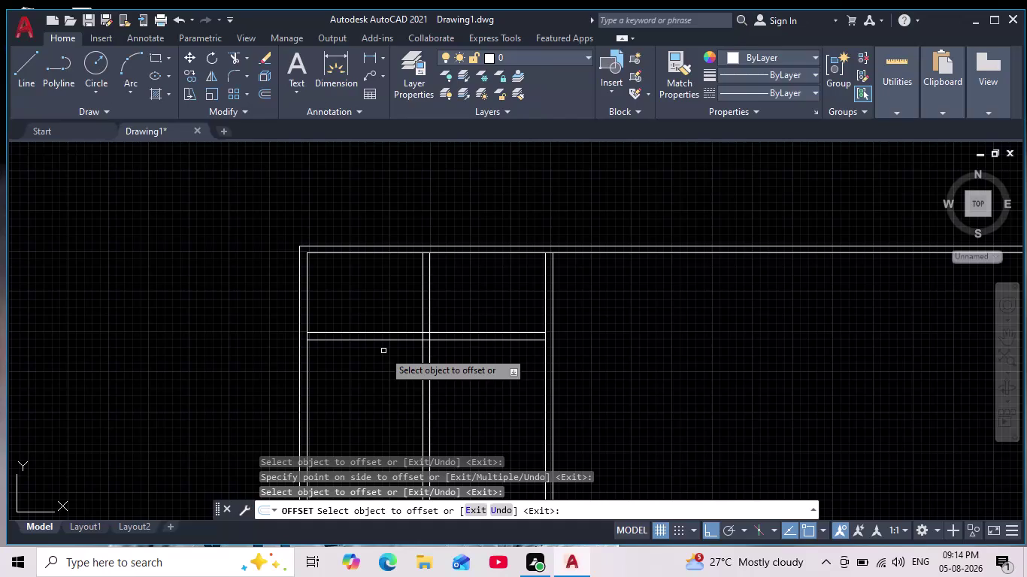
Offset the right vertical wall line 12' to the right to start a new bay.
scroll(down, 3)
scroll(up, 3)
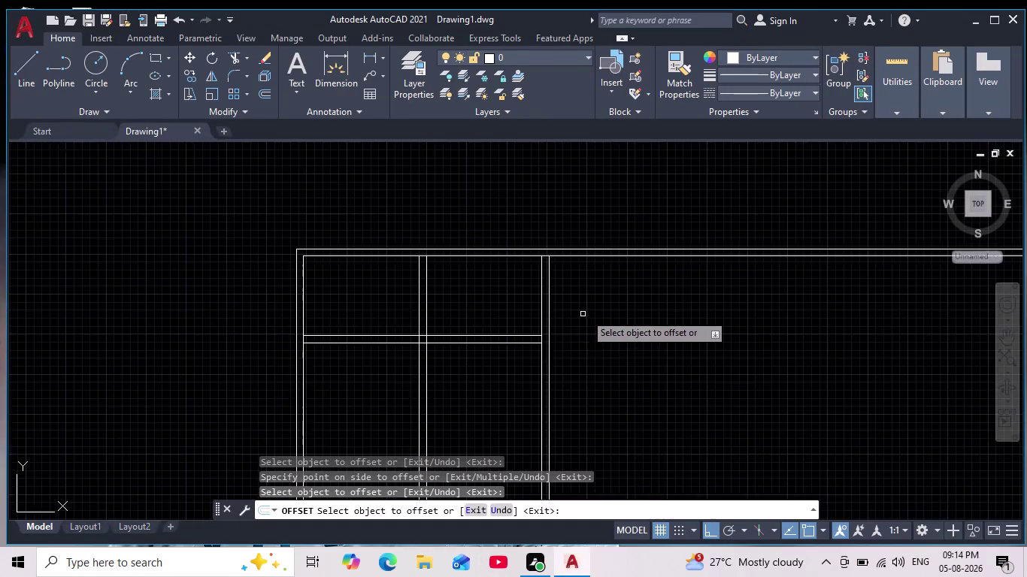
scroll(up, 3)
middle_drag(605, 304, 607, 335)
scroll(down, 3)
scroll(down, 3)
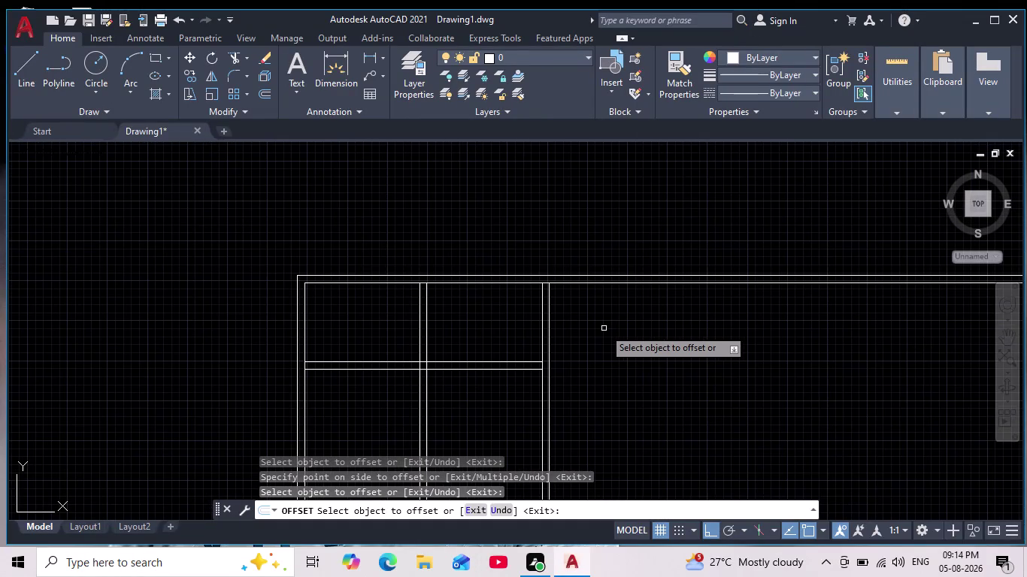
middle_drag(582, 322, 518, 270)
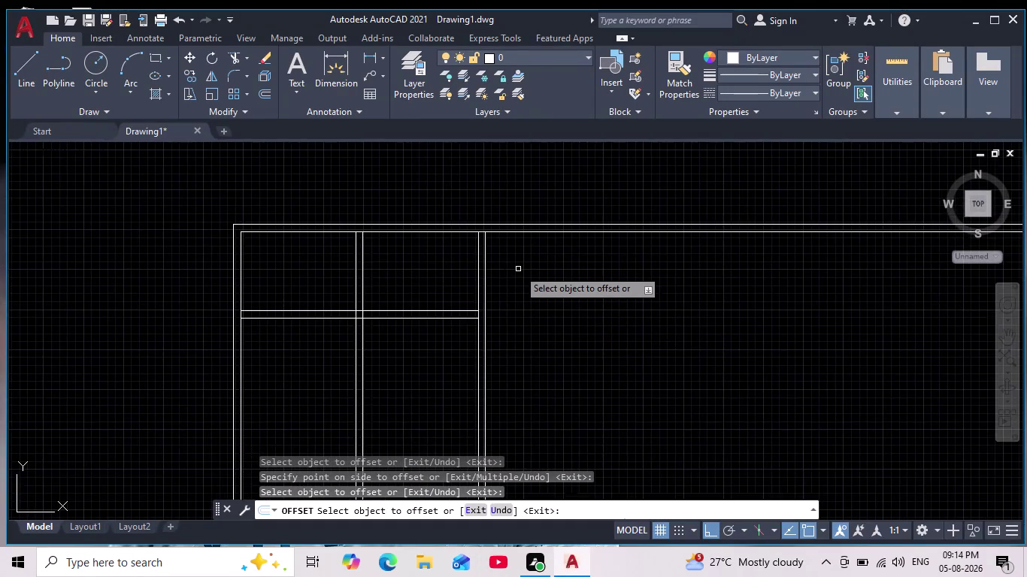
scroll(up, 3)
key(Return)
key(Return)
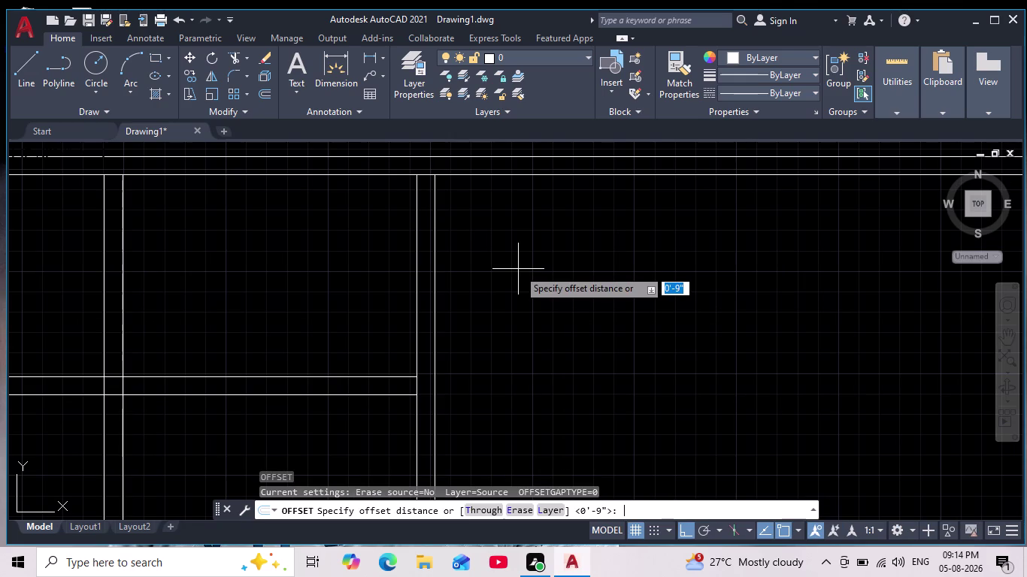
text(12)
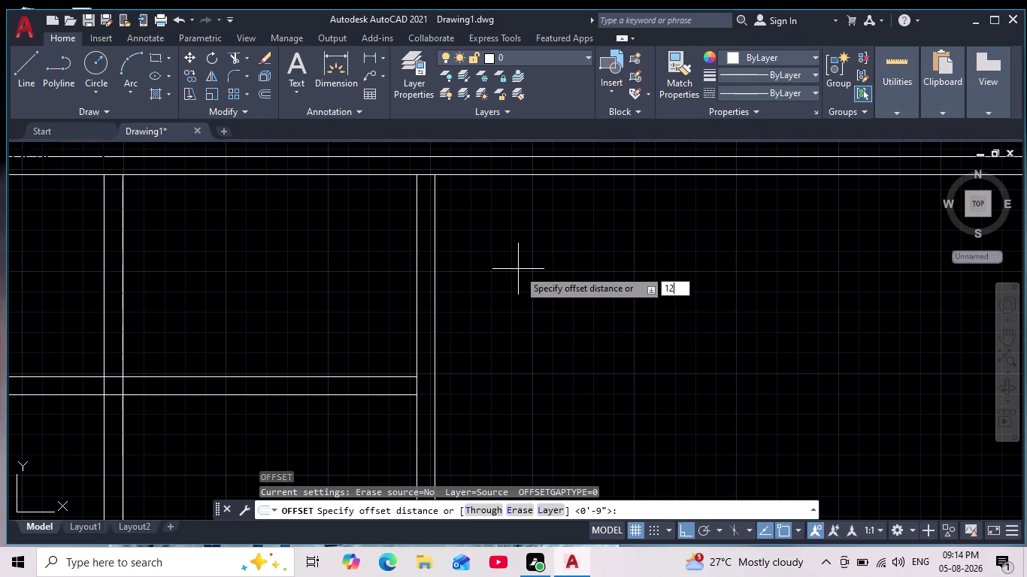
key(apostrophe)
key(Return)
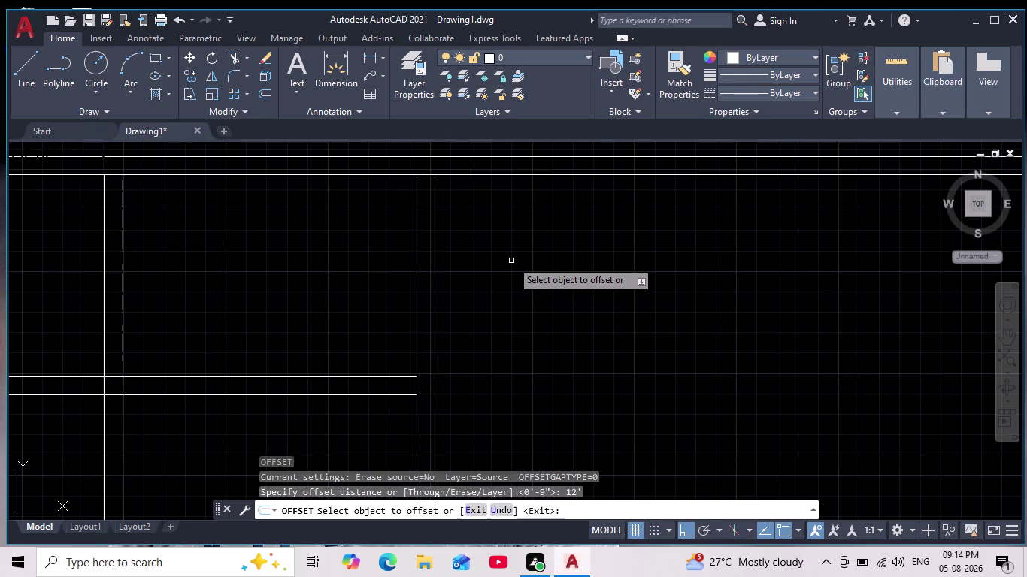
scroll(down, 3)
middle_drag(514, 264, 487, 341)
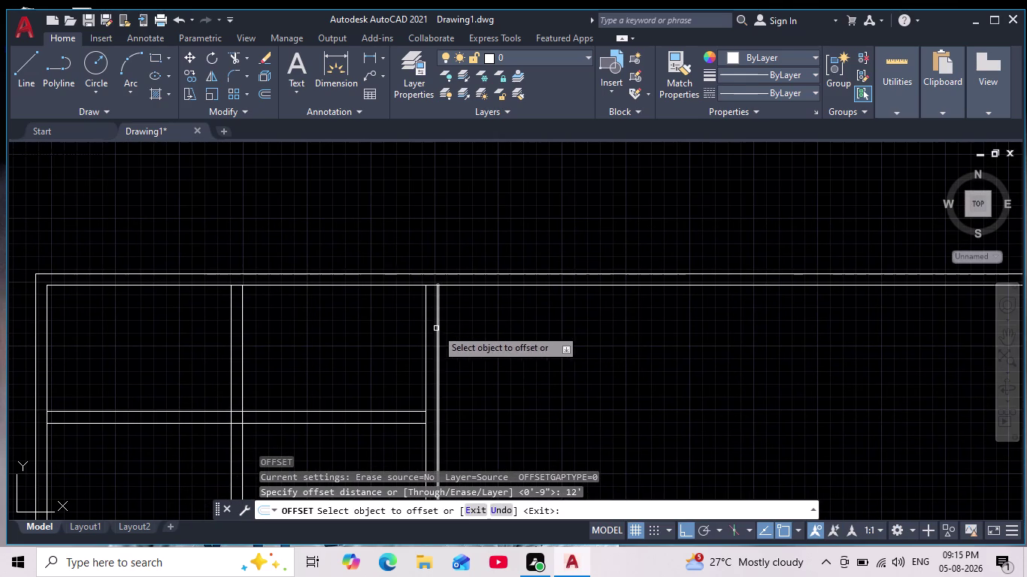
click(436, 329)
click(642, 324)
key(Return)
Offset the new wall line 9" to the right to give it wall thickness.
key(Return)
key(9)
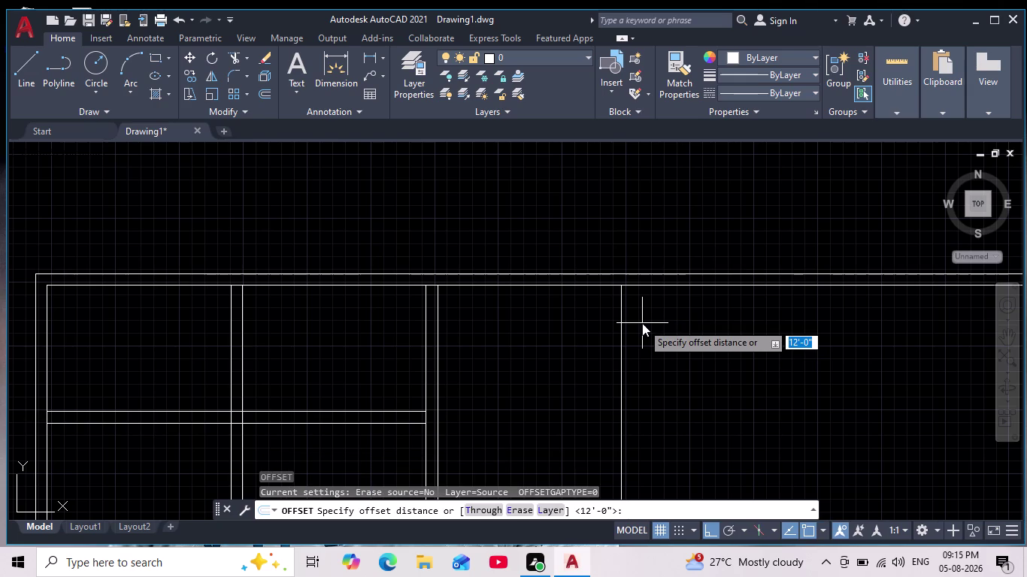
key(Return)
click(622, 346)
click(680, 337)
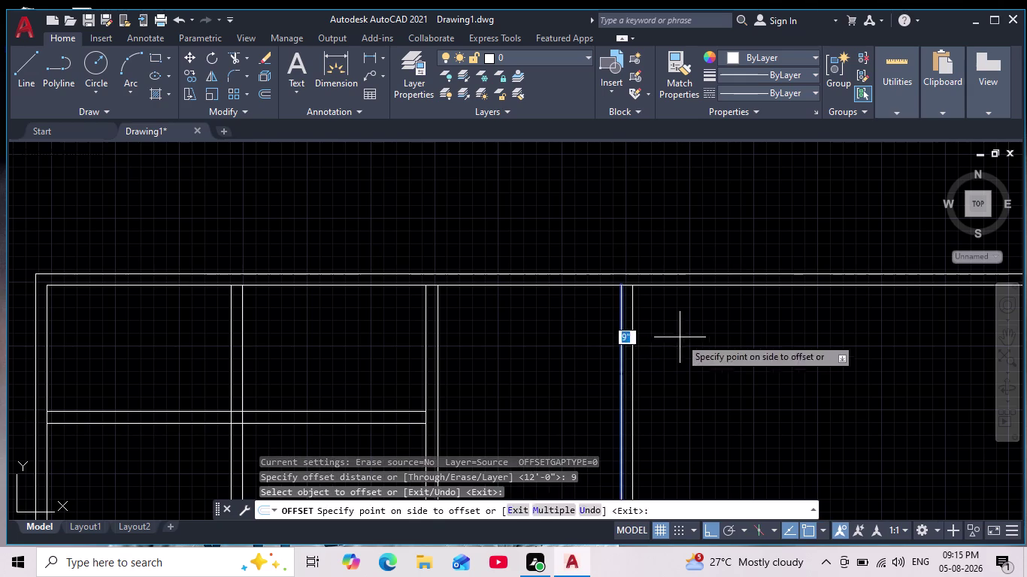
scroll(down, 3)
key(Escape)
scroll(up, 3)
key(Escape)
key(Escape)
Clear the mistyped characters from the command line.
text(e)
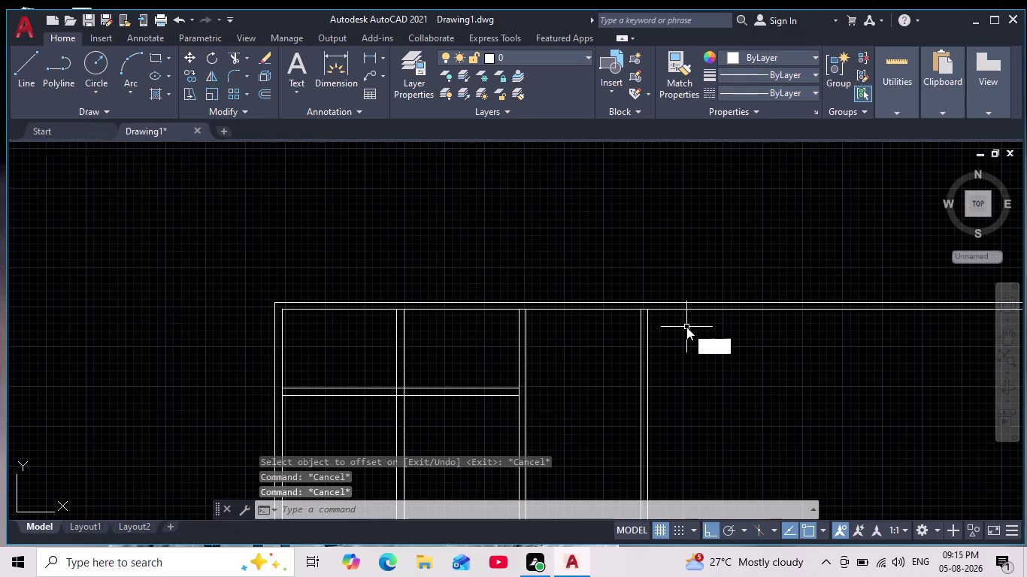
text(z)
key(BackSpace)
text(xz)
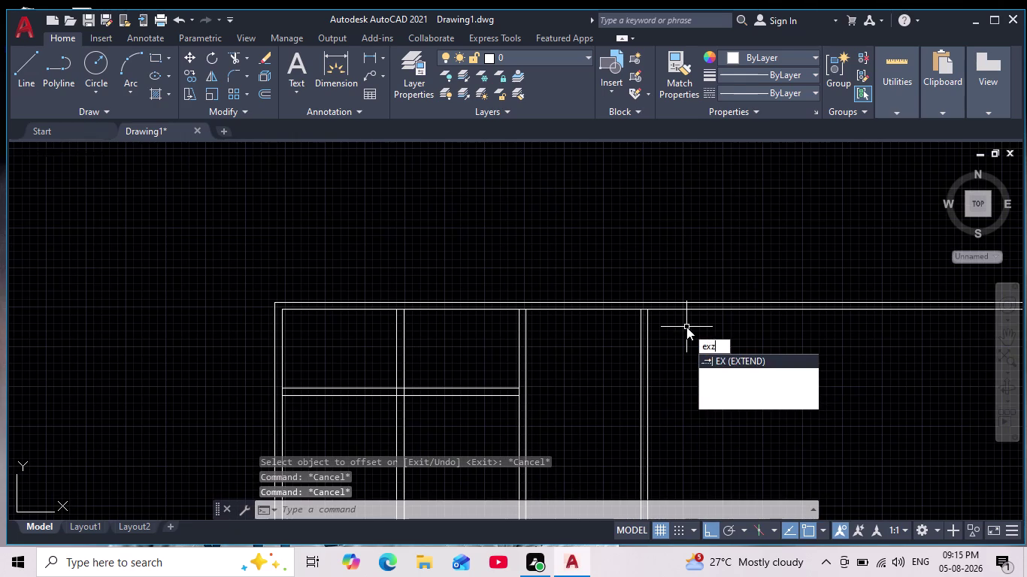
key(Return)
key(Escape)
key(Escape)
key(Escape)
key(Escape)
key(Escape)
Extend the horizontal double partition lines to the new 12' bay wall with EX.
text(ex)
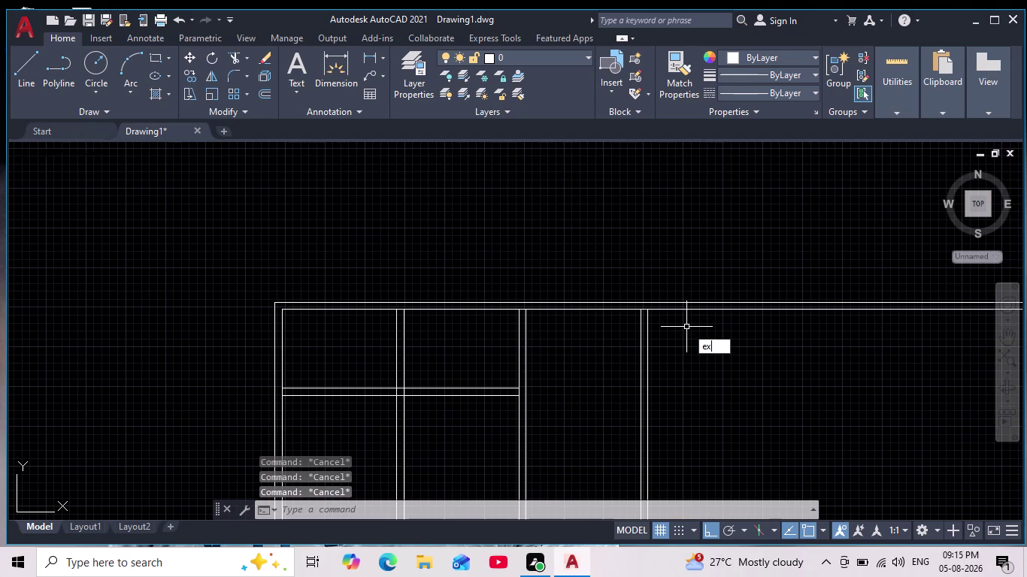
key(Return)
drag(483, 365, 483, 412)
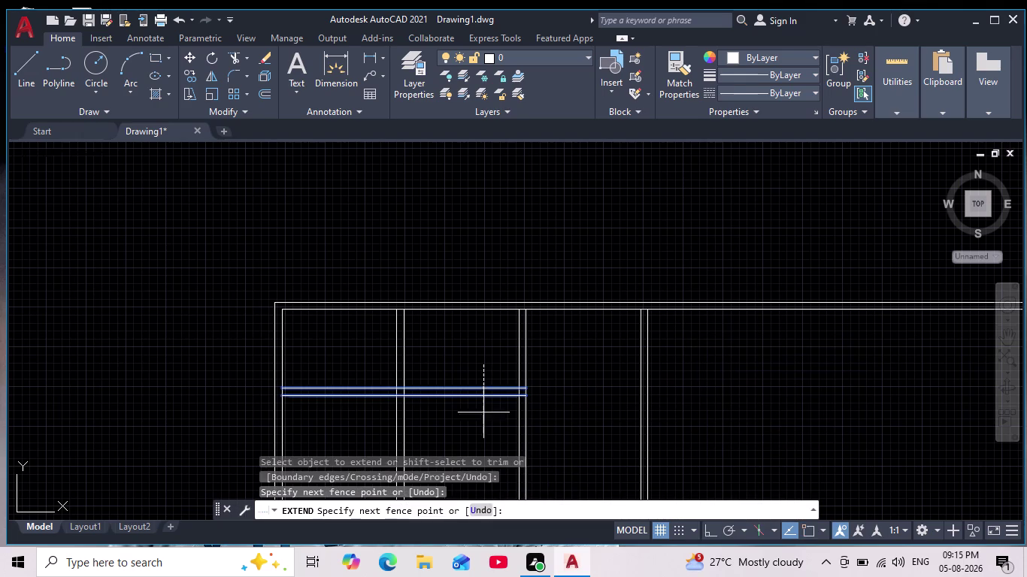
drag(484, 412, 484, 435)
middle_drag(500, 402, 484, 297)
drag(472, 260, 474, 320)
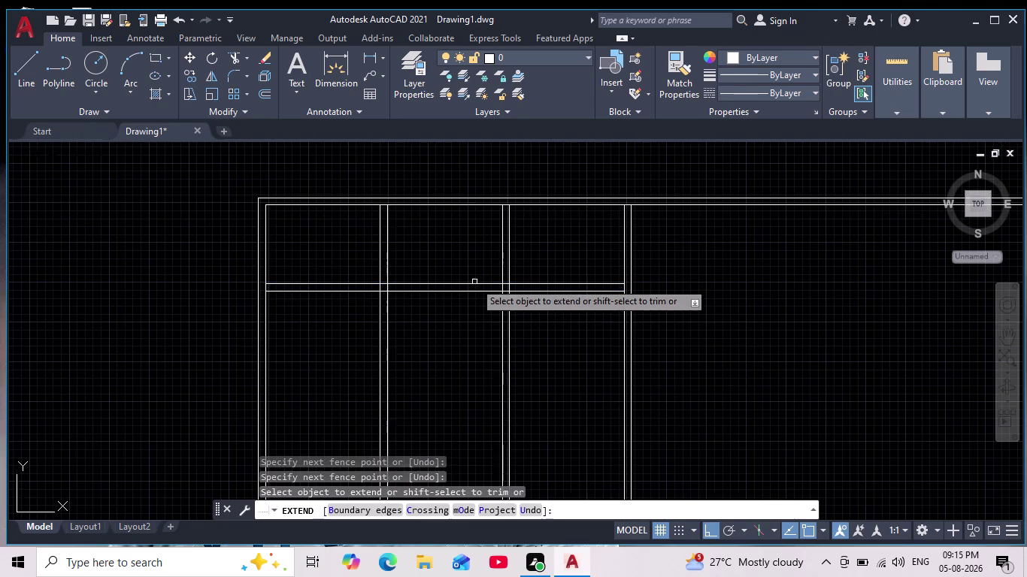
scroll(down, 3)
scroll(up, 3)
middle_drag(471, 300, 469, 325)
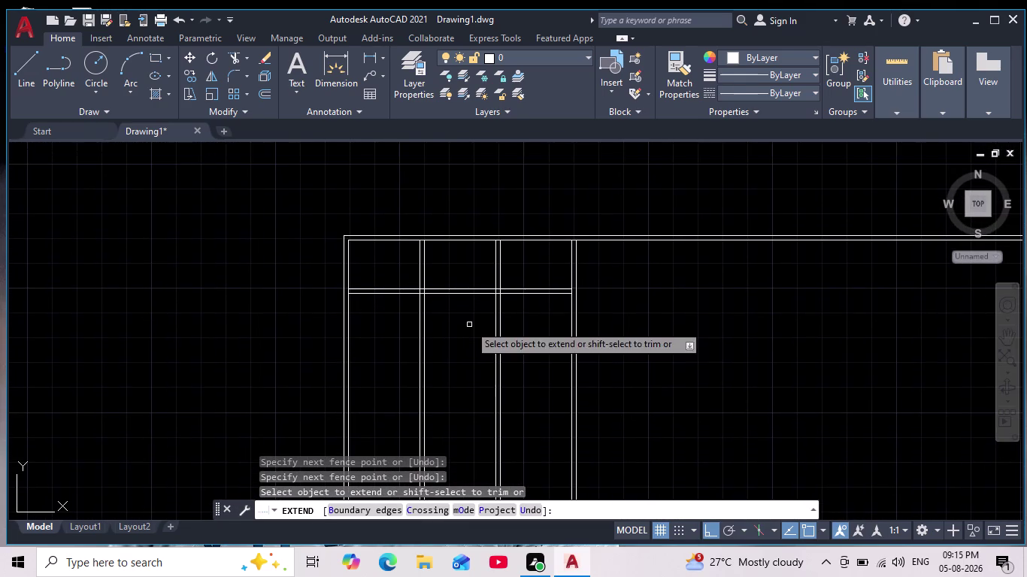
scroll(up, 3)
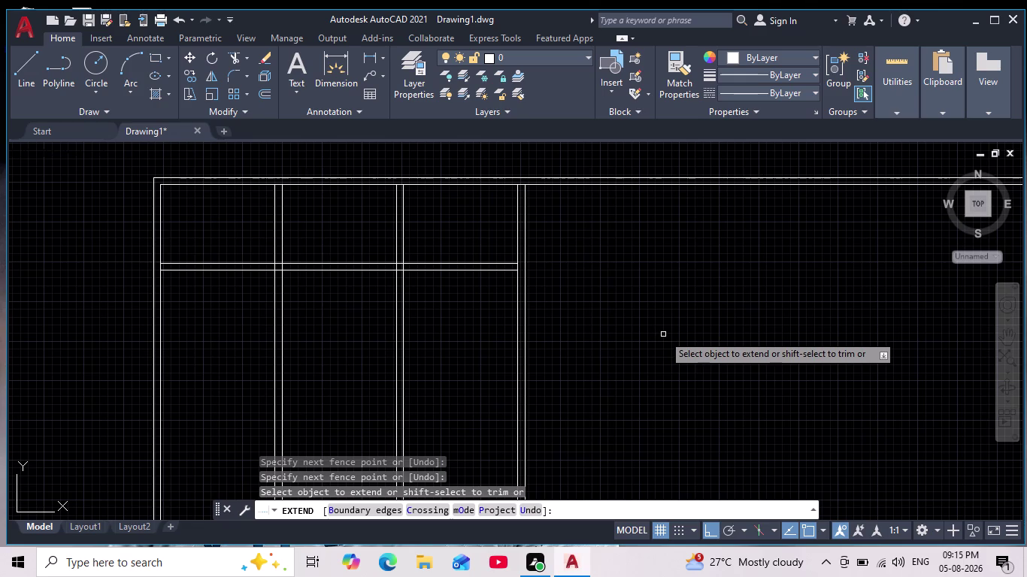
scroll(down, 3)
middle_drag(663, 334, 643, 315)
scroll(up, 3)
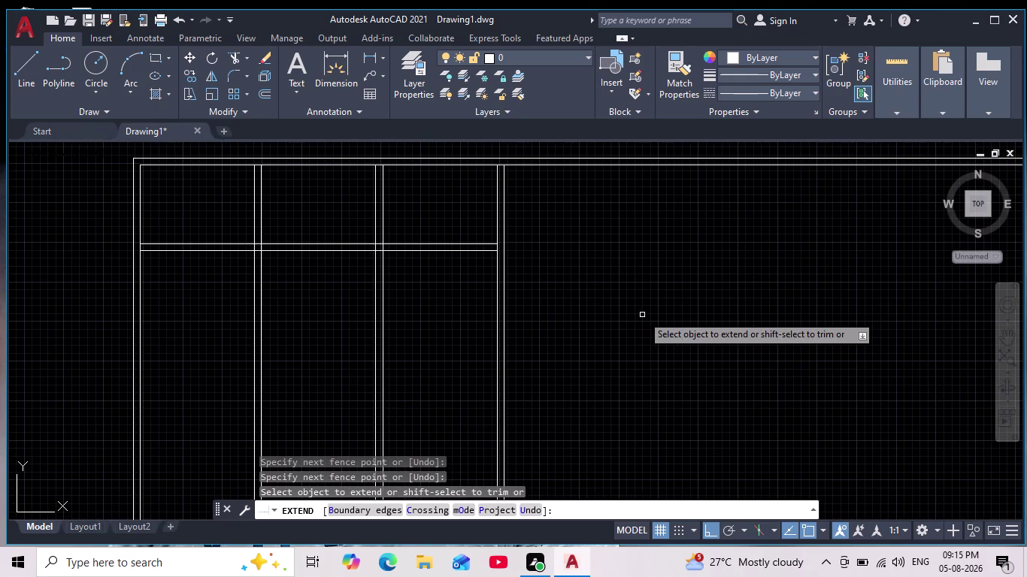
key(Escape)
key(Escape)
key(Escape)
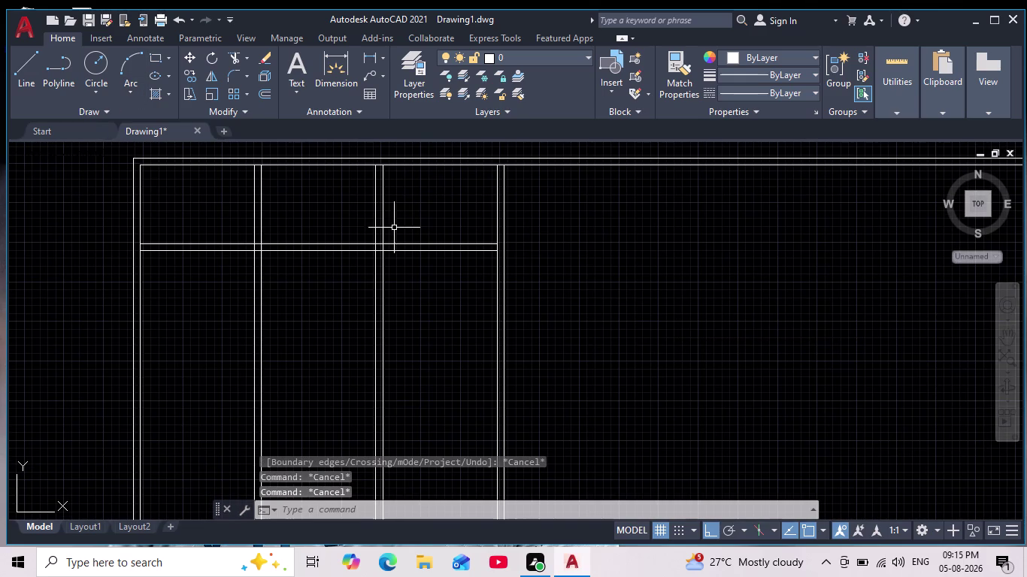
Trim away the vertical wall lines below the horizontal partition.
click(237, 56)
drag(206, 318, 523, 287)
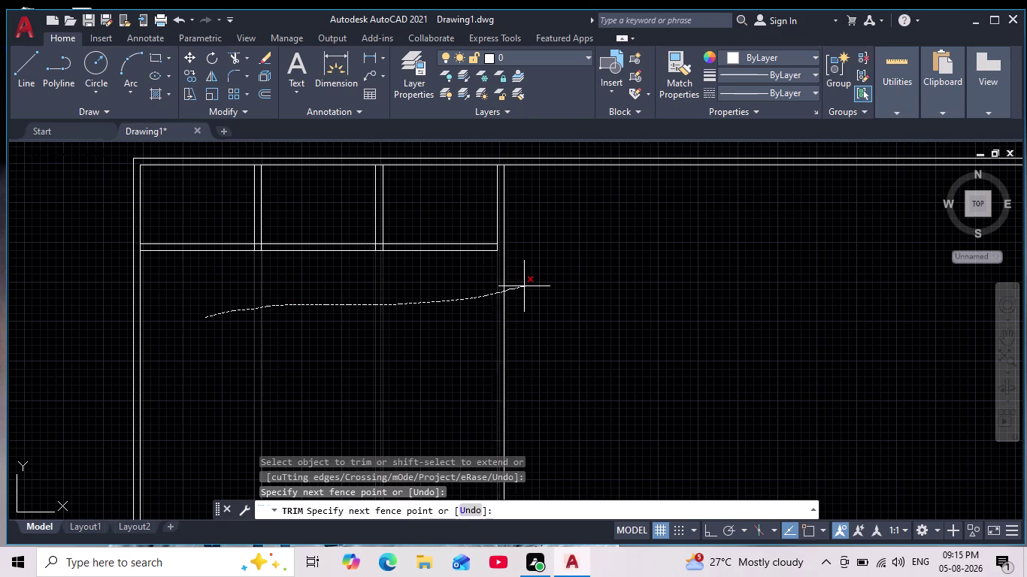
drag(523, 287, 538, 286)
scroll(down, 3)
scroll(up, 3)
middle_drag(601, 276, 528, 296)
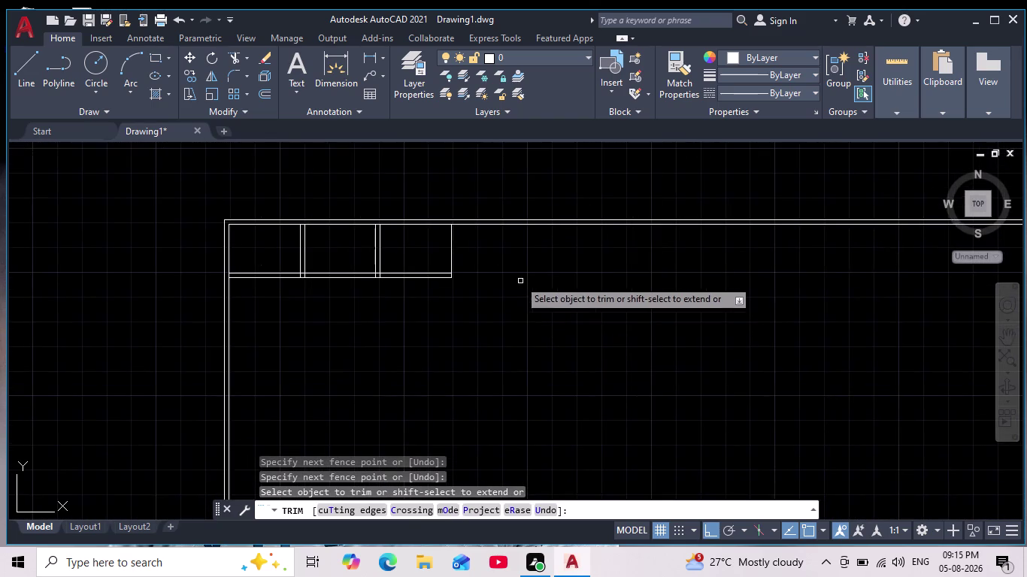
scroll(up, 3)
key(Escape)
key(Escape)
key(Escape)
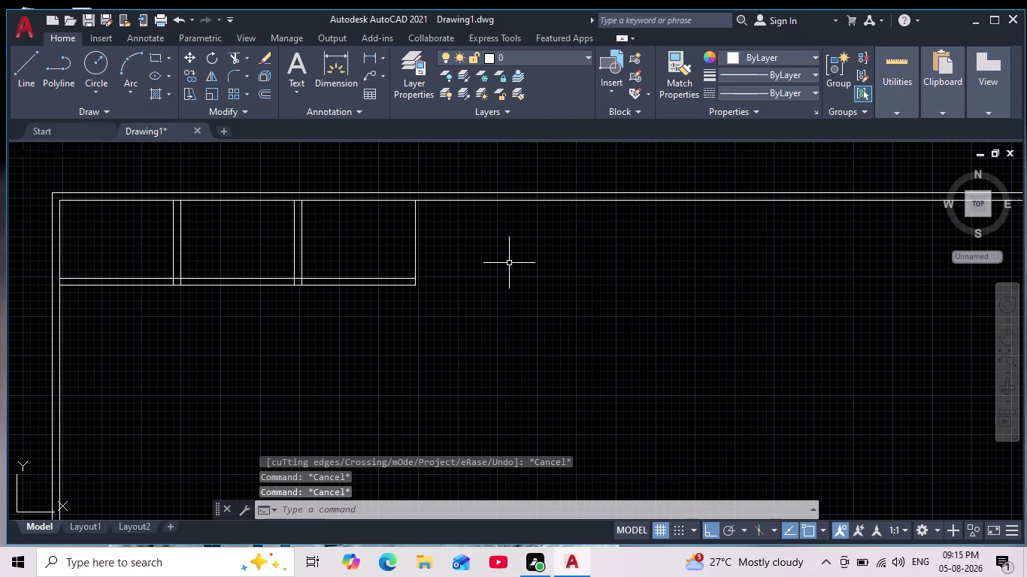
key(Escape)
Offset the right-hand wall line 9" to make it a double wall.
key(o)
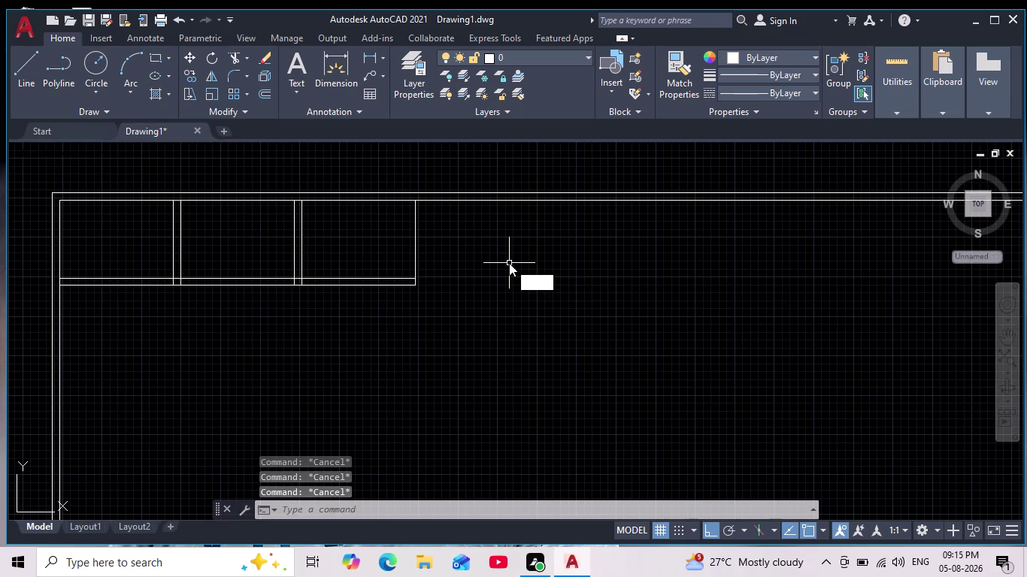
key(Return)
key(Return)
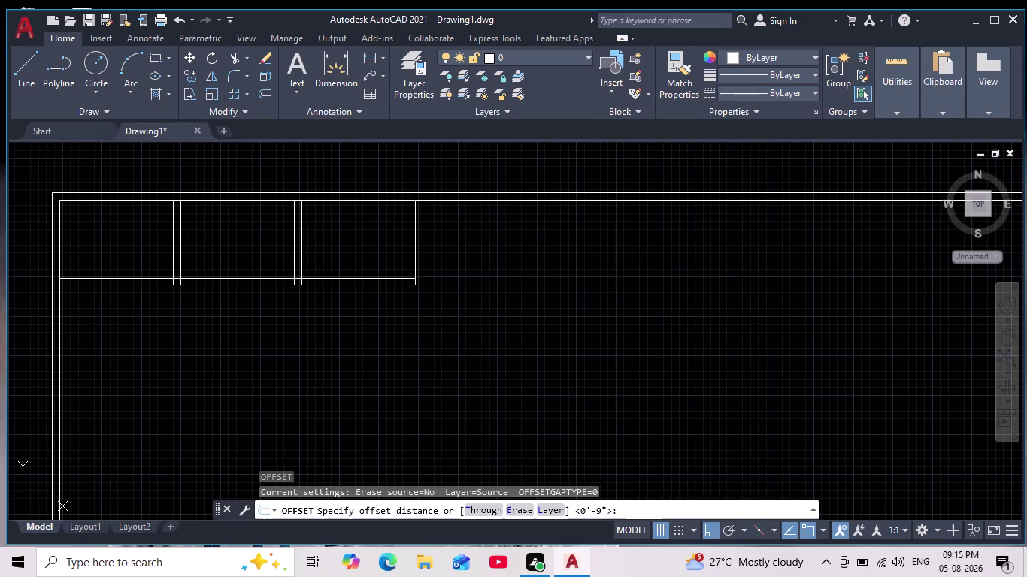
scroll(up, 3)
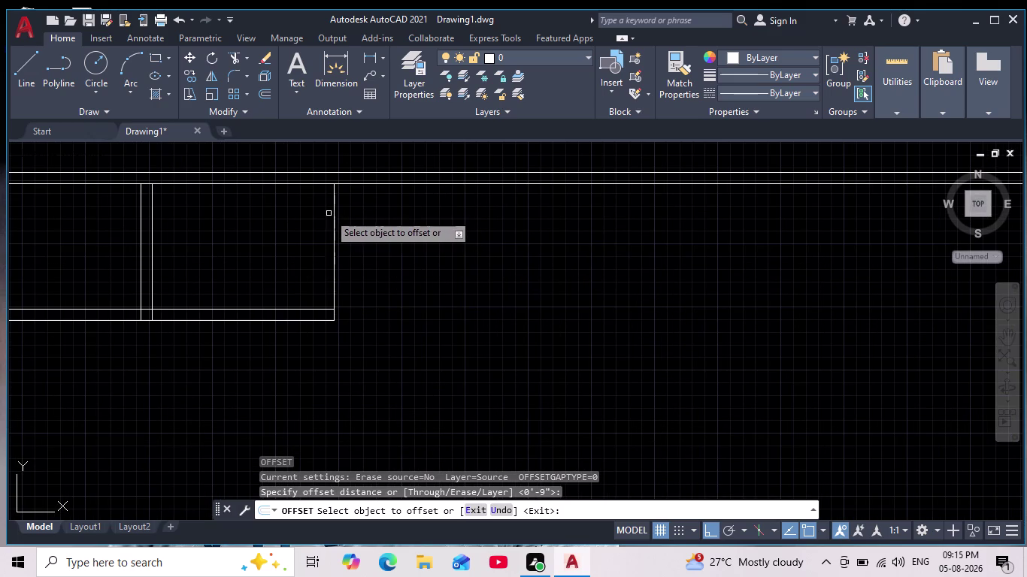
click(333, 221)
click(360, 222)
scroll(down, 3)
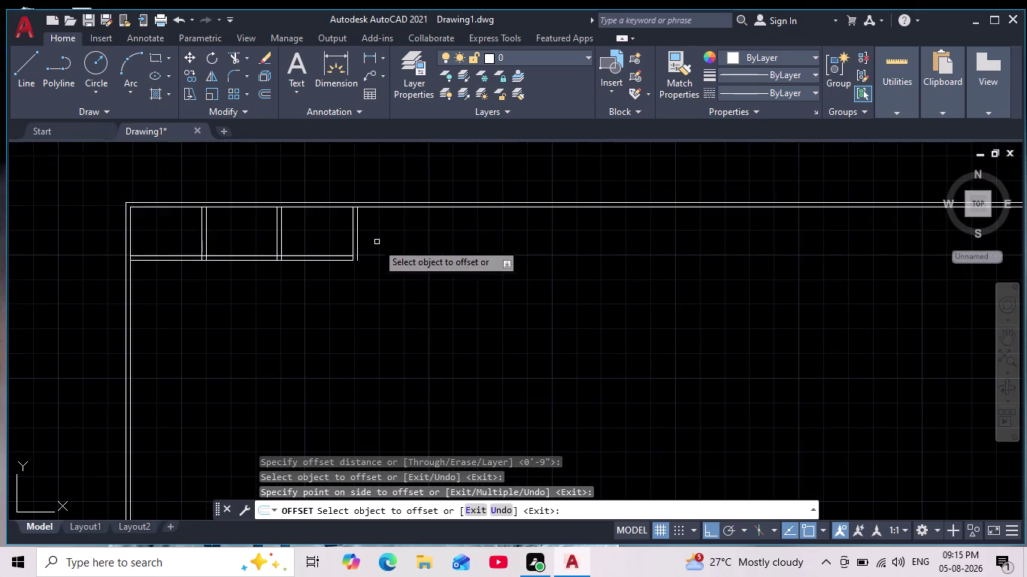
scroll(up, 3)
key(Escape)
key(Escape)
Pan and zoom to frame the three top rooms, cancelling any active command.
middle_drag(379, 254, 416, 252)
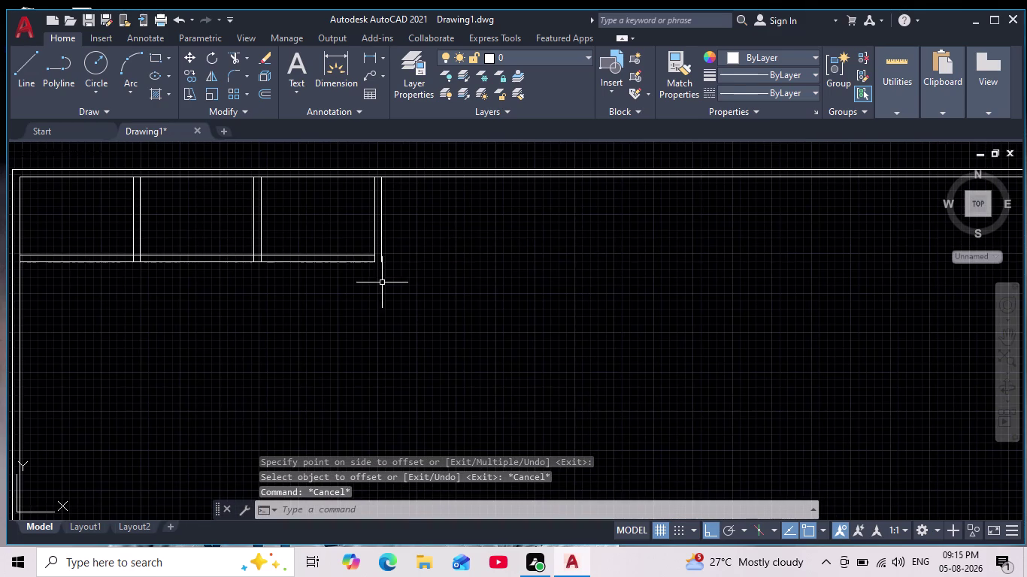
scroll(up, 3)
middle_drag(390, 297, 445, 311)
scroll(down, 3)
scroll(up, 3)
key(Escape)
scroll(up, 3)
key(Escape)
middle_drag(387, 325, 407, 341)
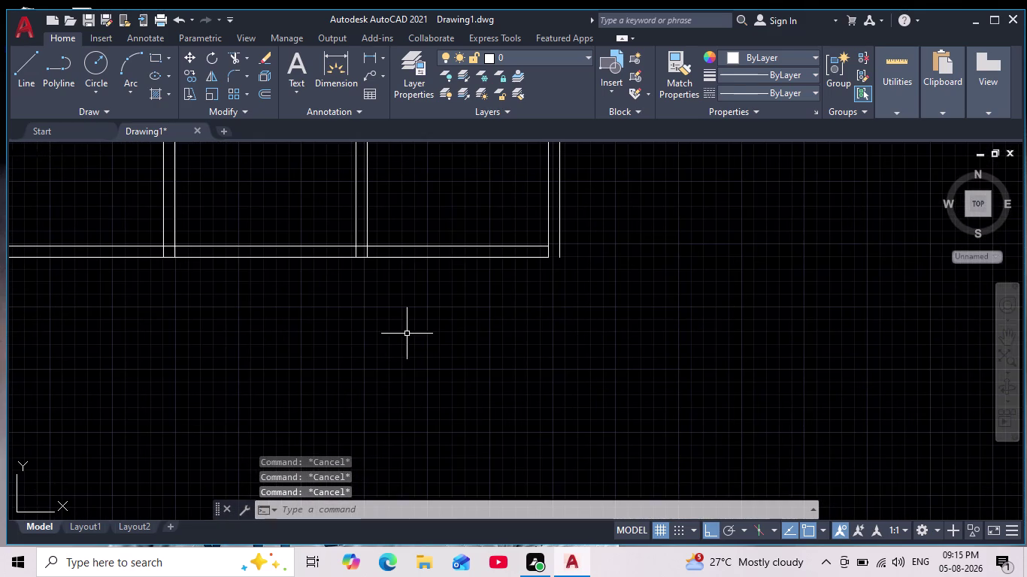
middle_drag(361, 292, 452, 337)
scroll(down, 3)
scroll(up, 3)
middle_drag(486, 356, 531, 388)
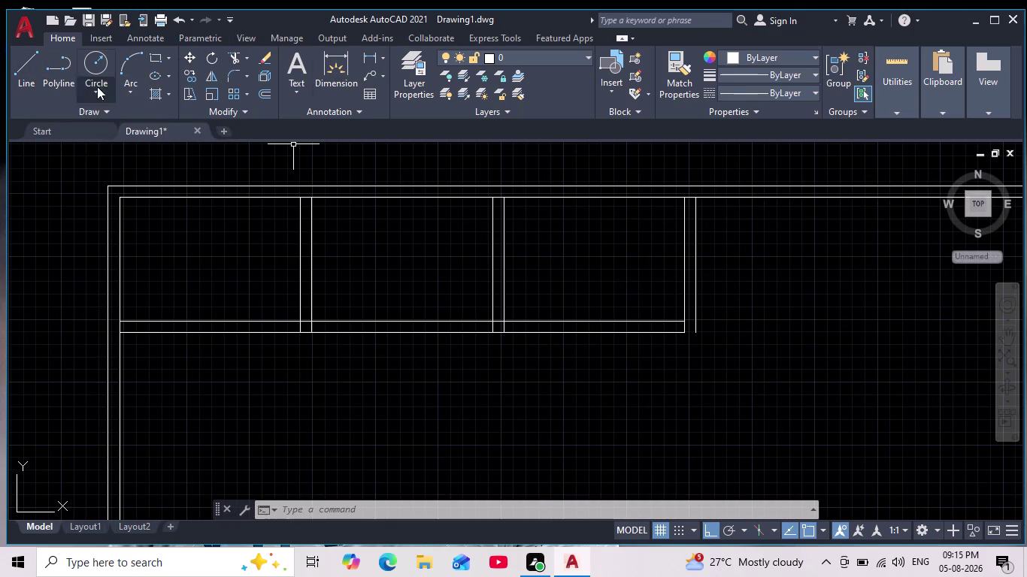
scroll(down, 3)
scroll(up, 3)
middle_drag(366, 160, 366, 178)
key(Escape)
key(Escape)
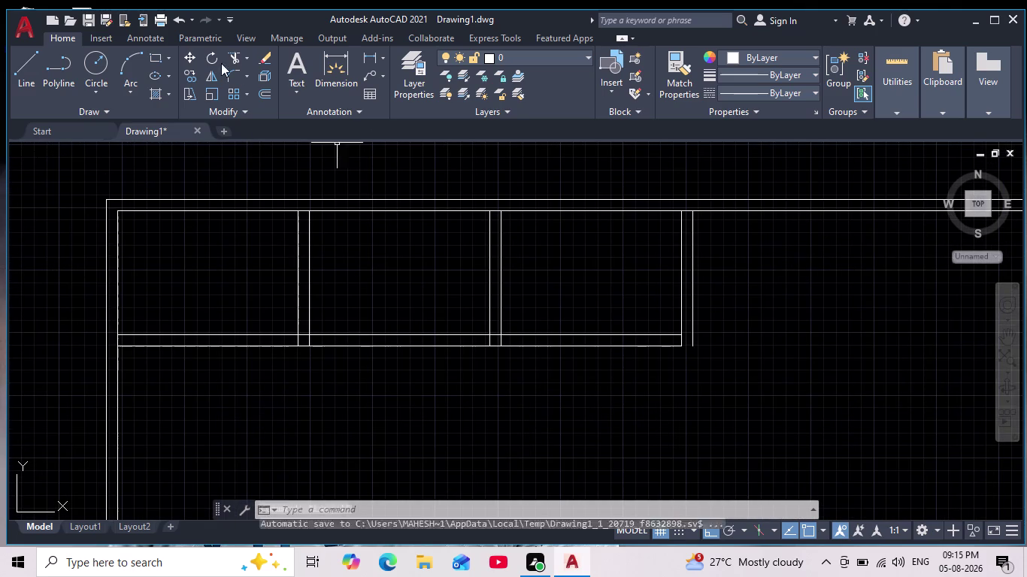
key(Escape)
key(Escape)
key(Escape)
key(Escape)
key(Escape)
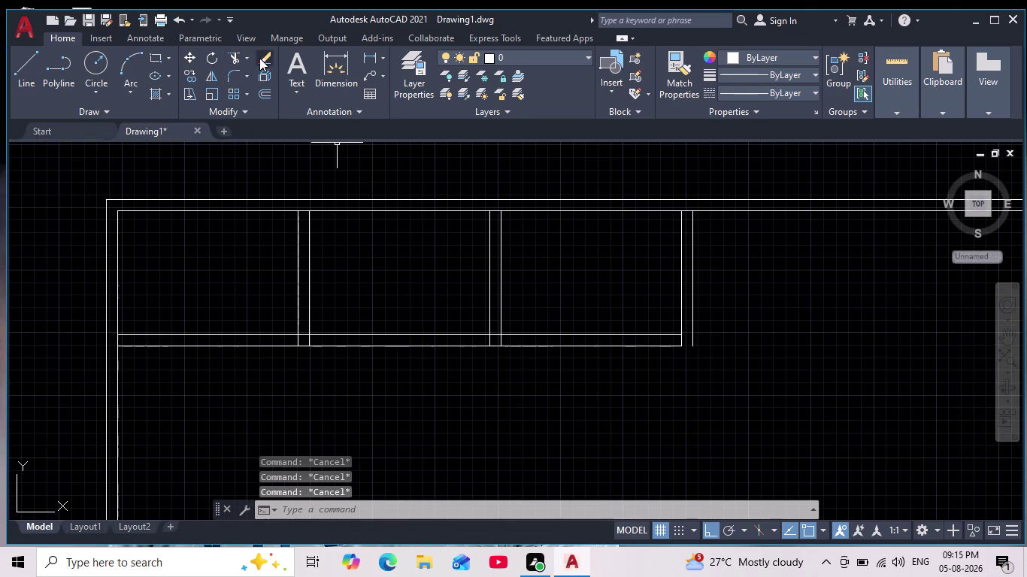
click(233, 59)
scroll(up, 3)
drag(70, 245, 349, 248)
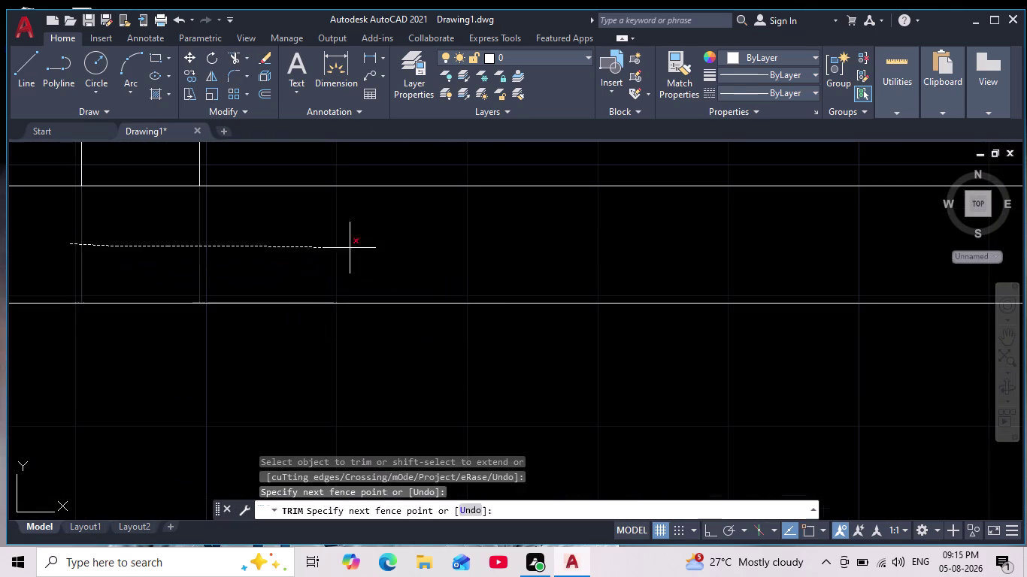
drag(125, 170, 142, 239)
scroll(down, 3)
middle_drag(604, 384, 528, 356)
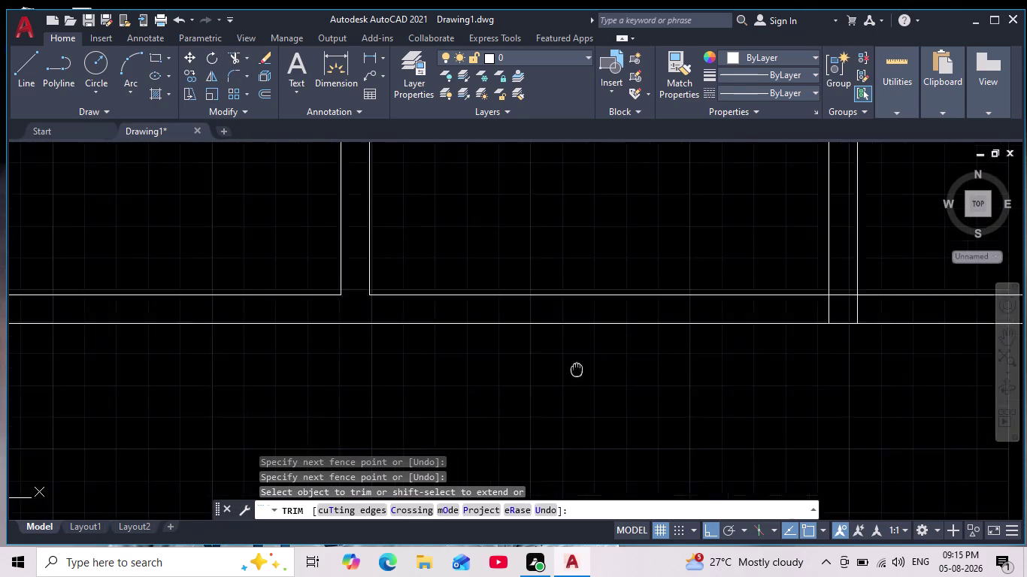
middle_drag(528, 356, 389, 337)
scroll(up, 3)
middle_drag(710, 315, 668, 447)
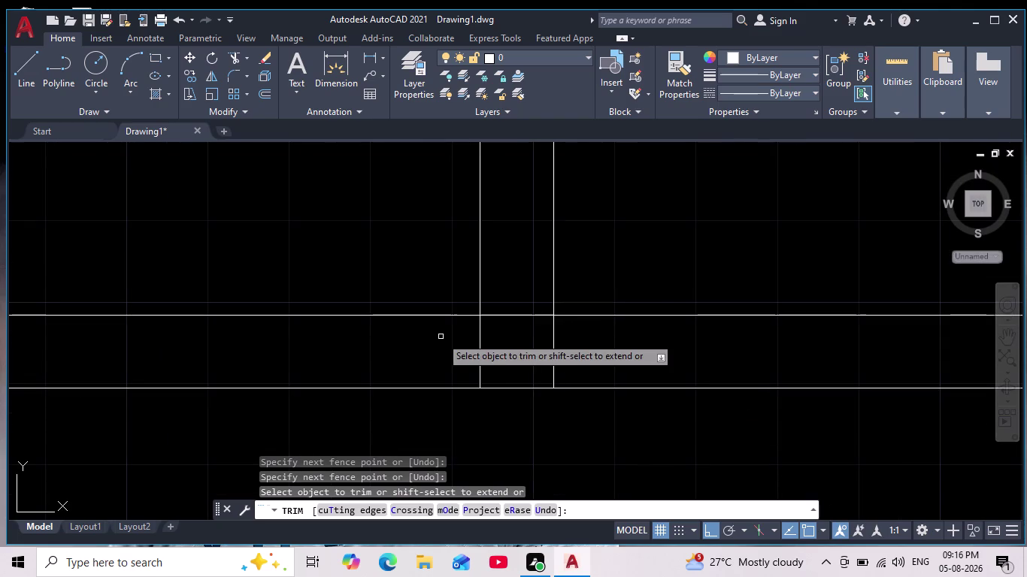
drag(425, 348, 625, 345)
drag(523, 297, 525, 341)
scroll(down, 3)
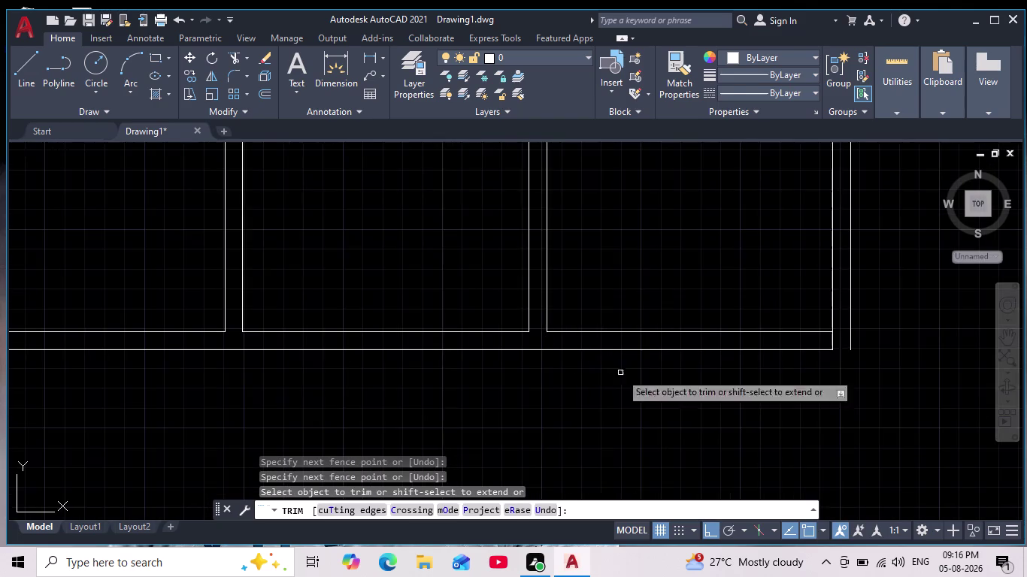
middle_drag(680, 413, 528, 407)
scroll(up, 3)
key(Escape)
key(Escape)
key(Escape)
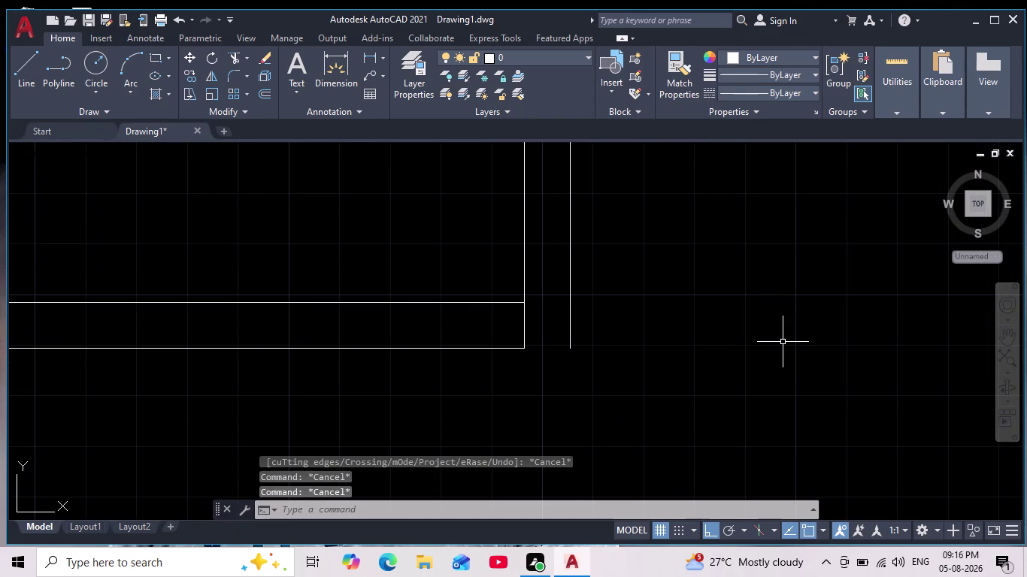
text(ex)
key(Return)
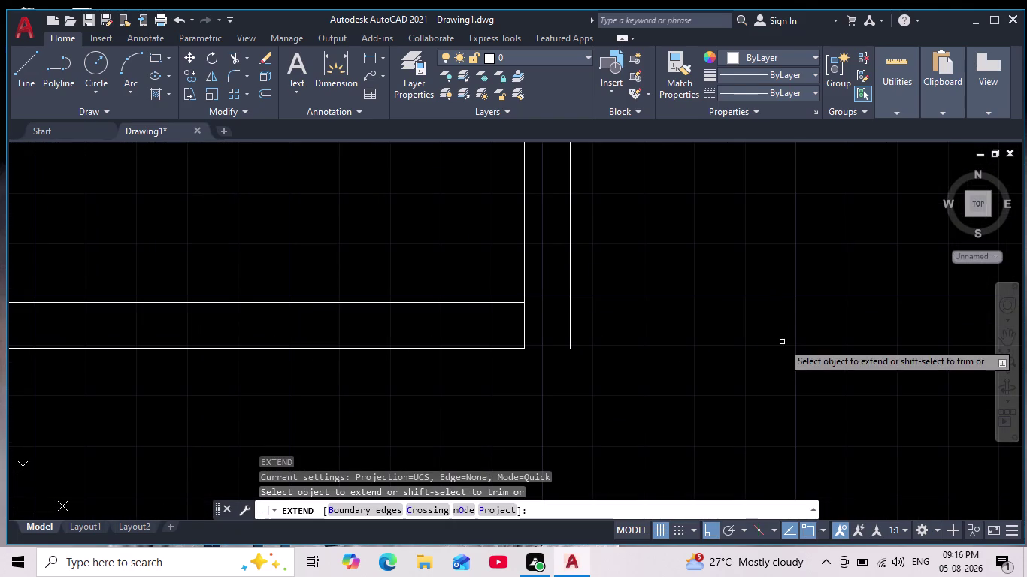
drag(466, 286, 480, 396)
scroll(down, 3)
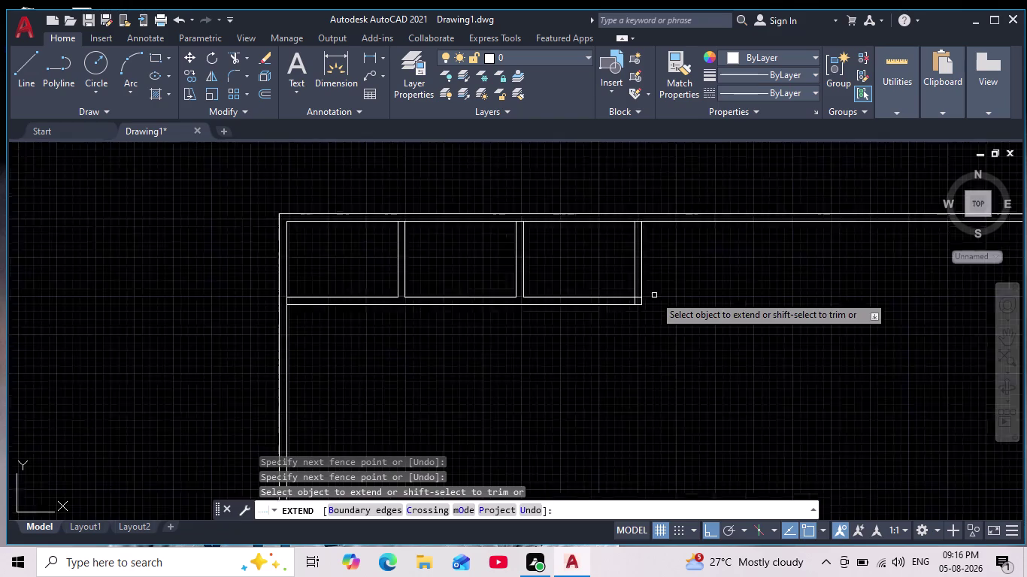
middle_drag(676, 289, 609, 295)
scroll(up, 3)
key(Escape)
key(Escape)
key(Escape)
key(Escape)
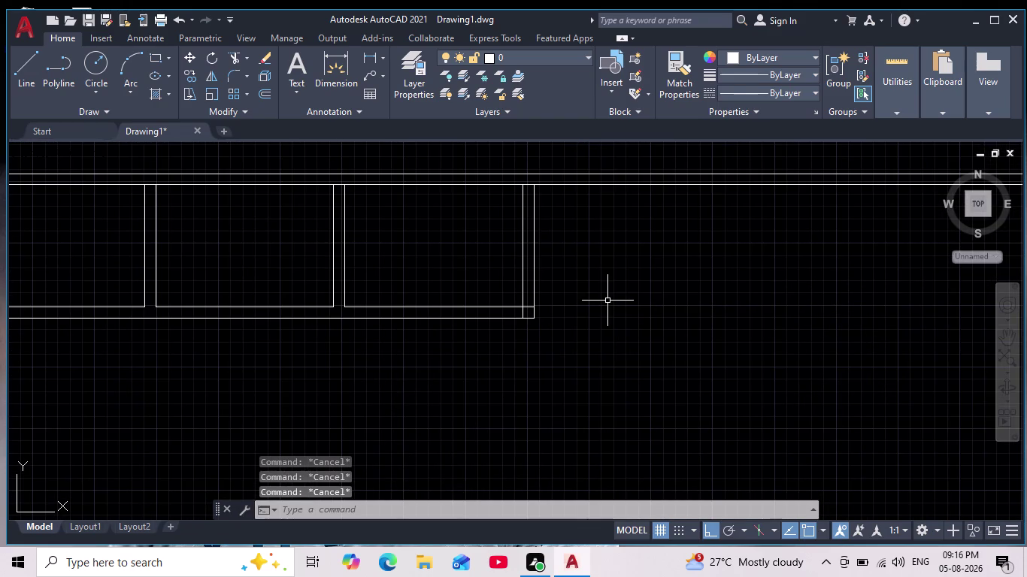
middle_drag(606, 300, 505, 270)
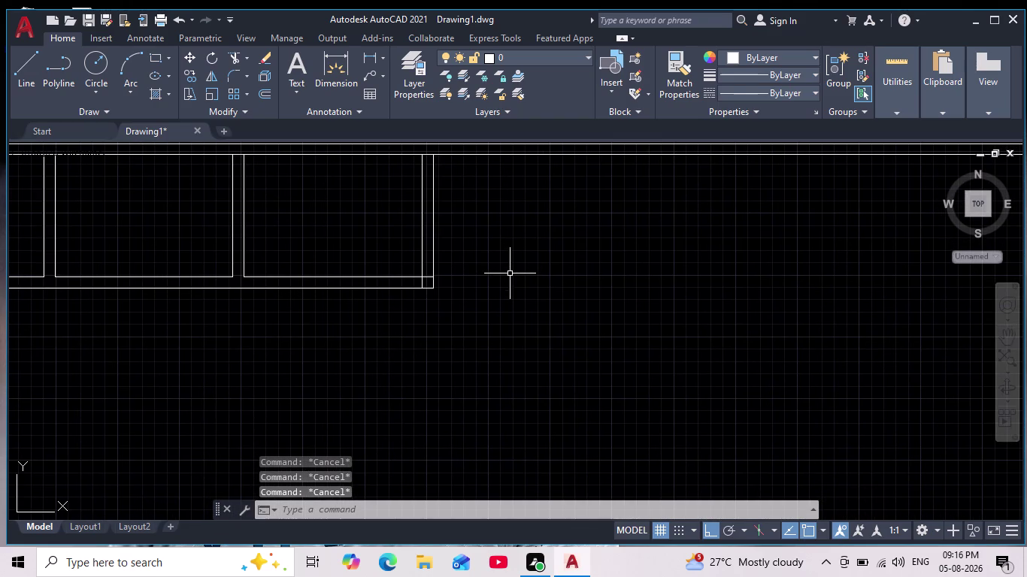
middle_drag(421, 300, 541, 254)
scroll(down, 3)
scroll(up, 3)
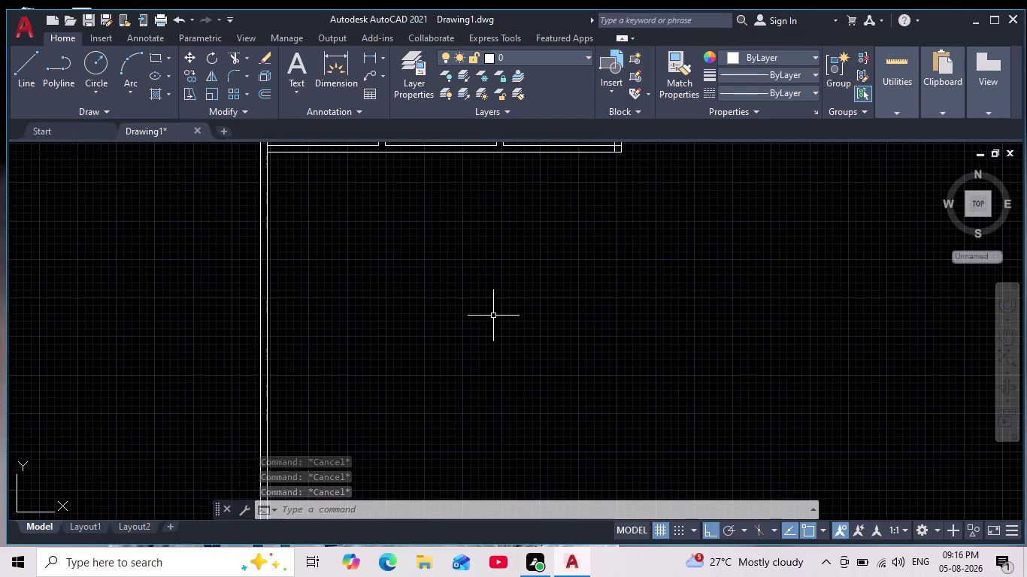
middle_drag(493, 318, 488, 371)
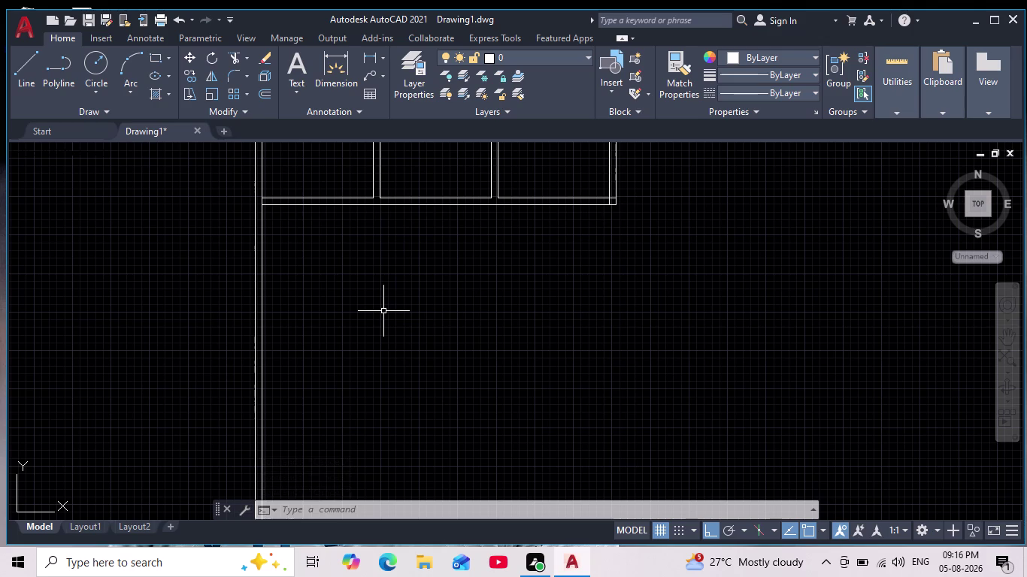
Offset the left outer wall 12'3" to the right to create the first partition line.
click(384, 311)
key(o)
key(Return)
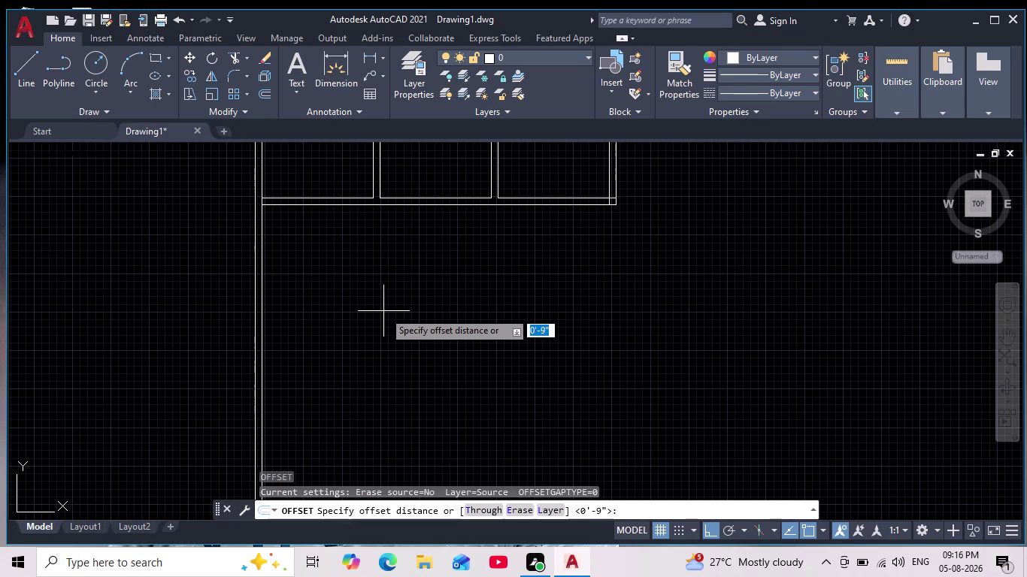
text(12)
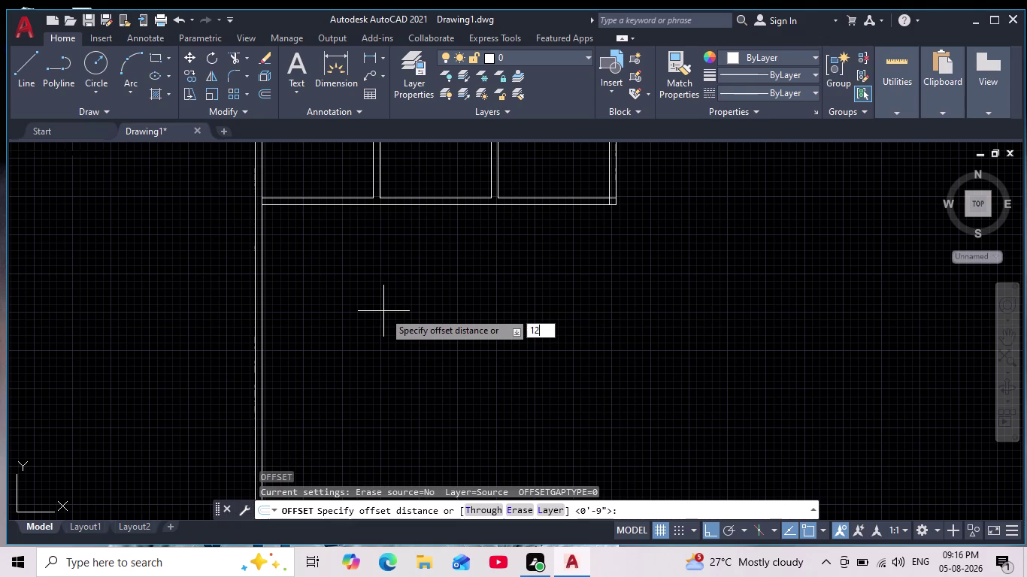
text('3")
key(Return)
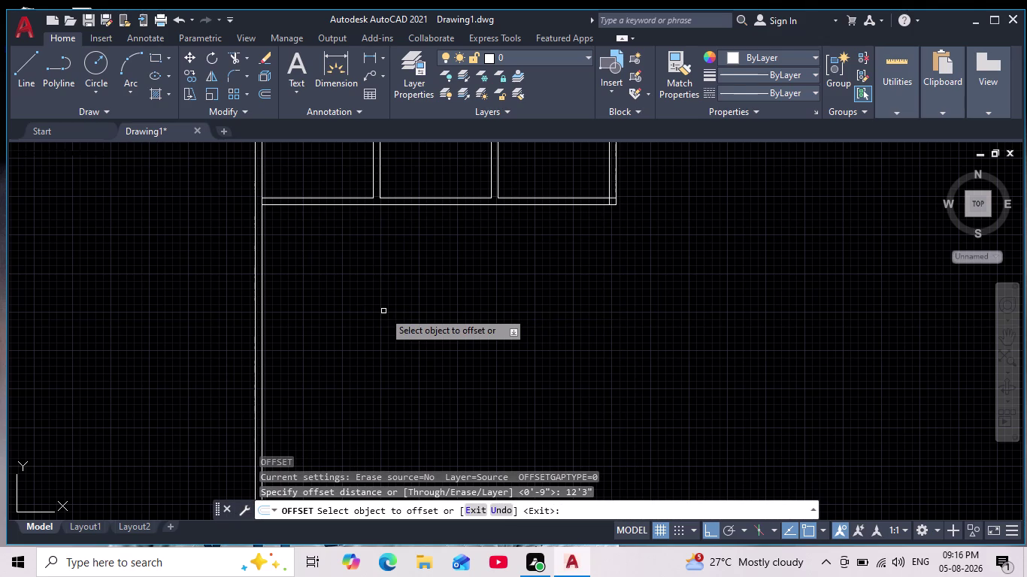
click(260, 262)
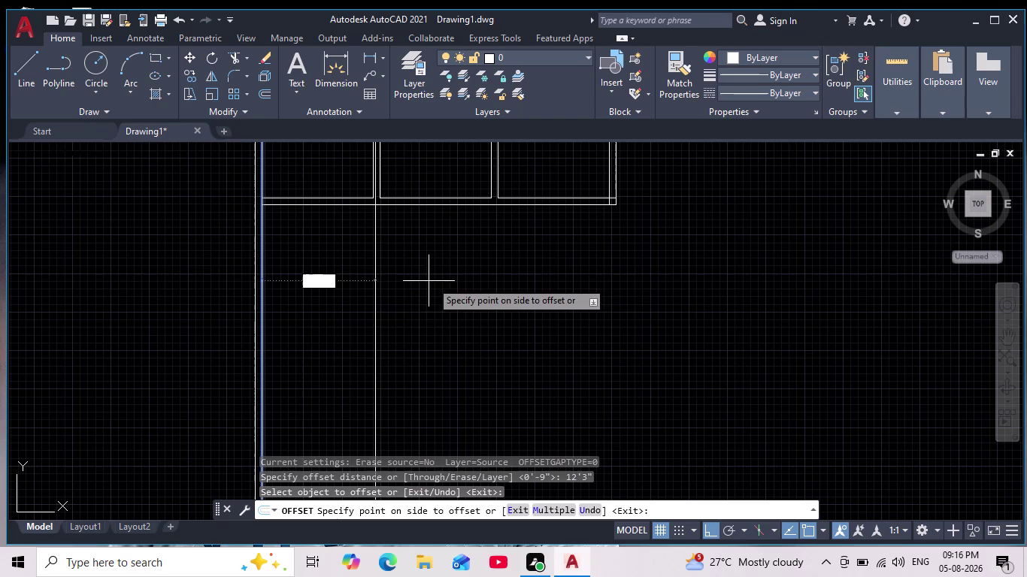
scroll(up, 3)
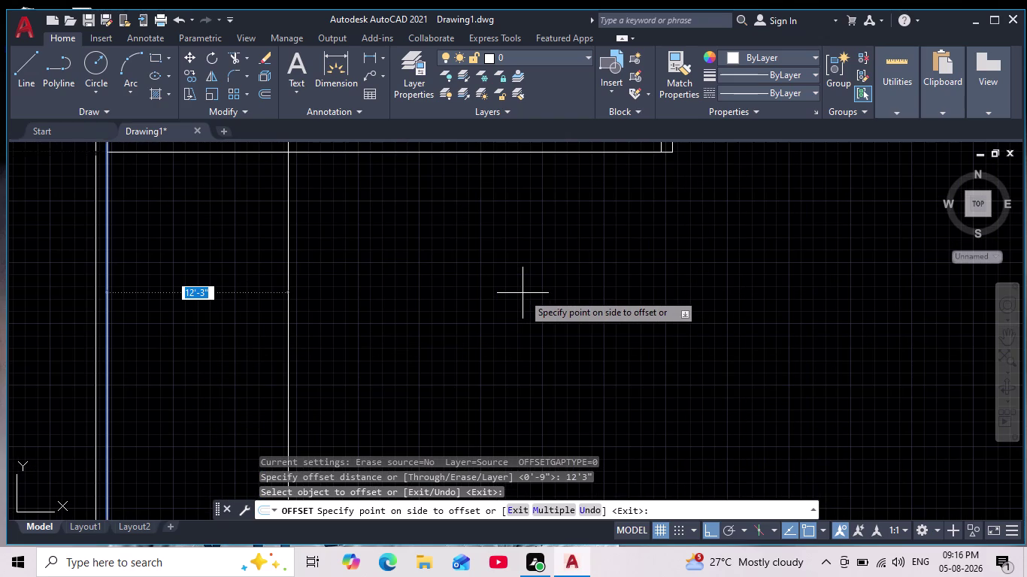
scroll(down, 3)
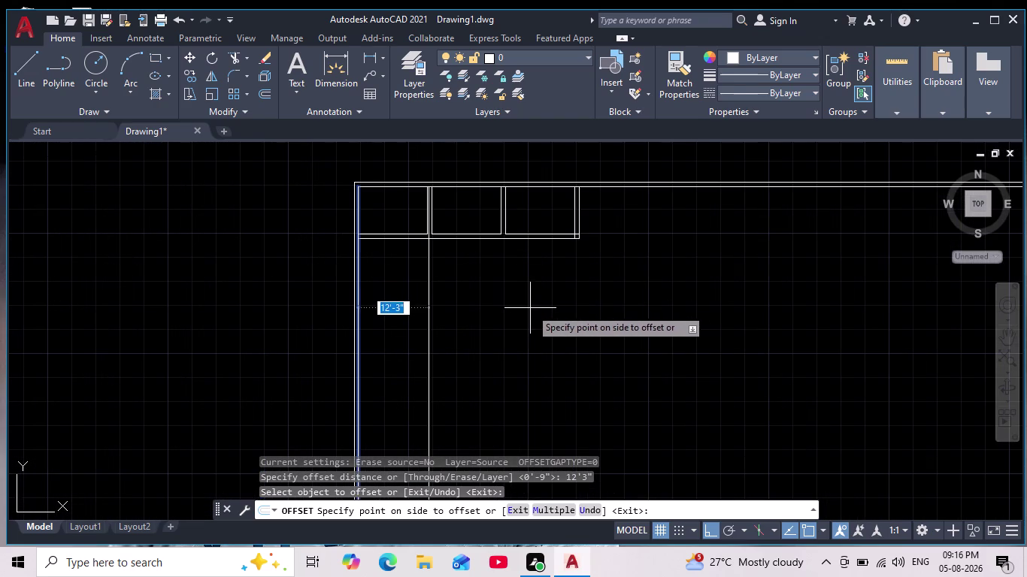
click(544, 308)
key(Return)
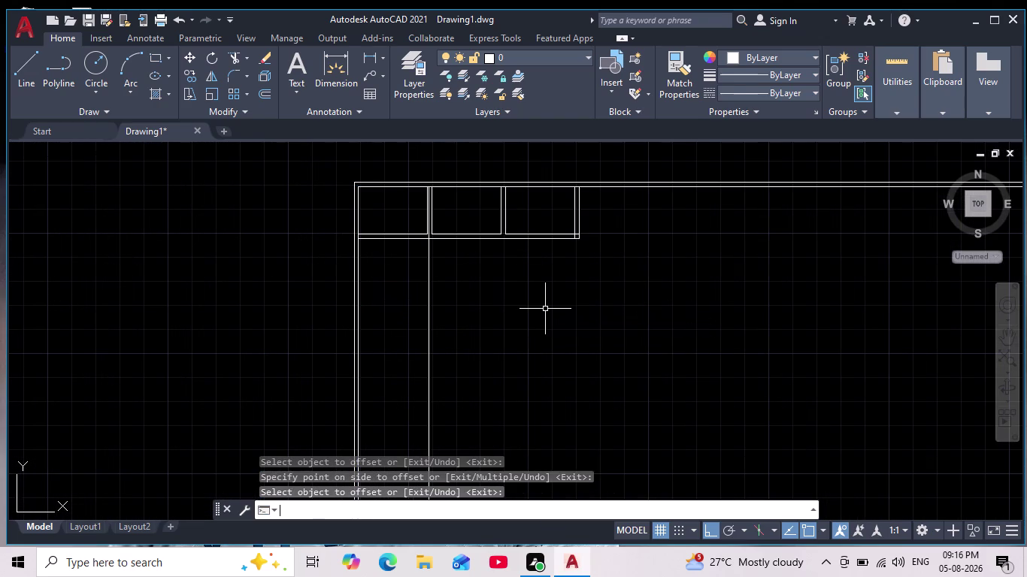
Add a parallel line 9 inches to the right of the first partition to make it a double line.
key(9)
key(Return)
key(Escape)
key(Escape)
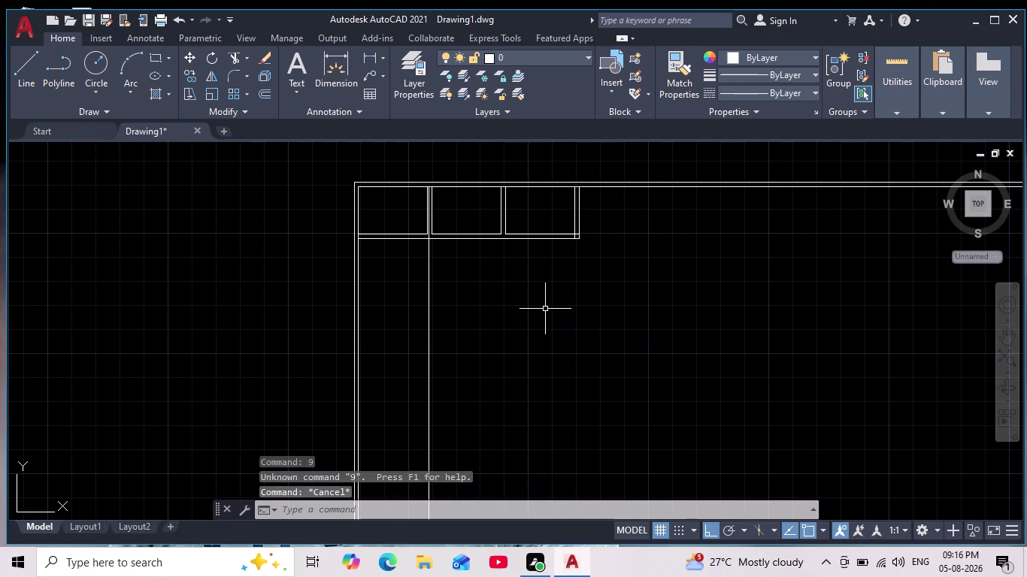
key(Return)
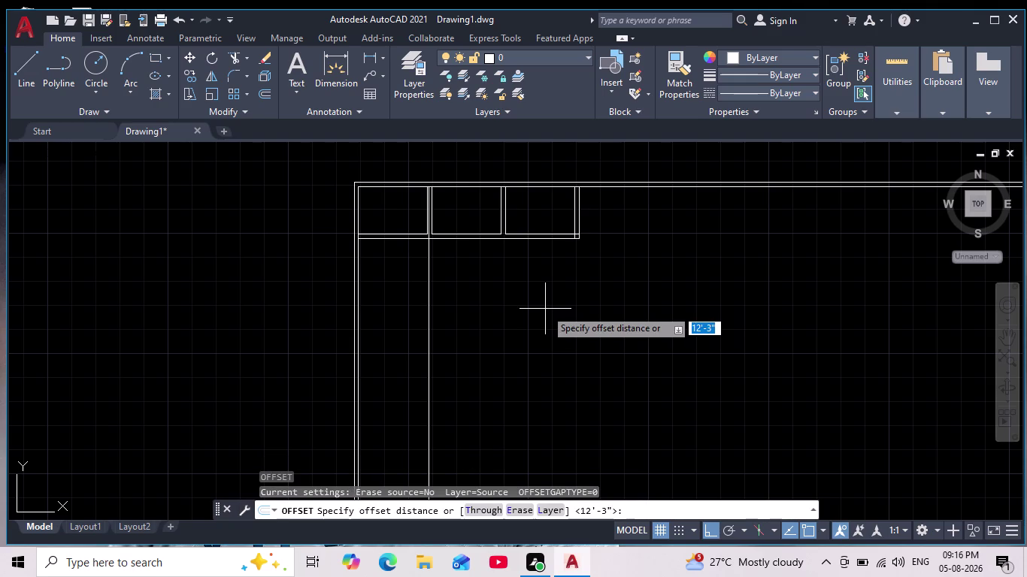
key(9)
key(Return)
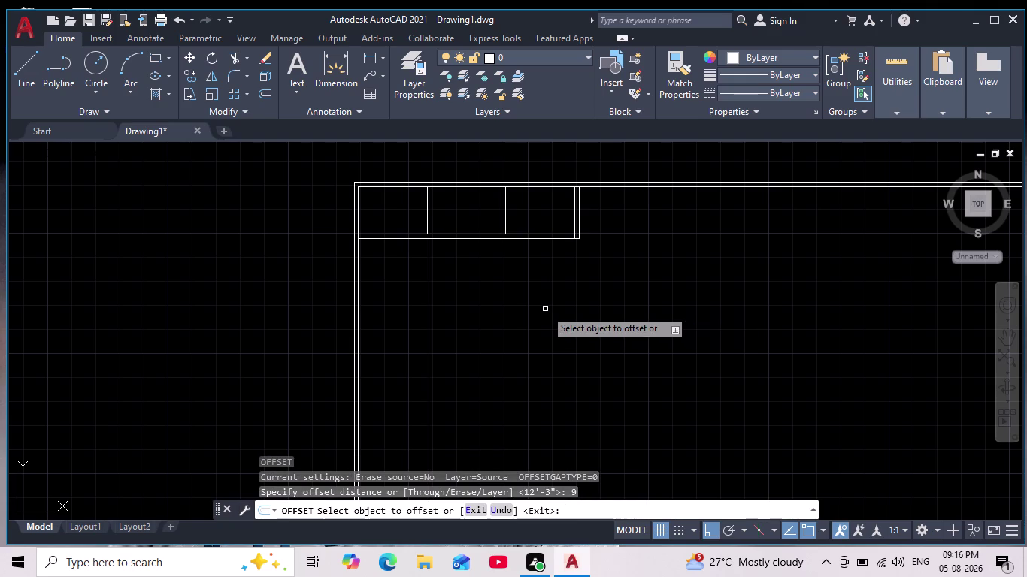
click(430, 330)
click(450, 332)
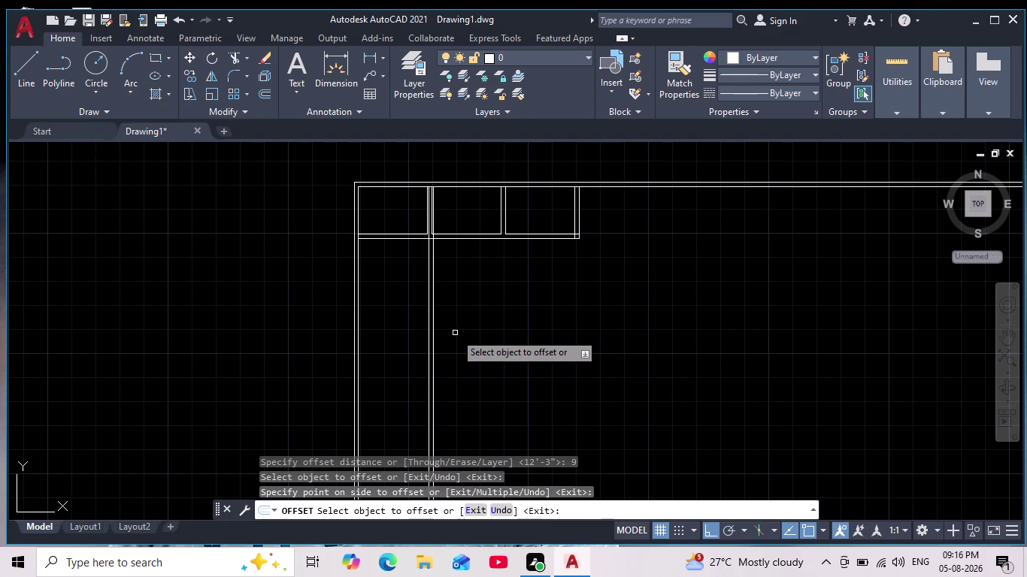
key(Return)
Offset the partition 14' further right to place the next wall line.
key(Return)
text(14)
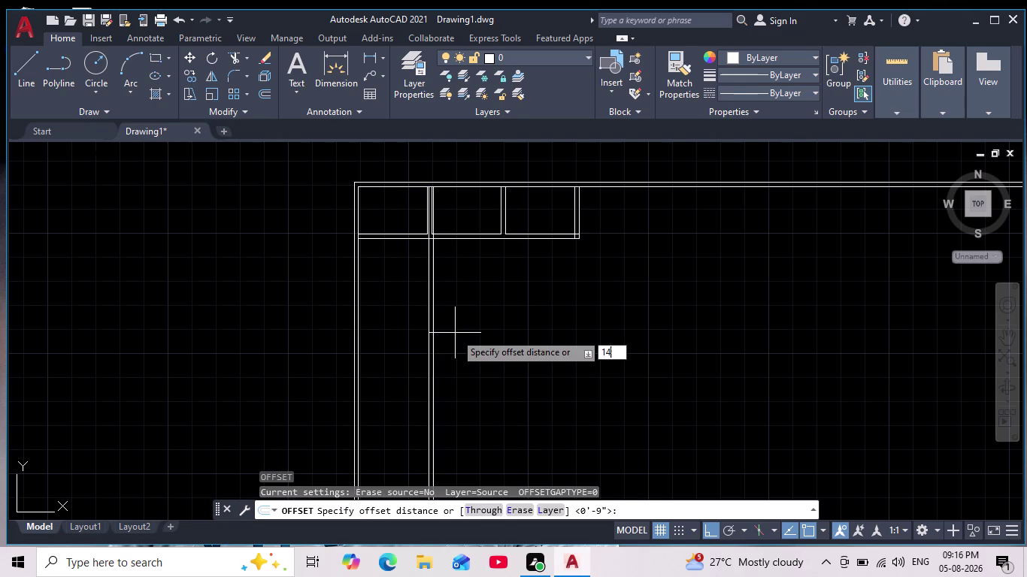
text(')
key(Return)
scroll(up, 3)
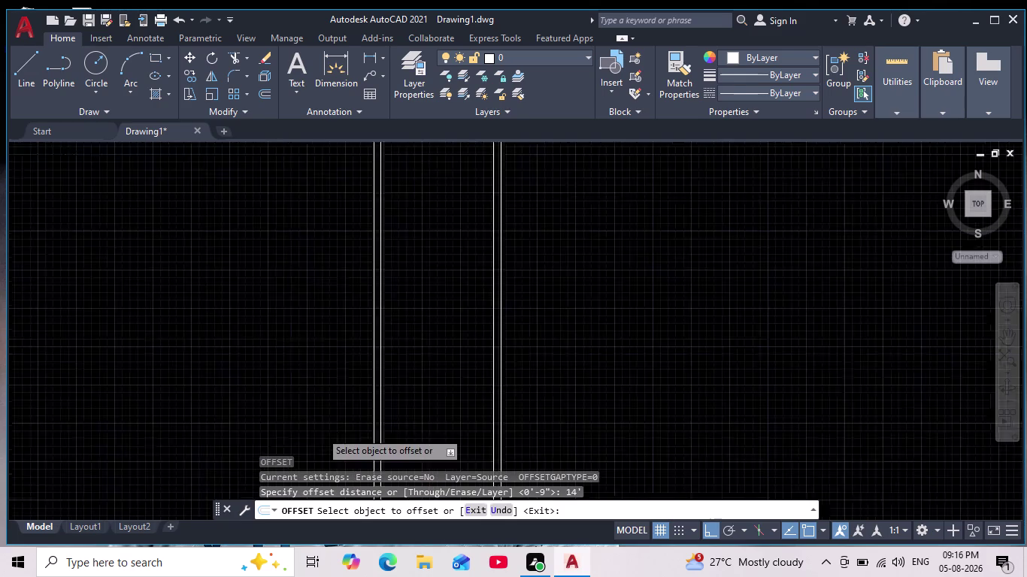
scroll(down, 3)
scroll(up, 3)
middle_drag(575, 241, 560, 368)
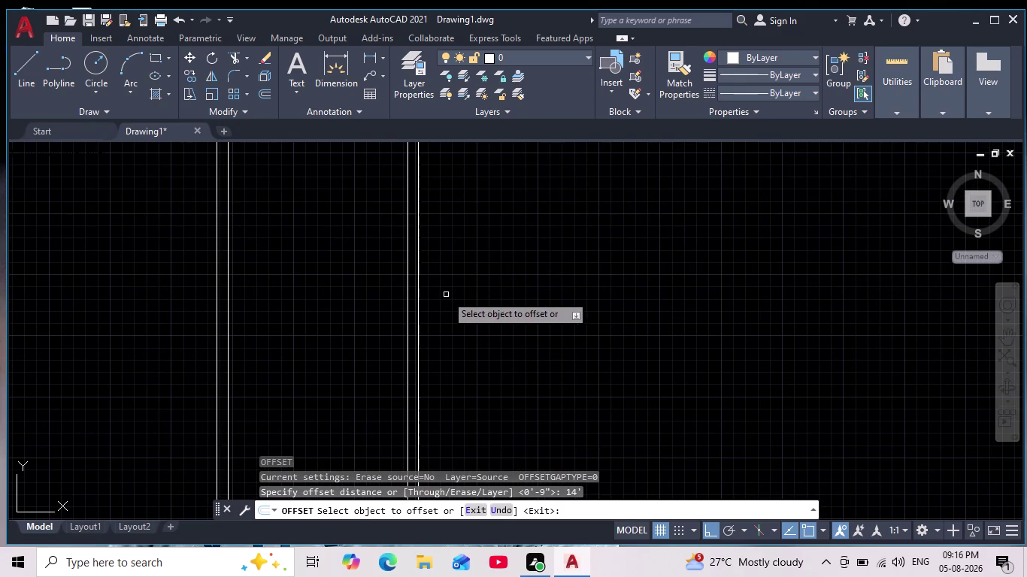
drag(418, 284, 433, 287)
click(543, 282)
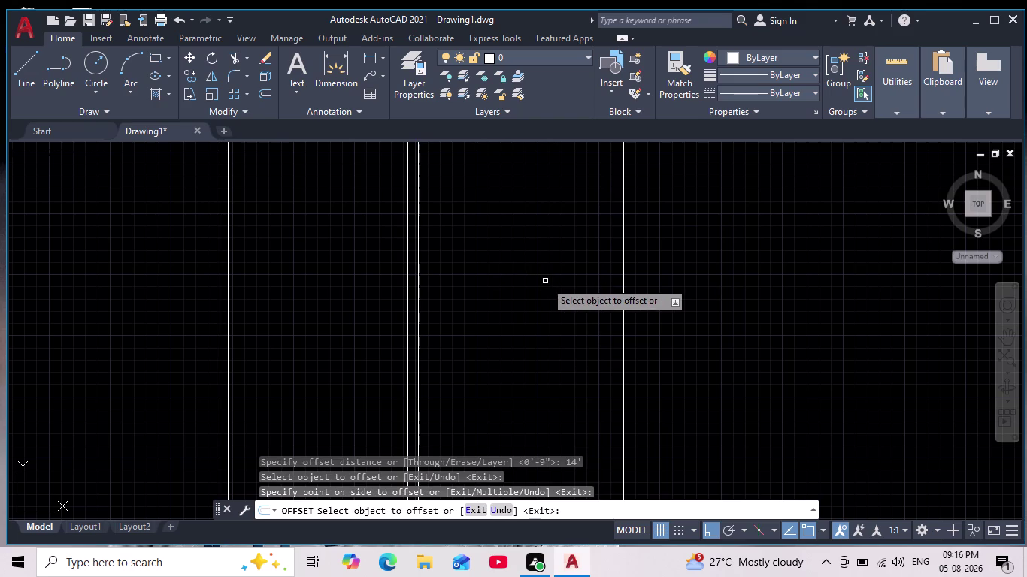
key(Return)
Thicken the 14' partition with a parallel line 9 inches to its right.
key(Return)
key(9)
key(Return)
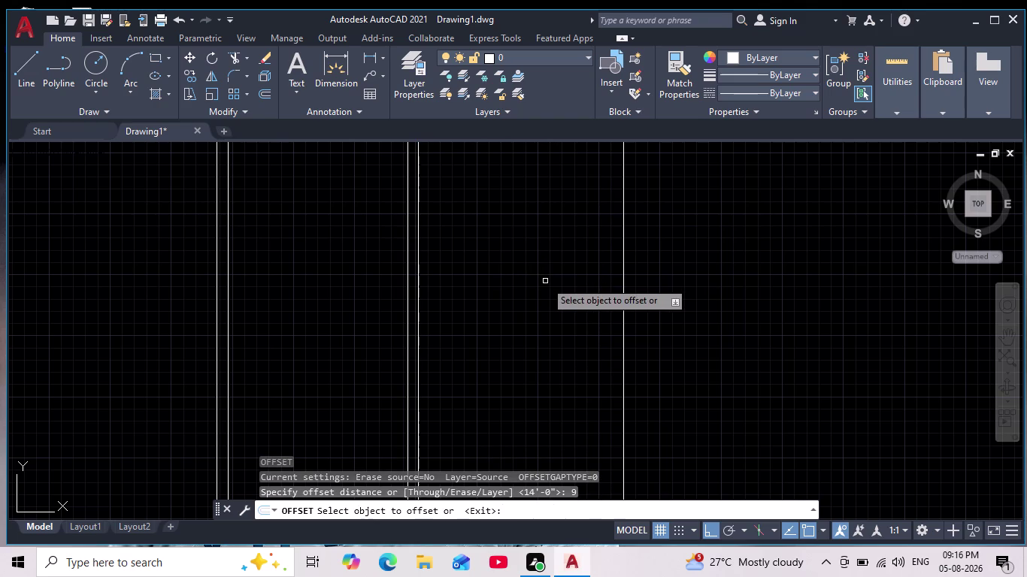
scroll(down, 3)
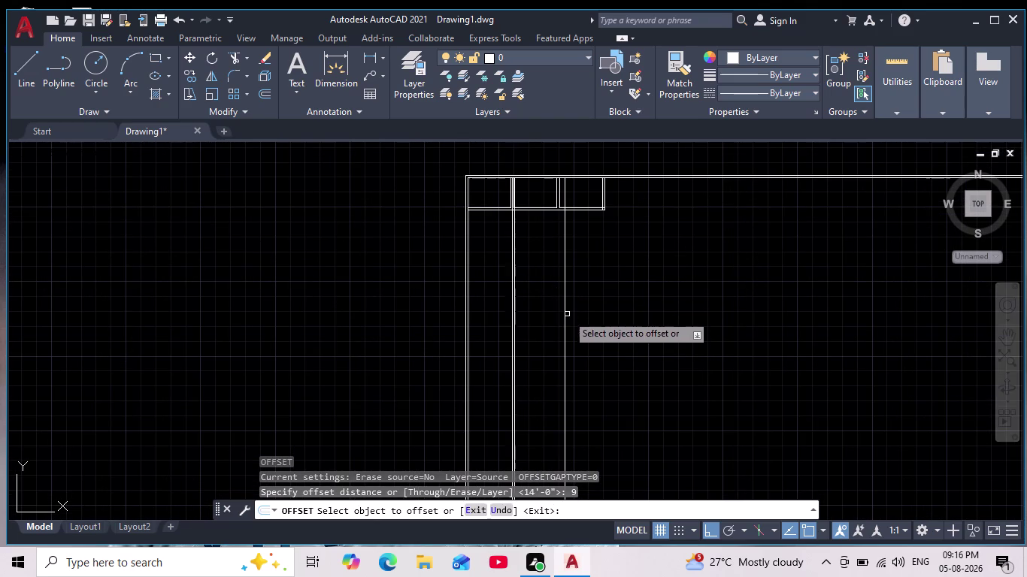
click(564, 310)
click(613, 298)
scroll(up, 3)
scroll(up, 3)
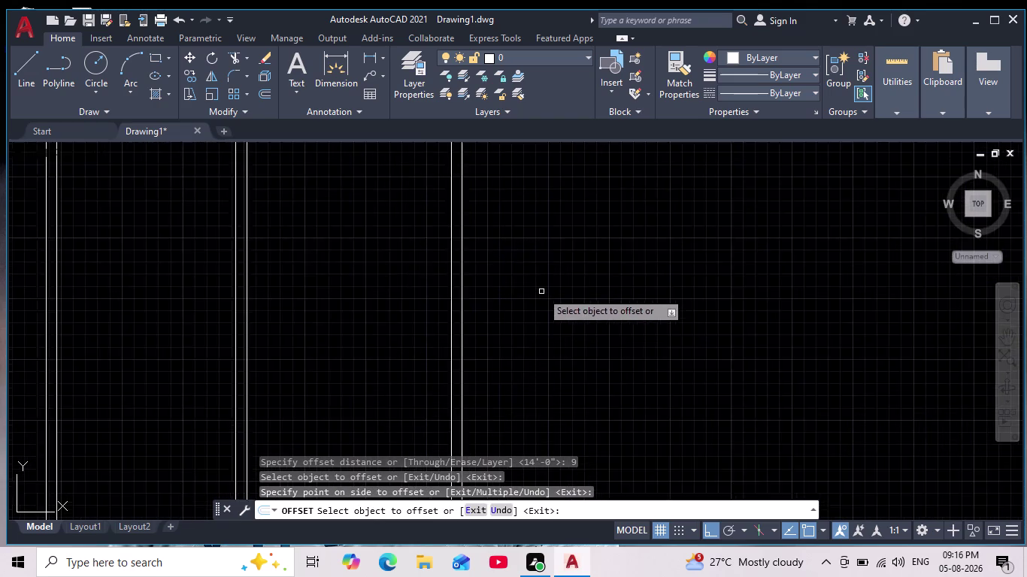
scroll(up, 3)
middle_drag(546, 301, 575, 351)
key(Return)
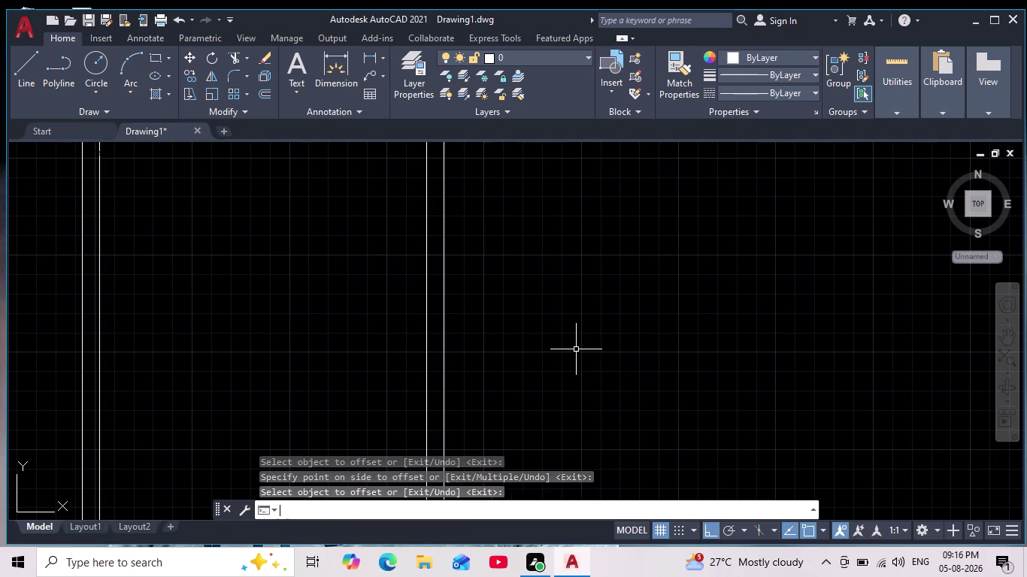
key(Return)
Offset a partition wall line 11'6" to place the next vertical wall.
text(11')
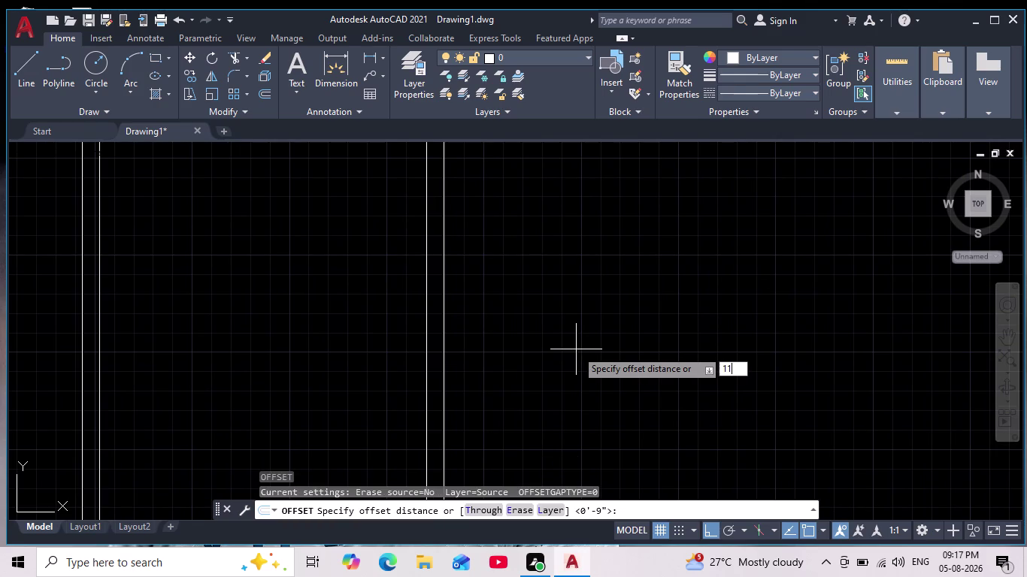
text(6")
key(Return)
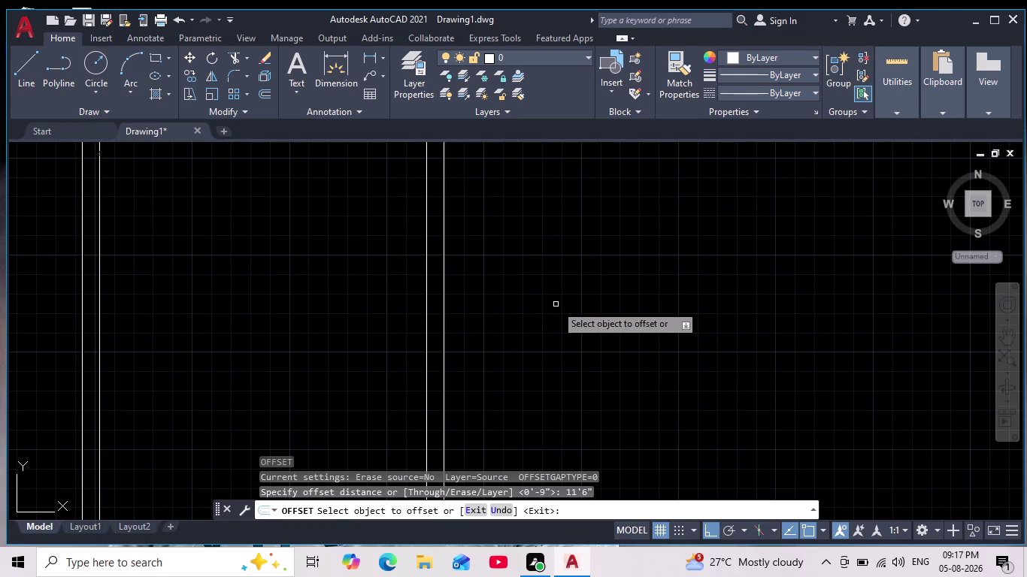
drag(444, 285, 458, 283)
click(567, 267)
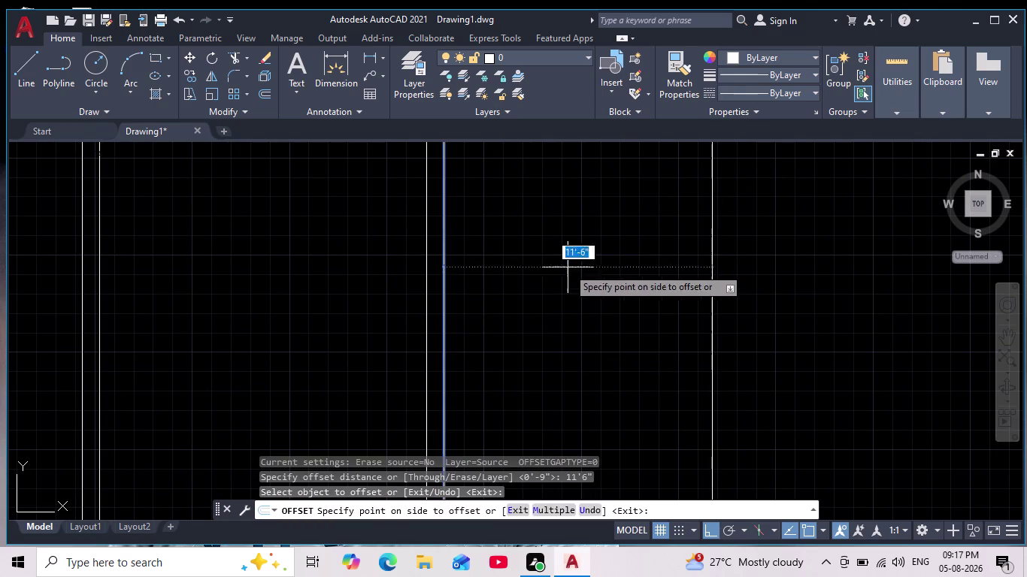
scroll(down, 3)
middle_drag(564, 274, 508, 355)
scroll(up, 3)
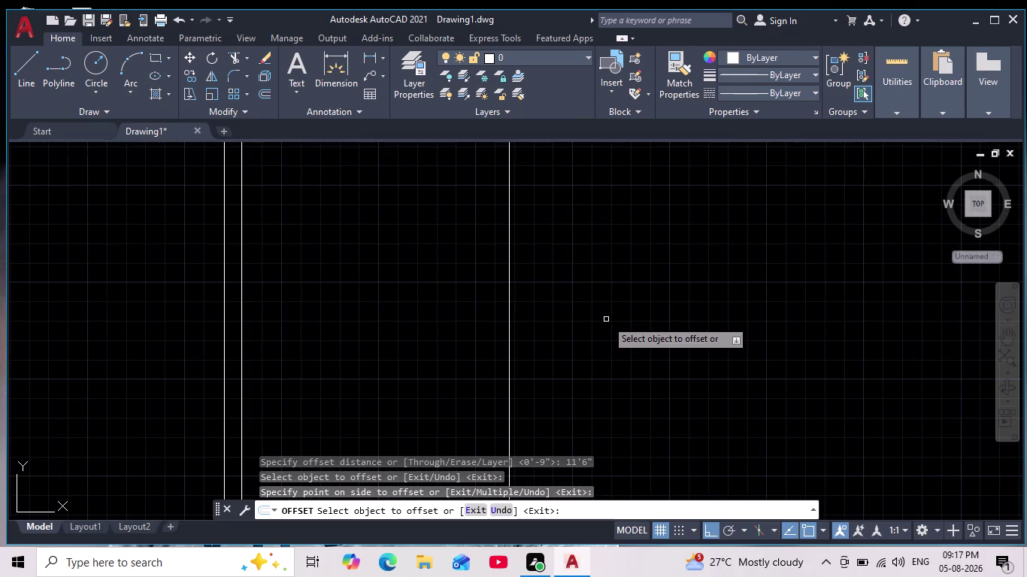
scroll(down, 3)
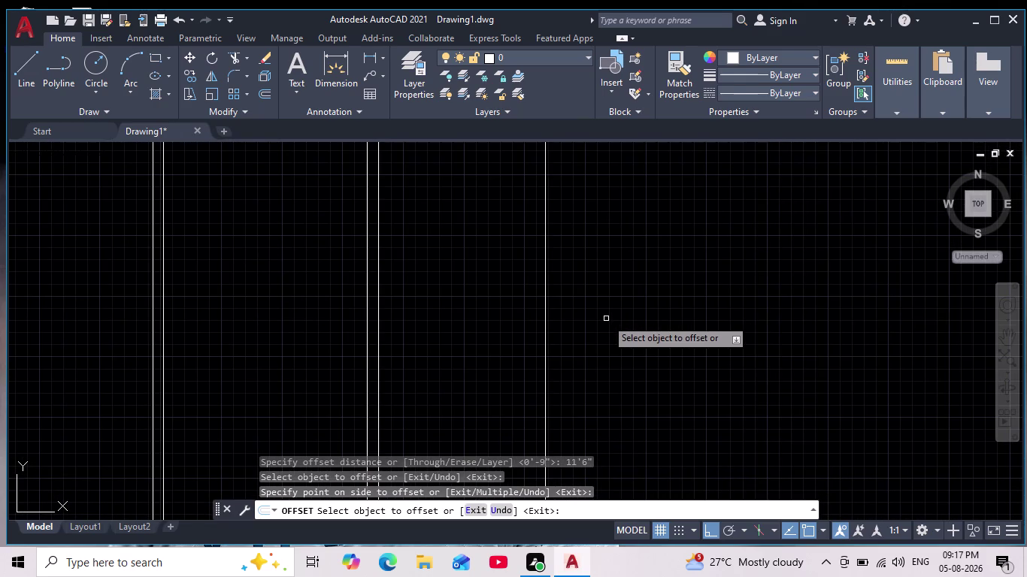
key(Return)
Add a 9-inch parallel line to the 11'6" wall to make it double.
key(Return)
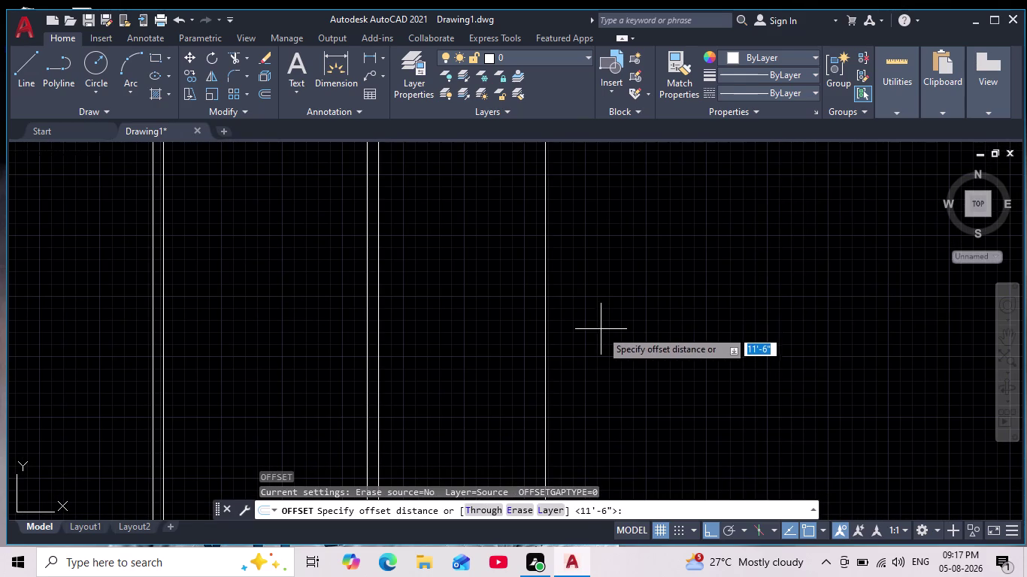
scroll(down, 3)
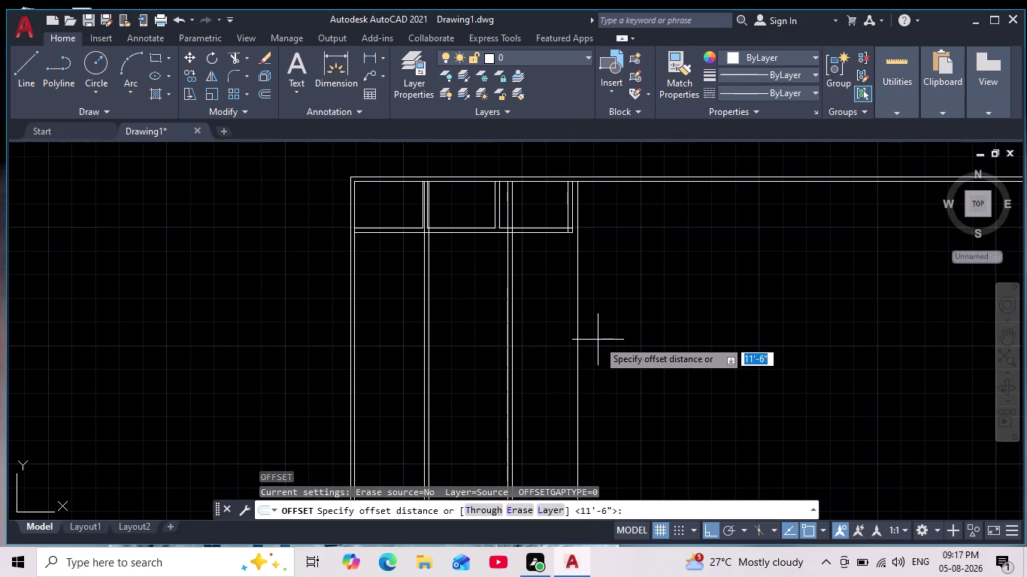
scroll(up, 3)
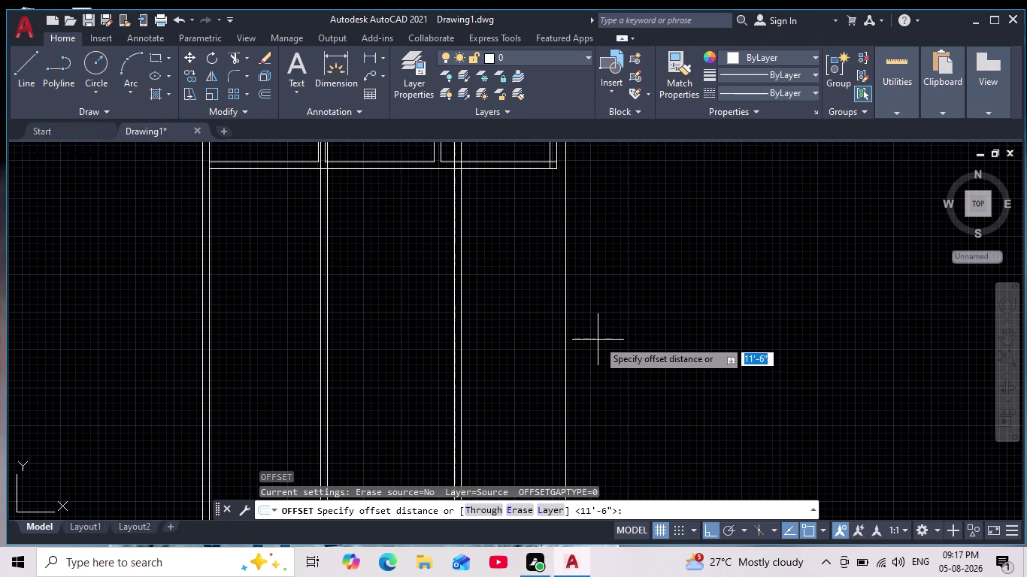
key(9)
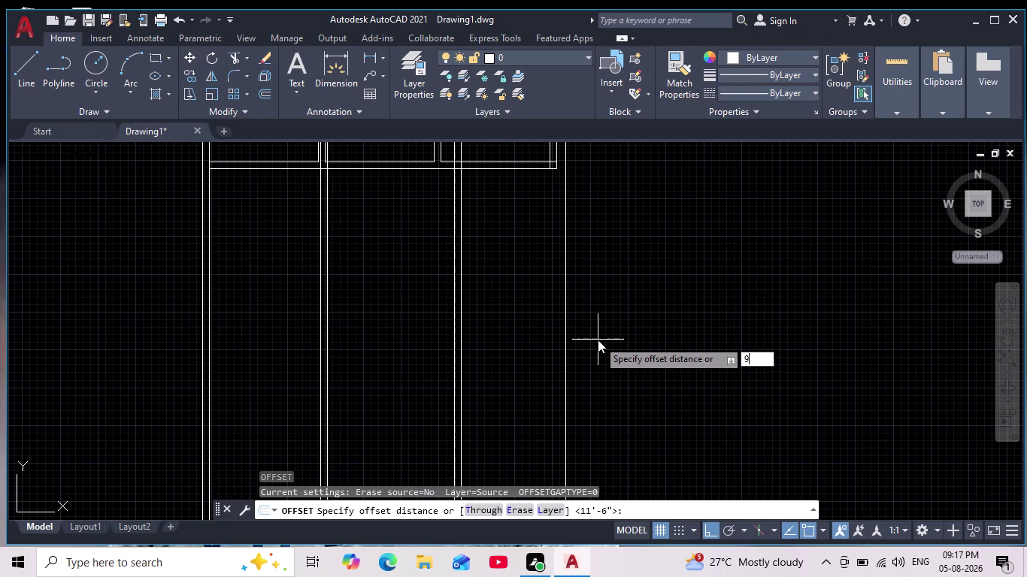
key(Return)
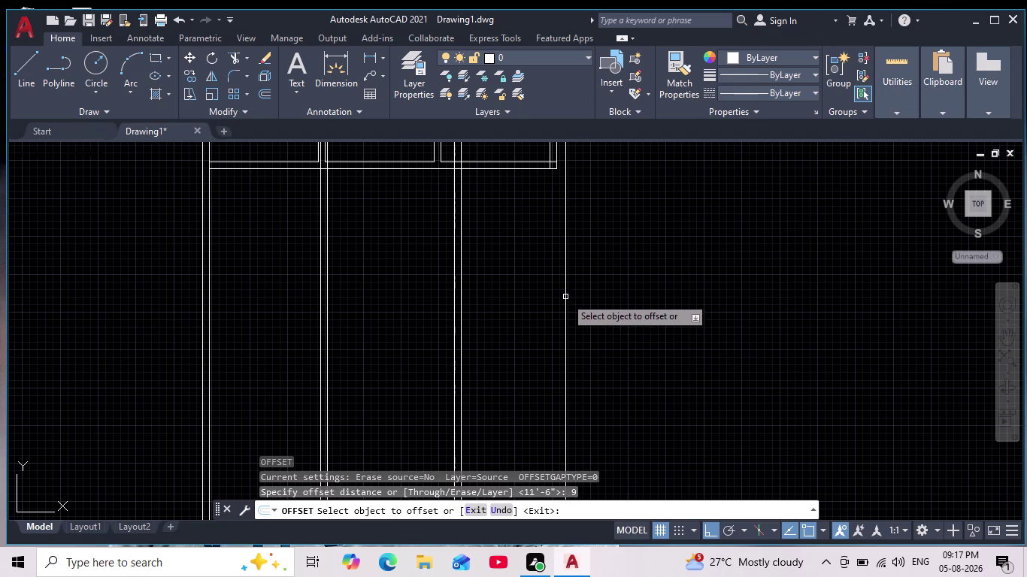
click(565, 296)
click(690, 278)
scroll(down, 3)
scroll(up, 3)
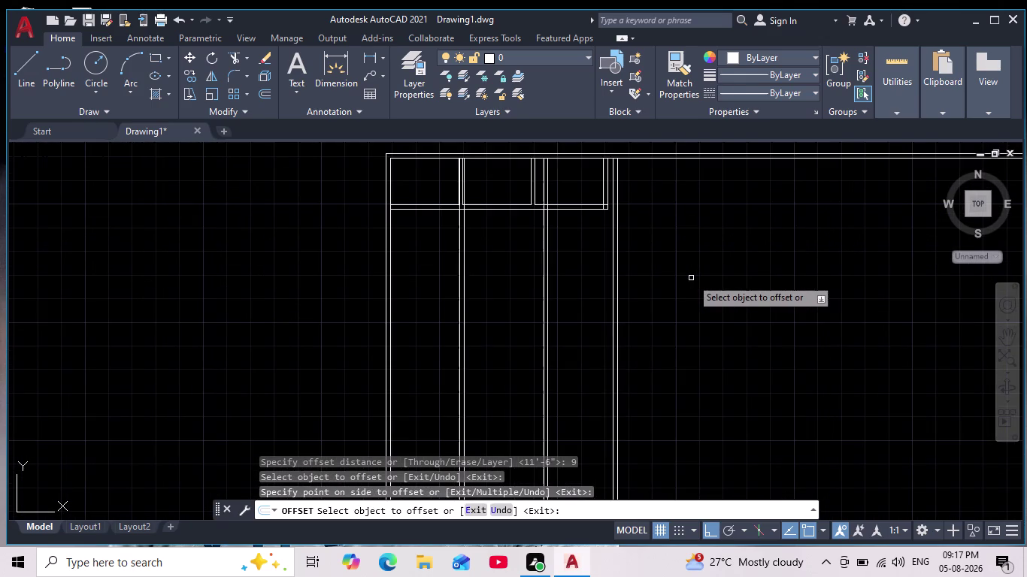
middle_drag(691, 278, 626, 286)
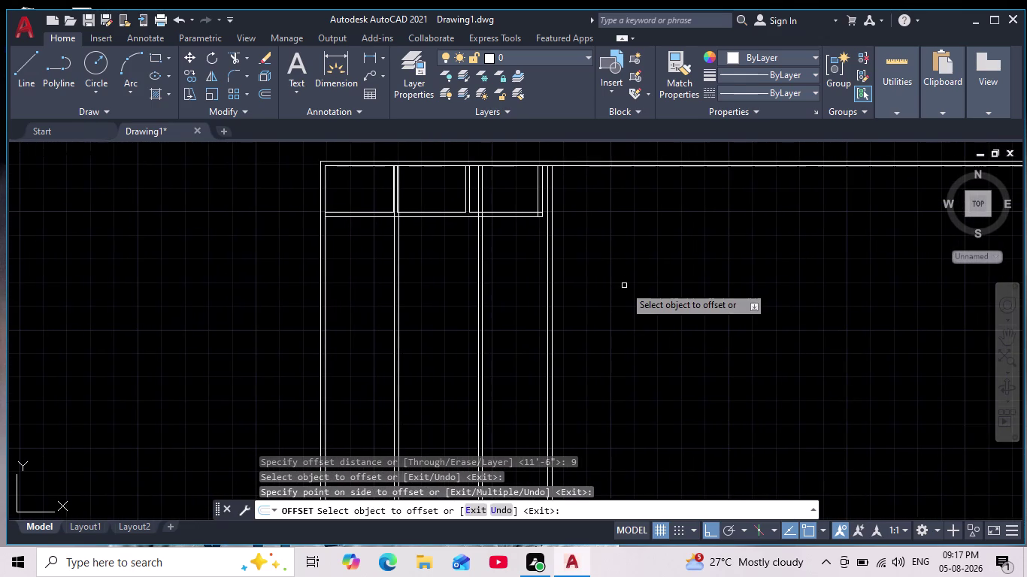
key(Return)
key(Return)
Offset a wall line 10'6" to create a new partition.
text(10)
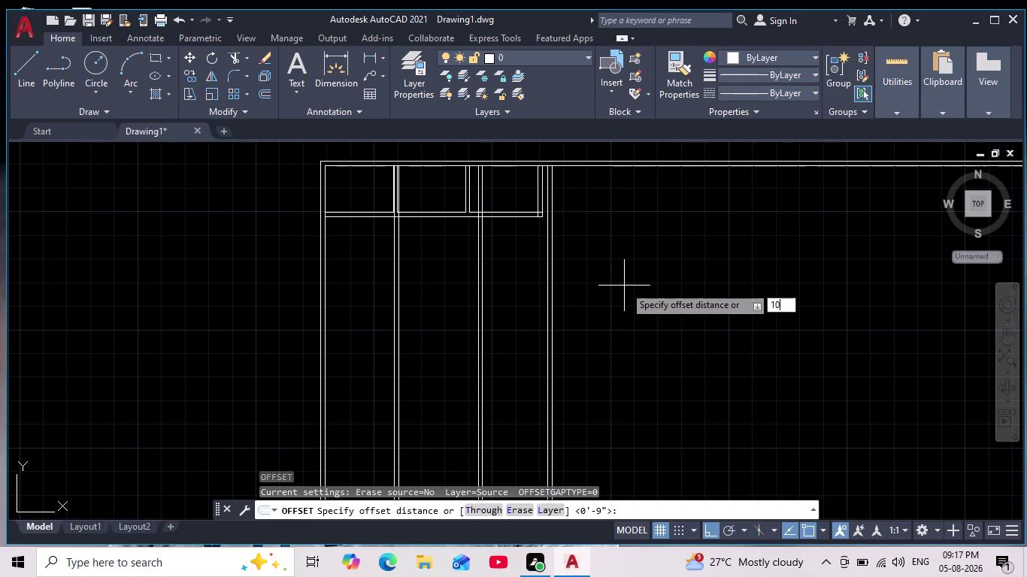
text('6")
key(Return)
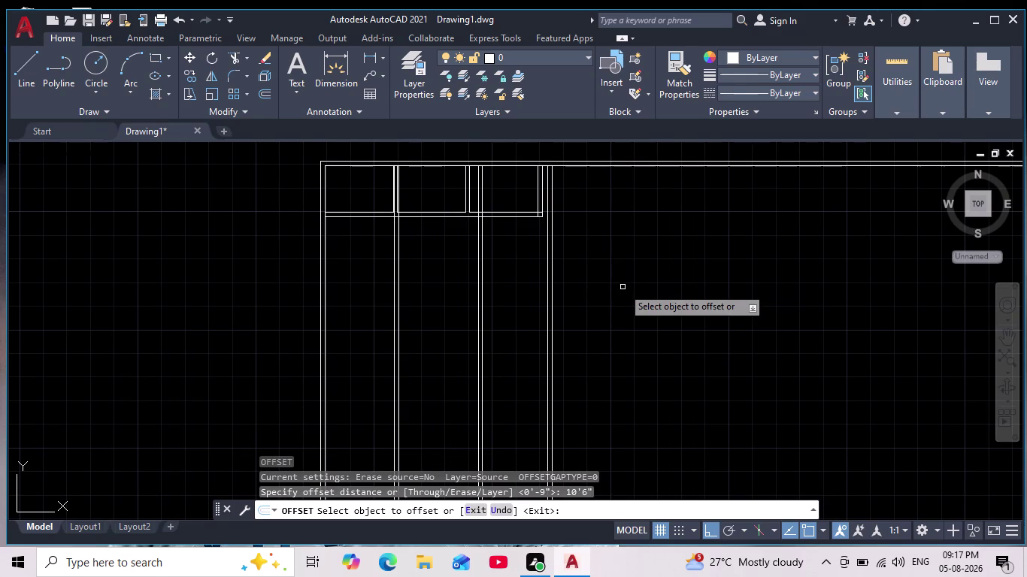
scroll(up, 3)
click(476, 315)
click(595, 296)
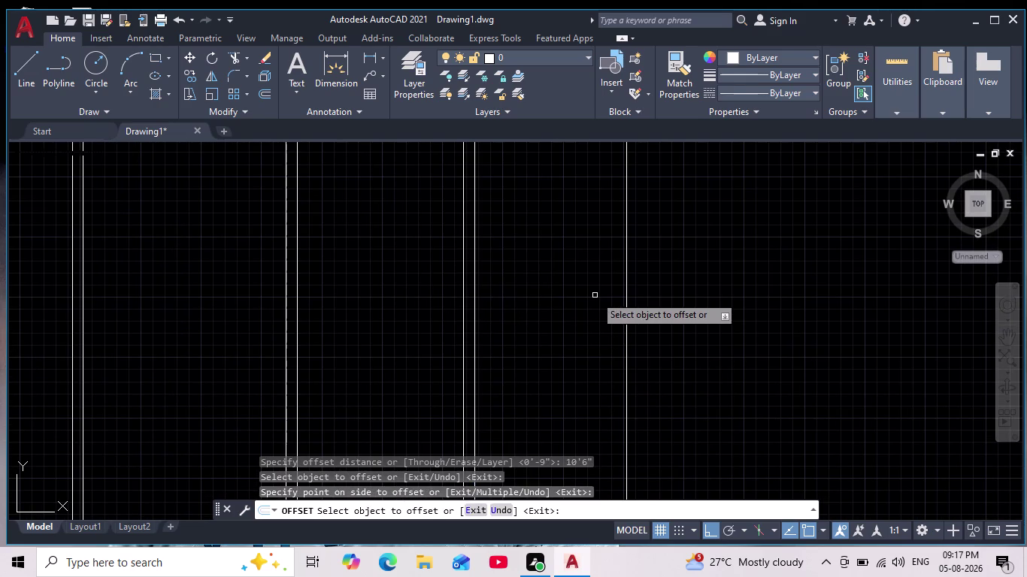
key(Return)
Add a parallel line 9 inches from the new partition to double it.
key(Return)
key(9)
key(Return)
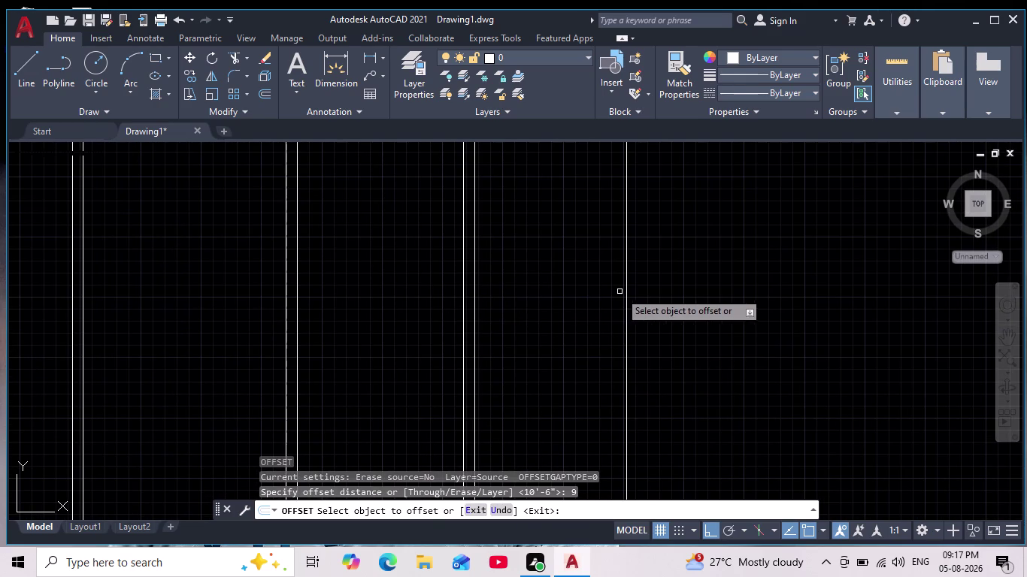
click(628, 306)
click(706, 285)
Pan across the floor plan to check the walls, then cancel the running offset.
scroll(down, 3)
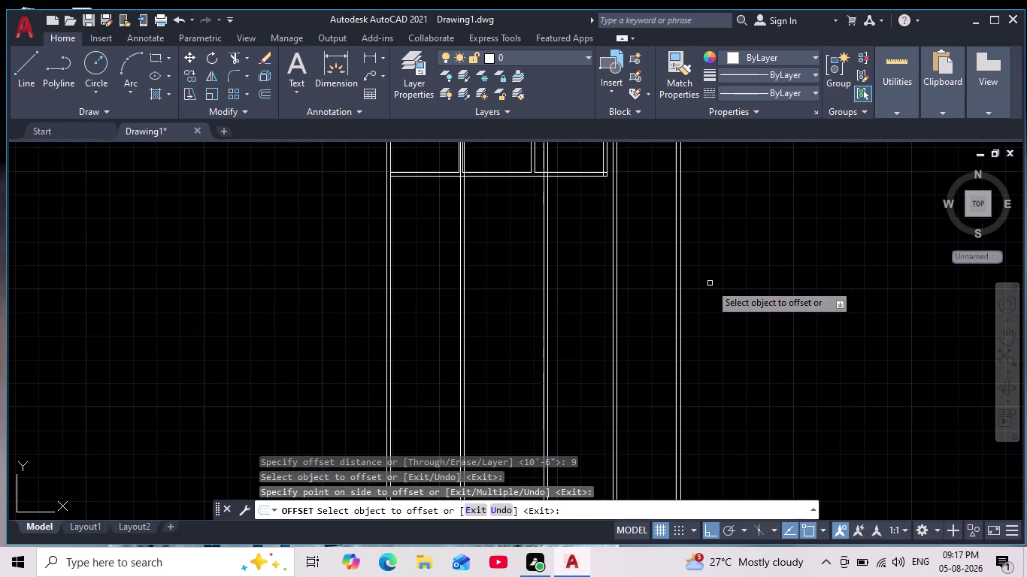
middle_drag(712, 283, 698, 271)
scroll(down, 3)
scroll(up, 3)
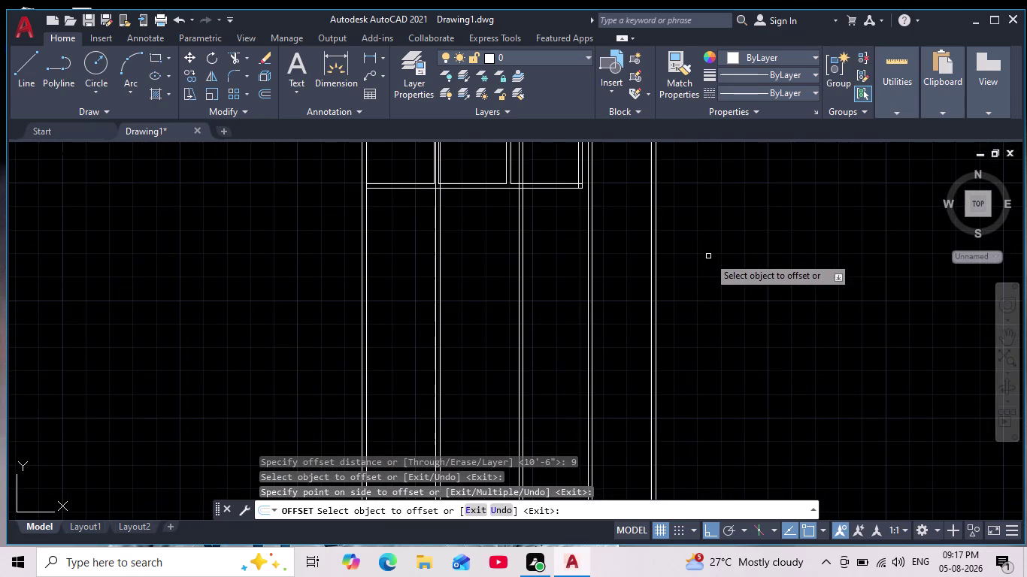
middle_drag(708, 257, 679, 257)
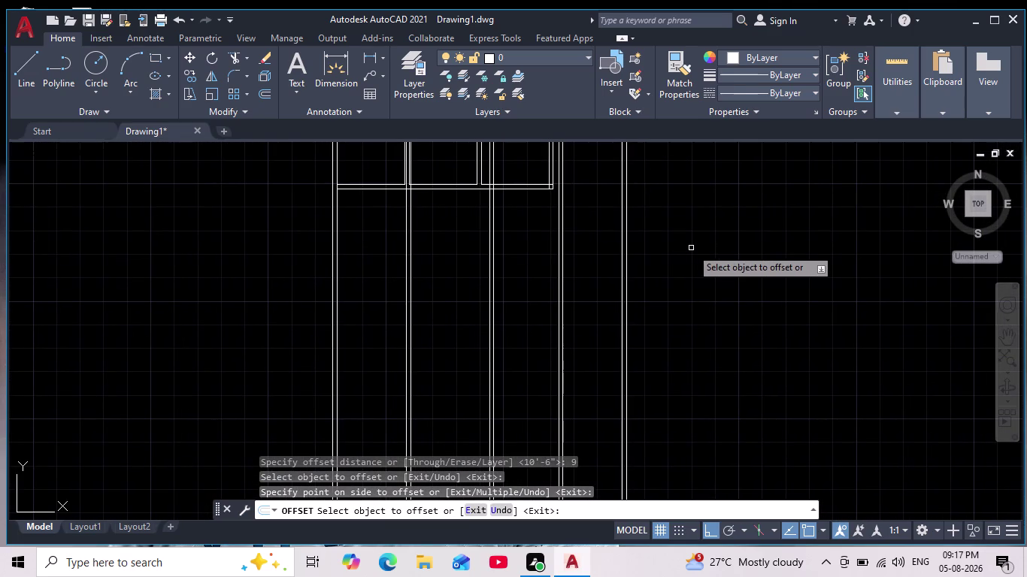
scroll(up, 3)
scroll(down, 3)
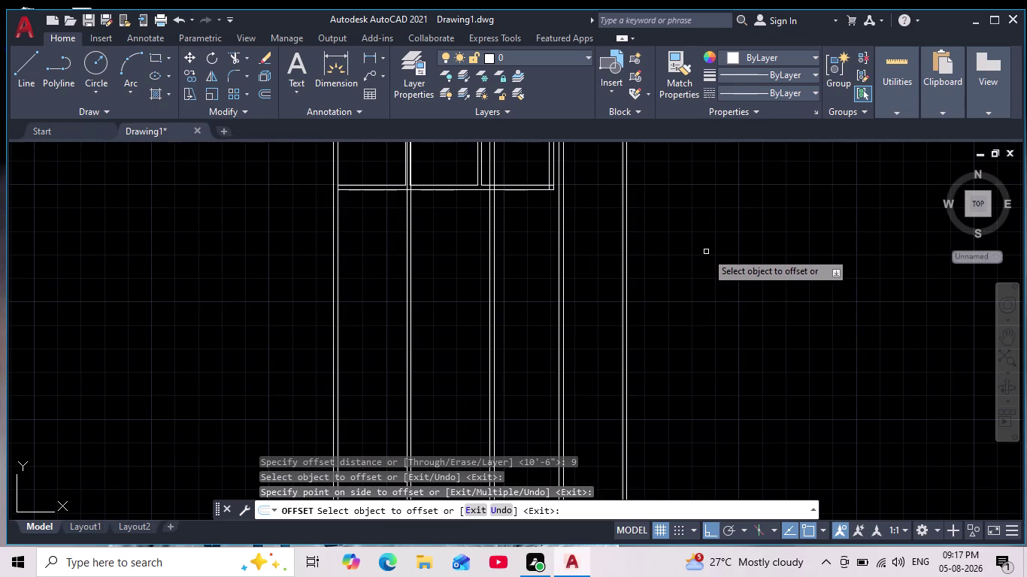
scroll(up, 3)
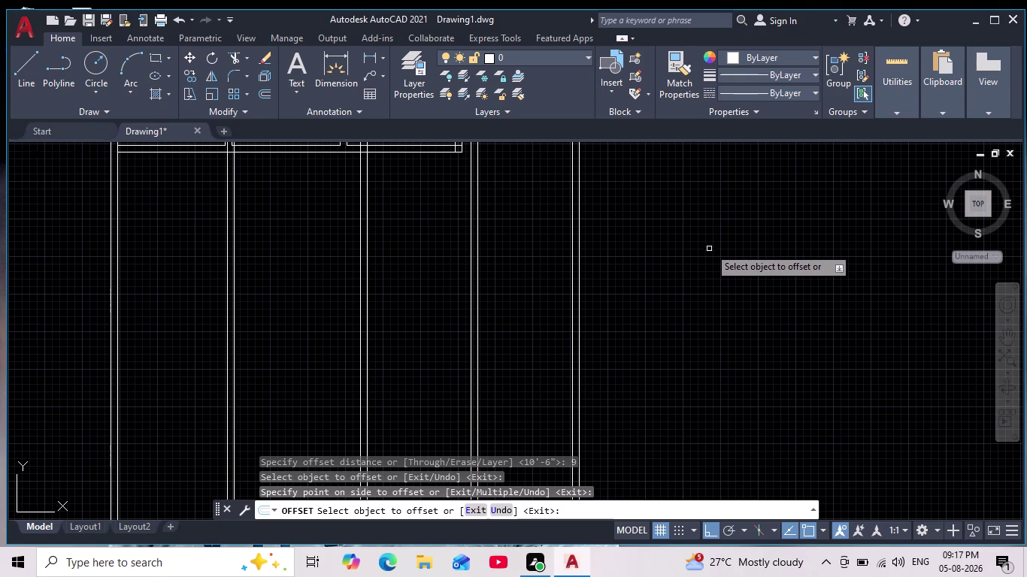
scroll(down, 3)
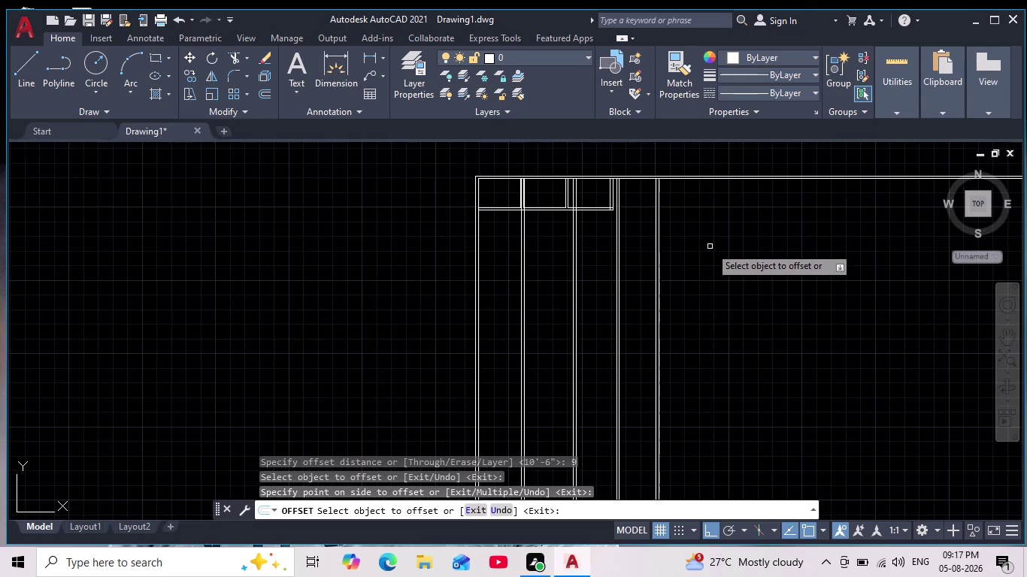
scroll(up, 3)
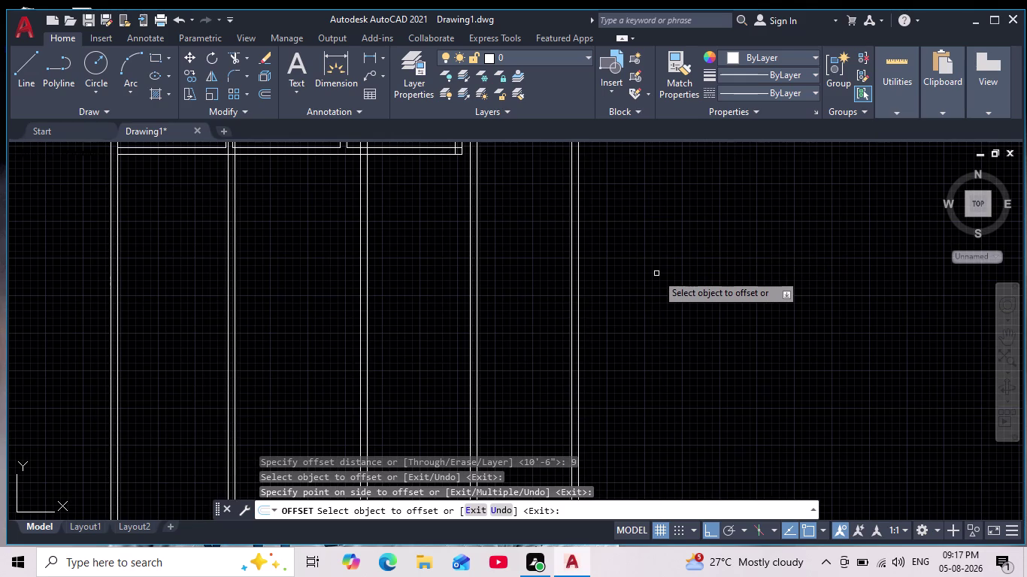
key(Escape)
key(Escape)
Clear stray selections and mistaken 6-inch offset entries, then restart the offset.
click(657, 274)
key(Return)
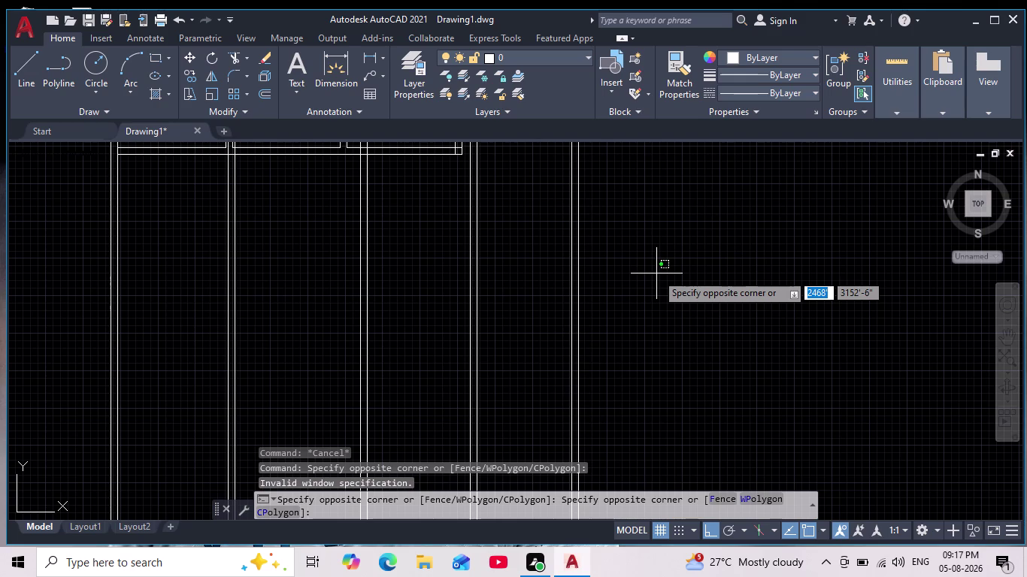
key(6)
key(Return)
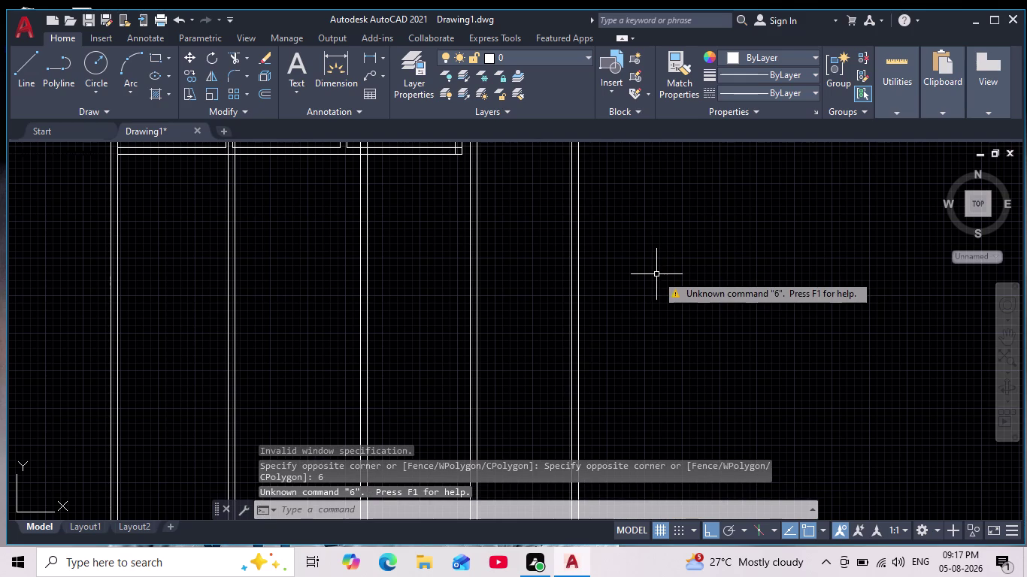
key(Escape)
key(Escape)
key(Escape)
key(Return)
key(6)
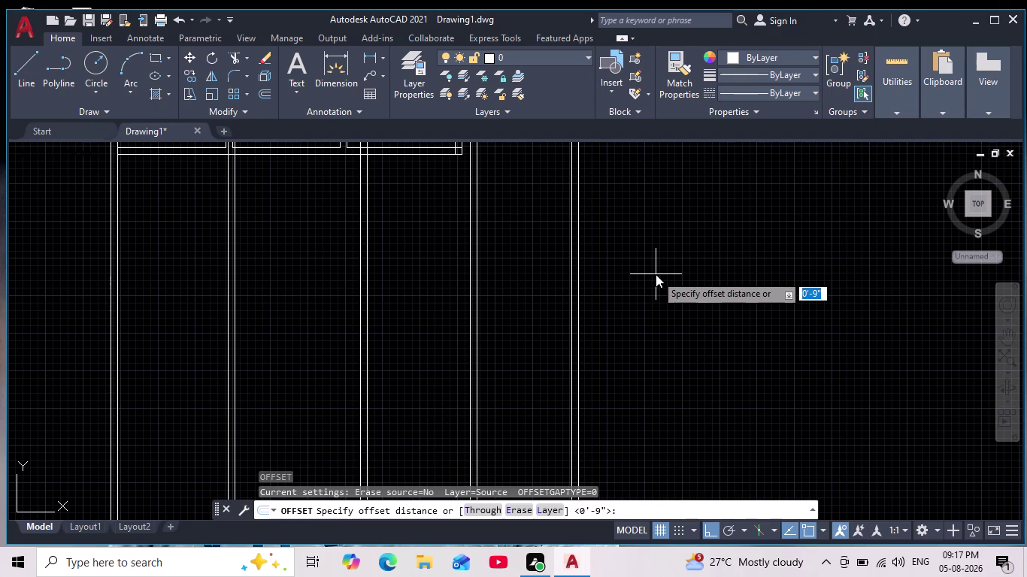
key(Return)
key(Escape)
key(Escape)
click(655, 274)
key(Escape)
click(656, 275)
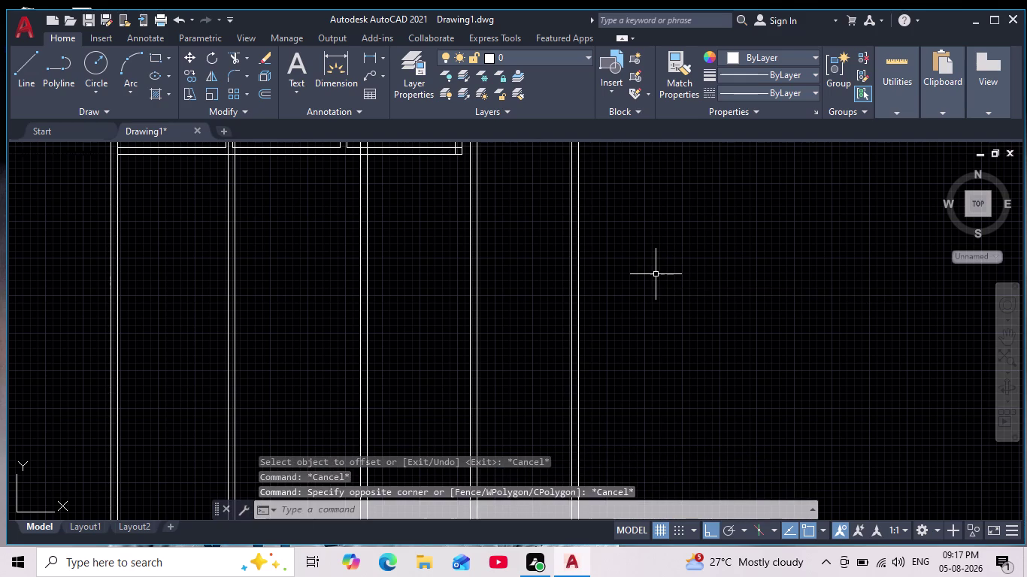
key(Return)
key(6)
click(656, 274)
key(shift+quotedbl)
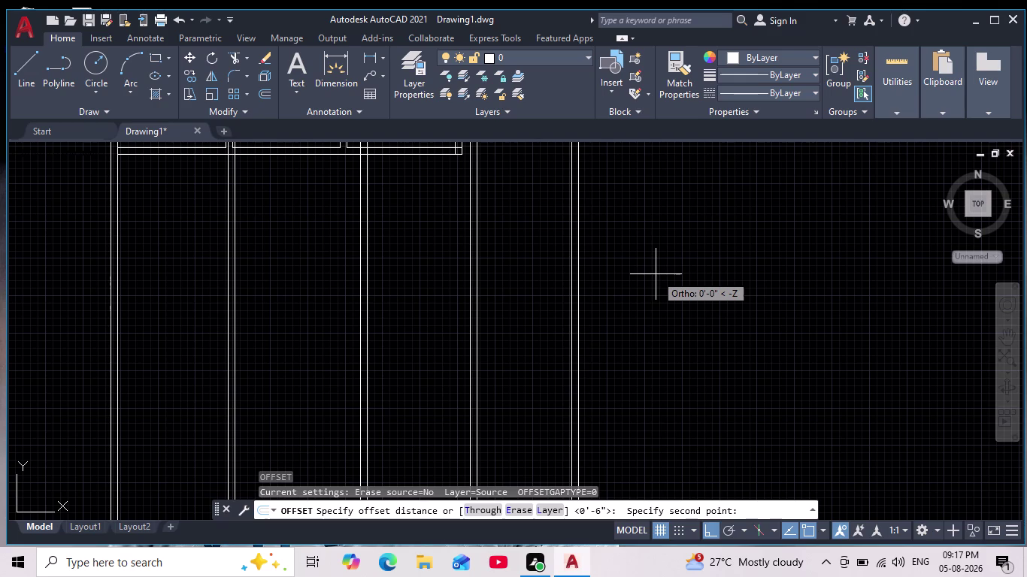
key(Escape)
key(Escape)
click(655, 275)
key(Escape)
key(Escape)
key(Return)
Offset a wall line by 6 inches and begin a linear dimension.
text(6)
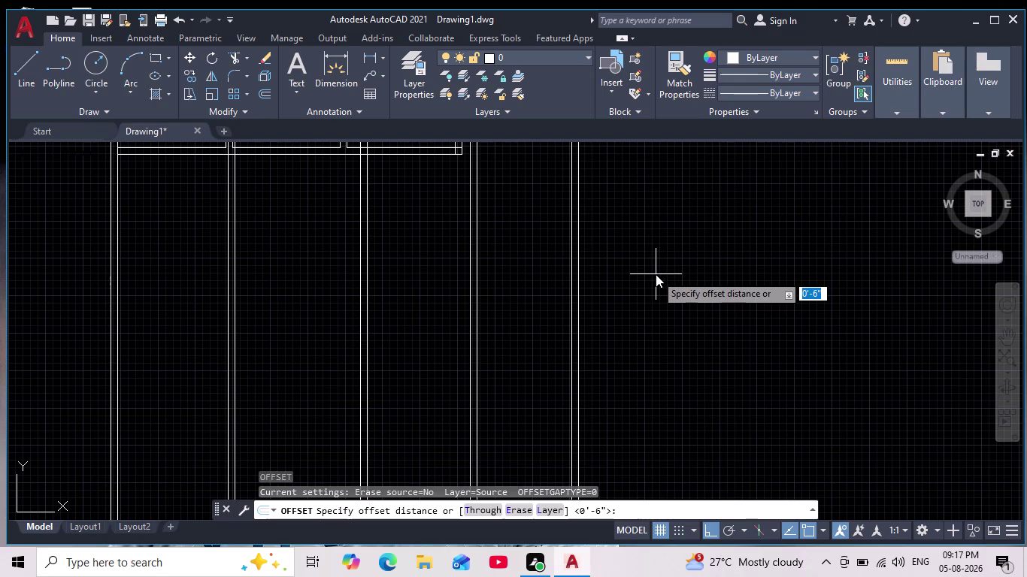
text(;)
key(BackSpace)
key(apostrophe)
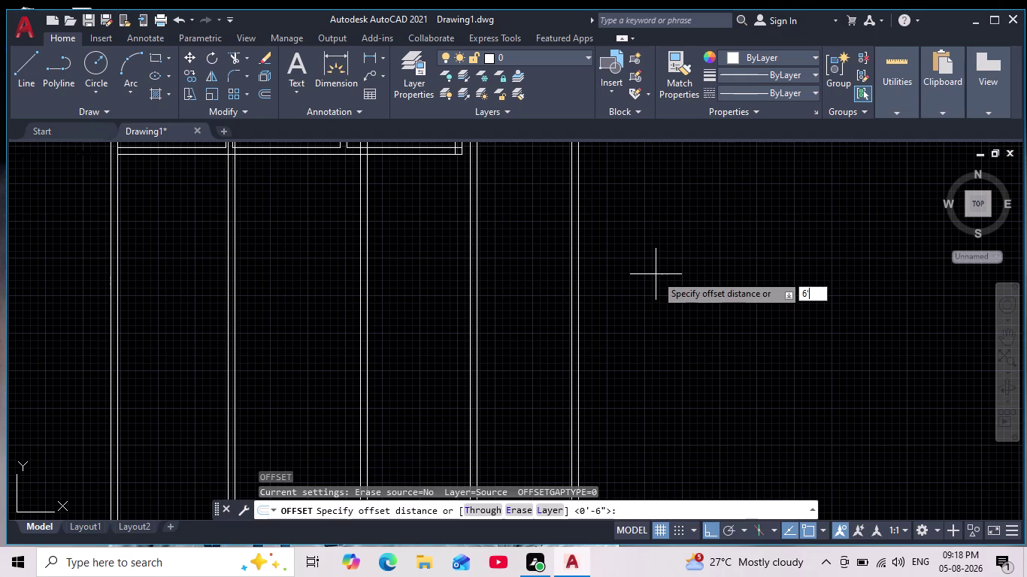
key(Return)
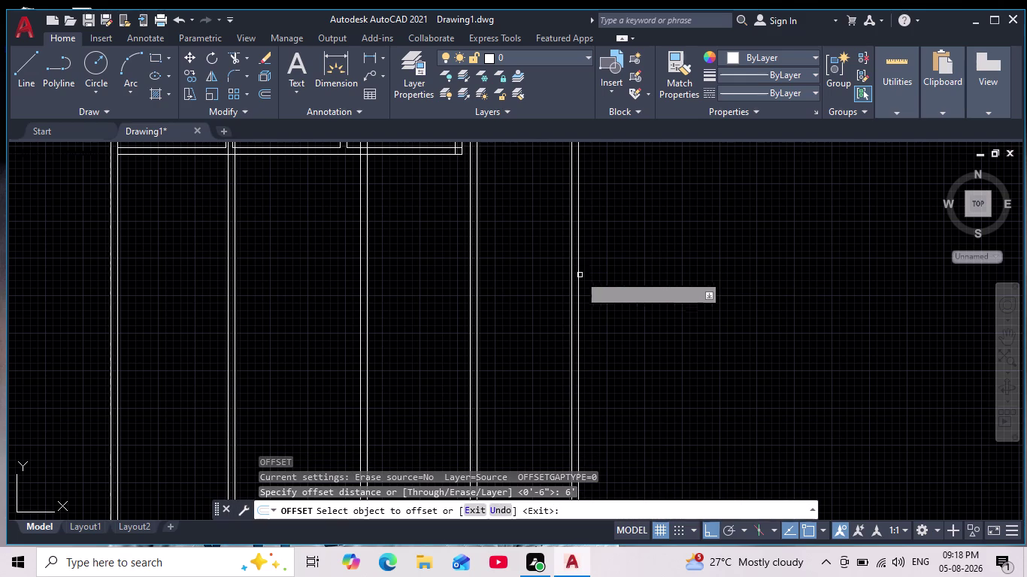
drag(578, 271, 590, 275)
click(700, 247)
scroll(down, 3)
middle_drag(707, 246, 705, 303)
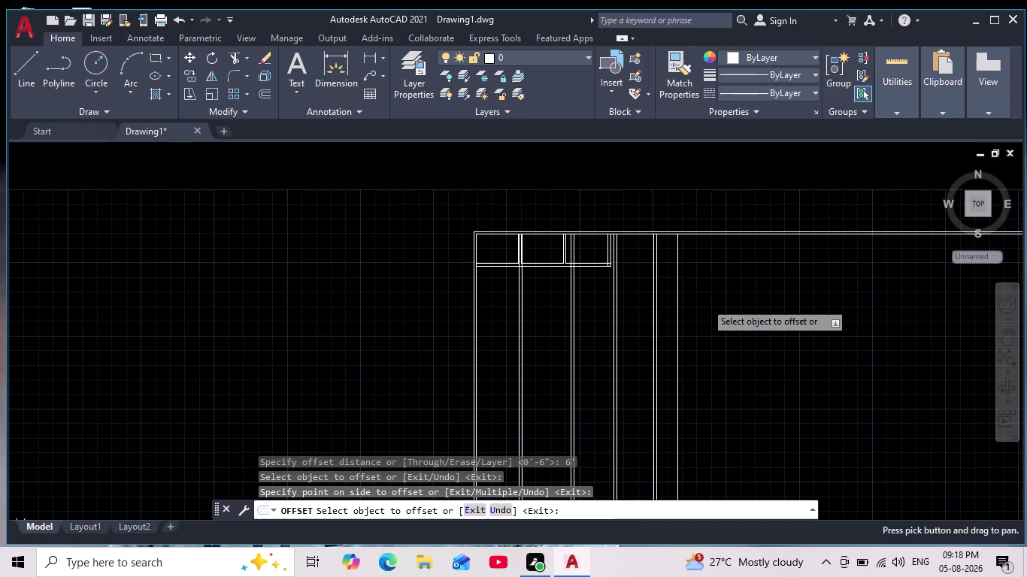
scroll(up, 3)
scroll(up, 3)
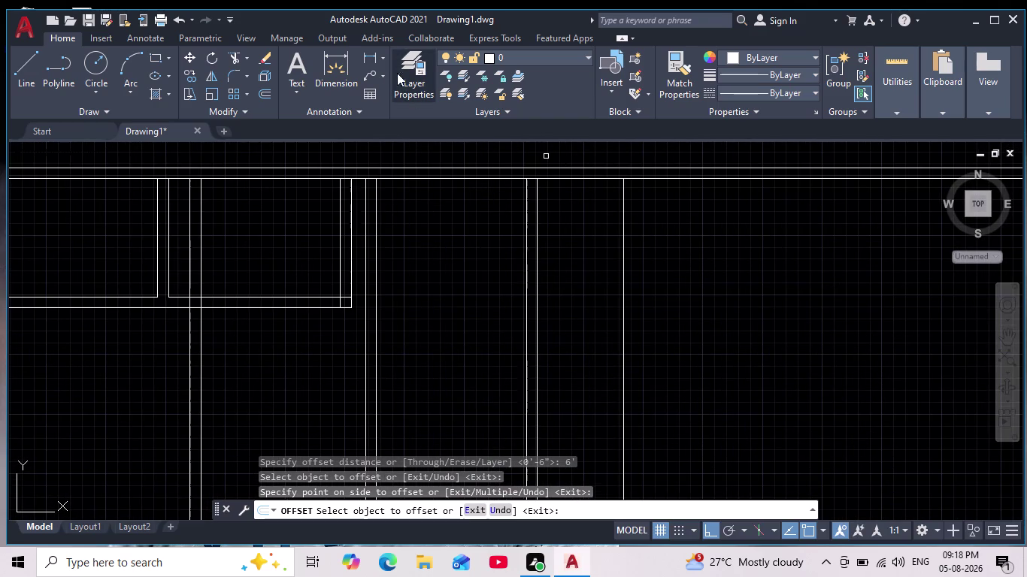
click(371, 63)
Pick points for the 19' width dimension, then cancel it unplaced.
scroll(up, 3)
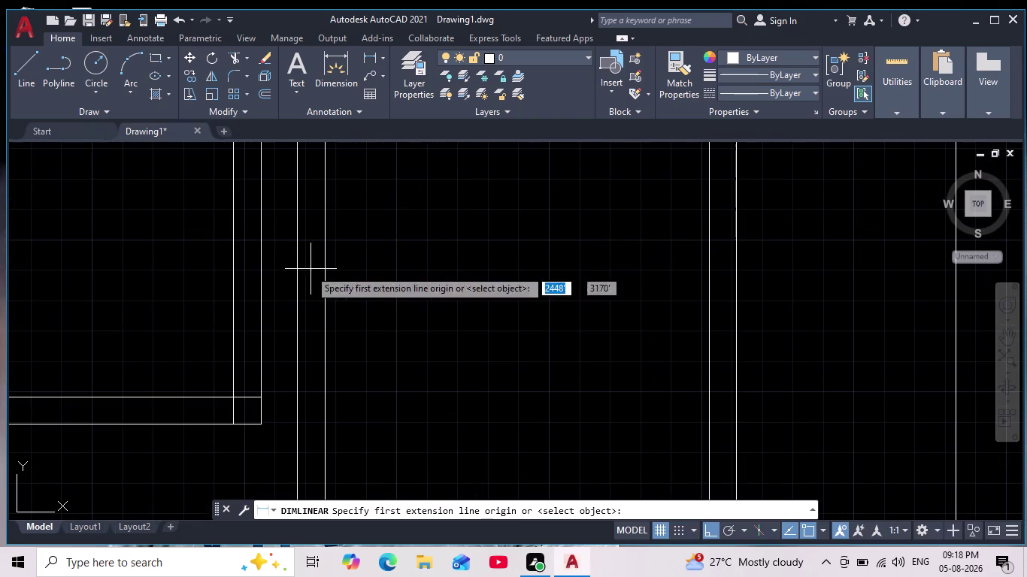
click(263, 258)
middle_drag(825, 248, 760, 271)
scroll(down, 3)
scroll(up, 3)
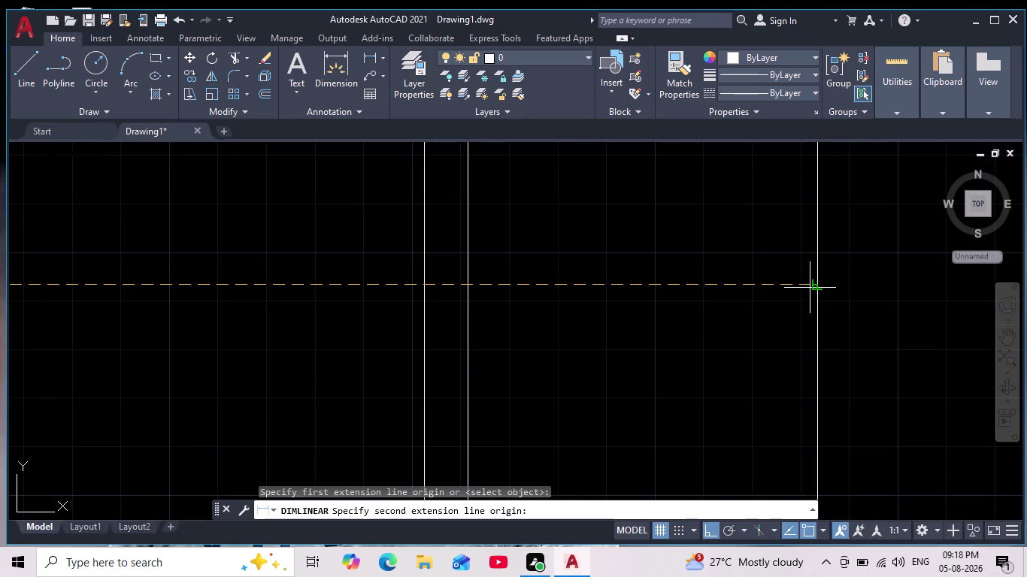
click(815, 286)
scroll(down, 3)
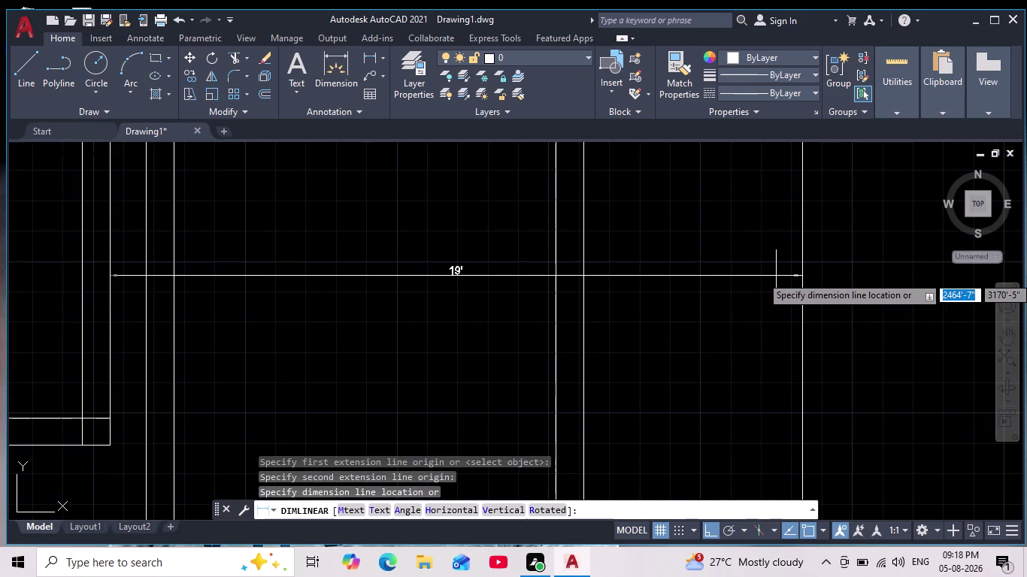
scroll(up, 3)
scroll(down, 3)
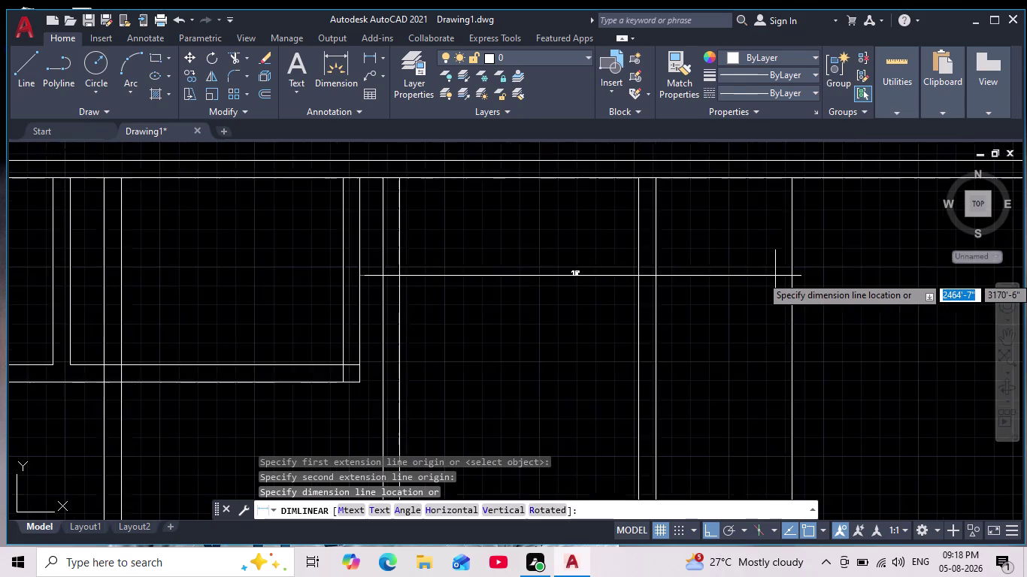
scroll(down, 3)
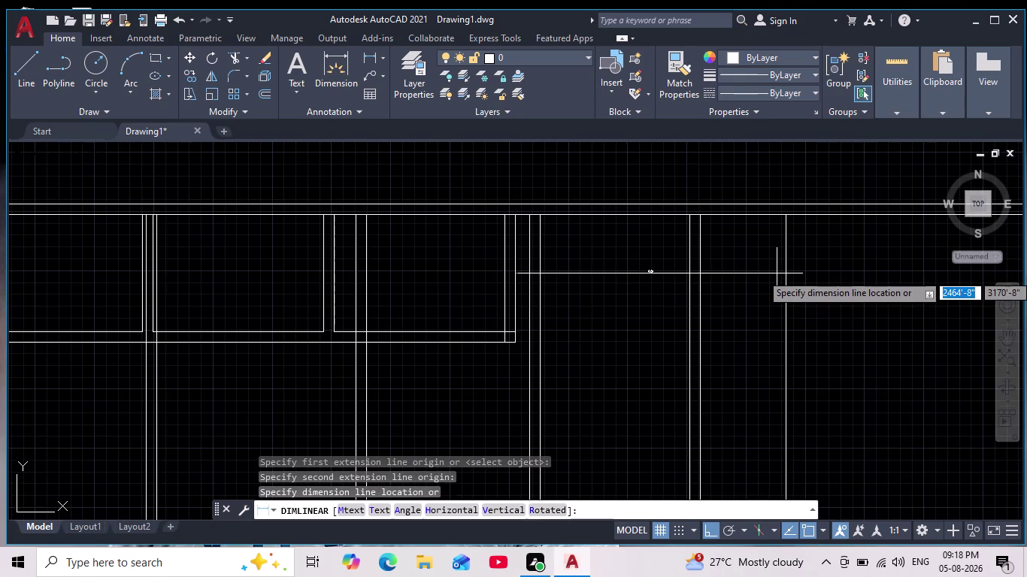
key(Escape)
Restart the linear dimension, then cancel it and clear all pending commands.
scroll(down, 3)
middle_drag(778, 281, 738, 231)
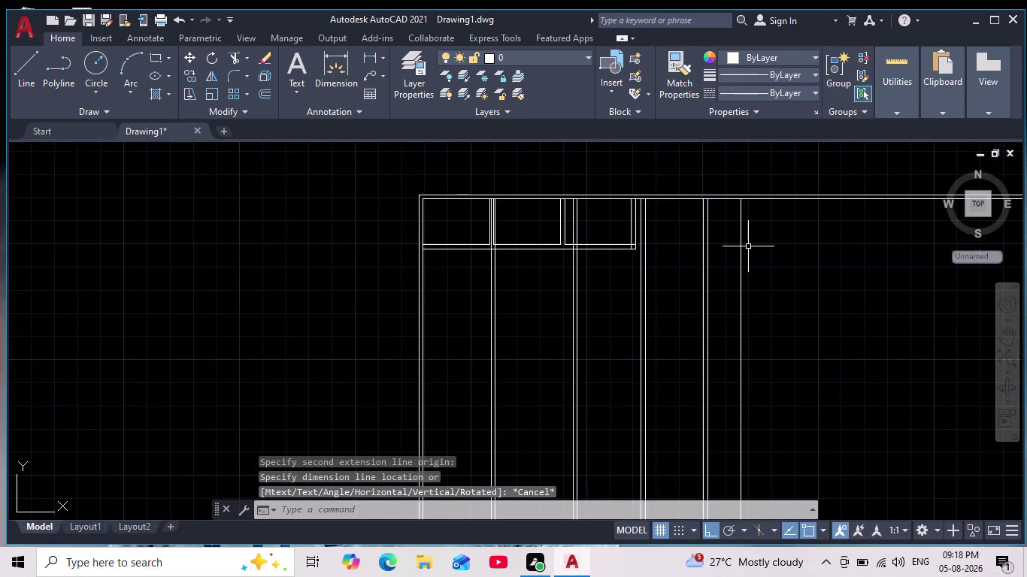
scroll(up, 3)
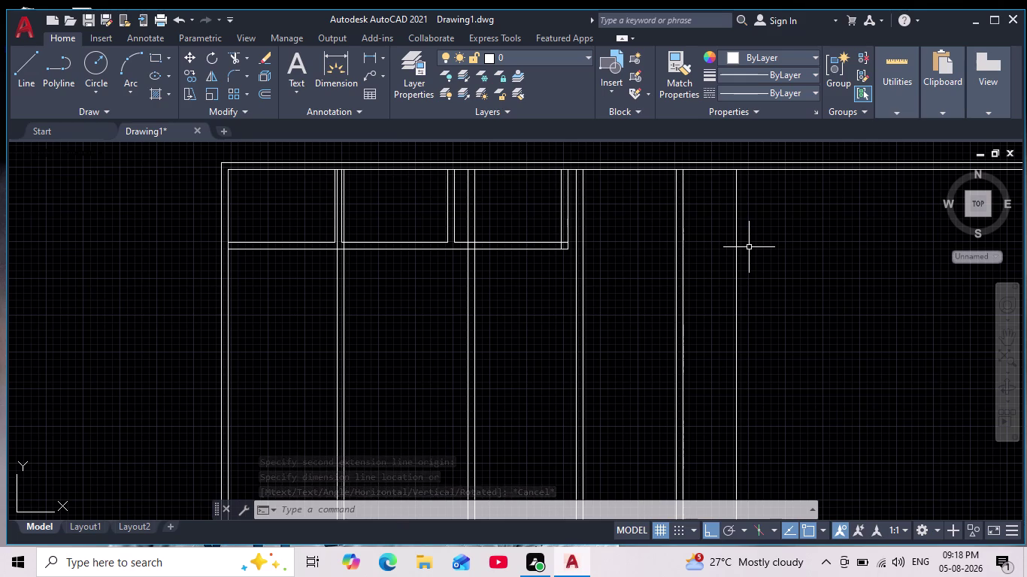
key(Return)
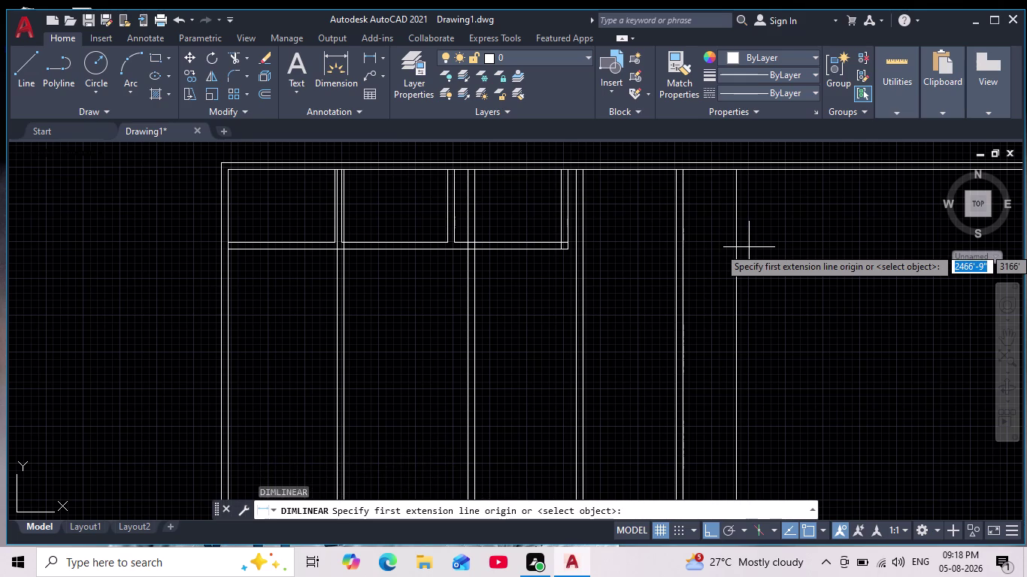
key(9)
key(Return)
key(Escape)
key(Escape)
key(Escape)
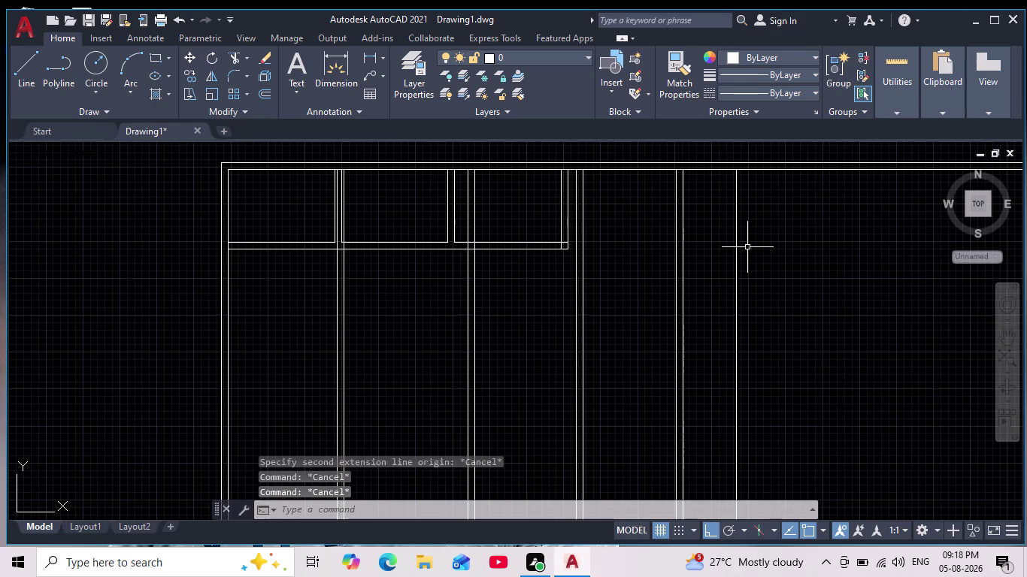
key(Escape)
Offset a wall line 9 inches to one side.
key(o)
key(Return)
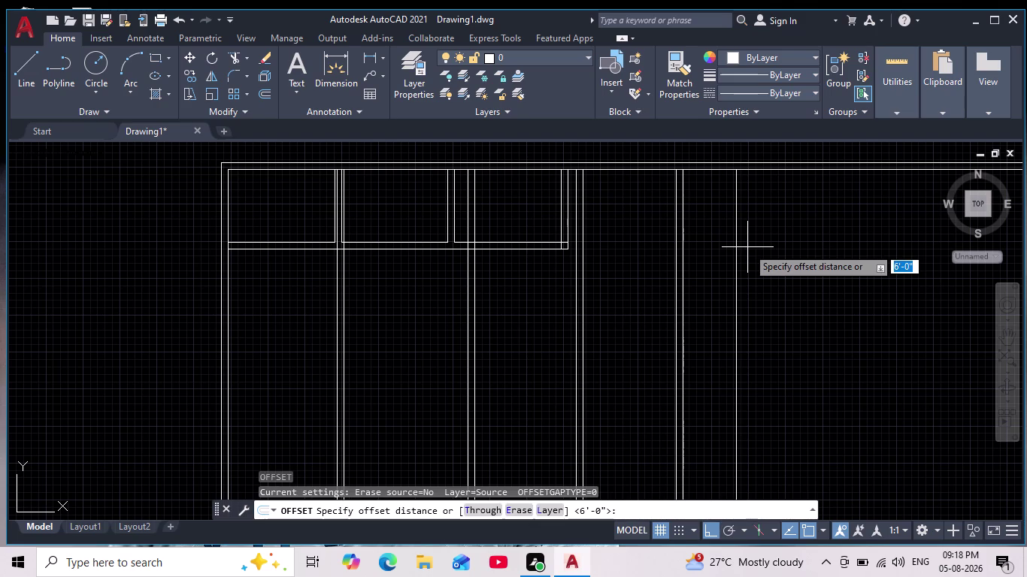
key(9)
key(Return)
scroll(down, 3)
middle_drag(817, 264, 709, 292)
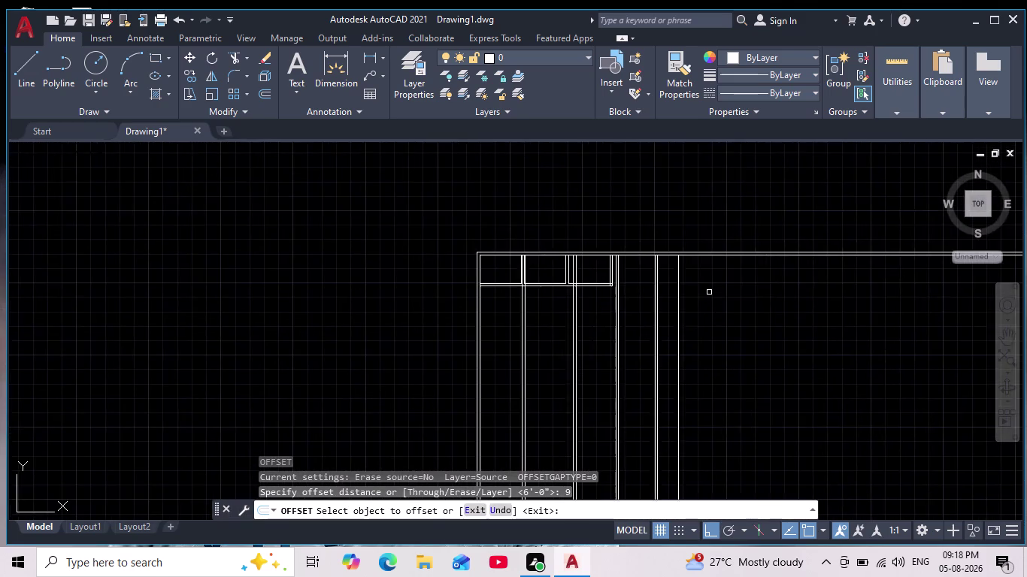
scroll(up, 3)
click(631, 364)
click(699, 347)
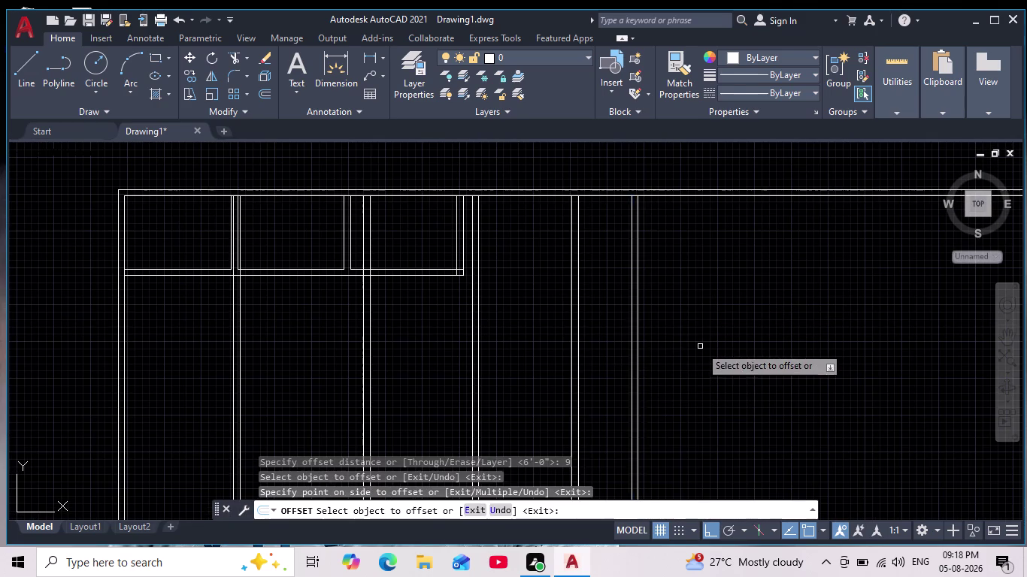
End the offset and bring the top row of rooms into view.
scroll(down, 3)
middle_drag(702, 344, 643, 130)
middle_drag(671, 183, 678, 295)
key(Escape)
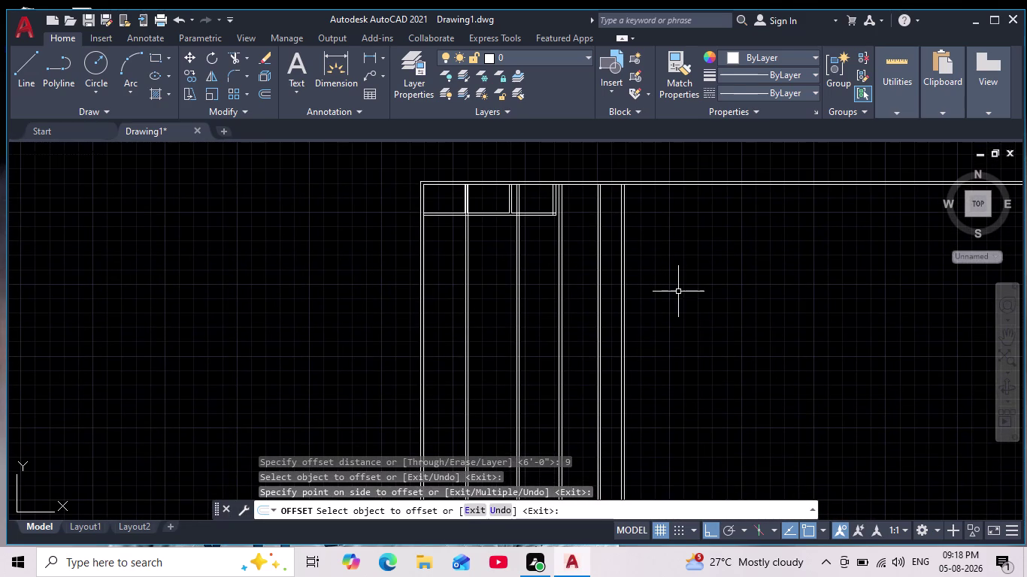
key(Escape)
key(Escape)
key(Escape)
key(Escape)
key(Escape)
scroll(down, 3)
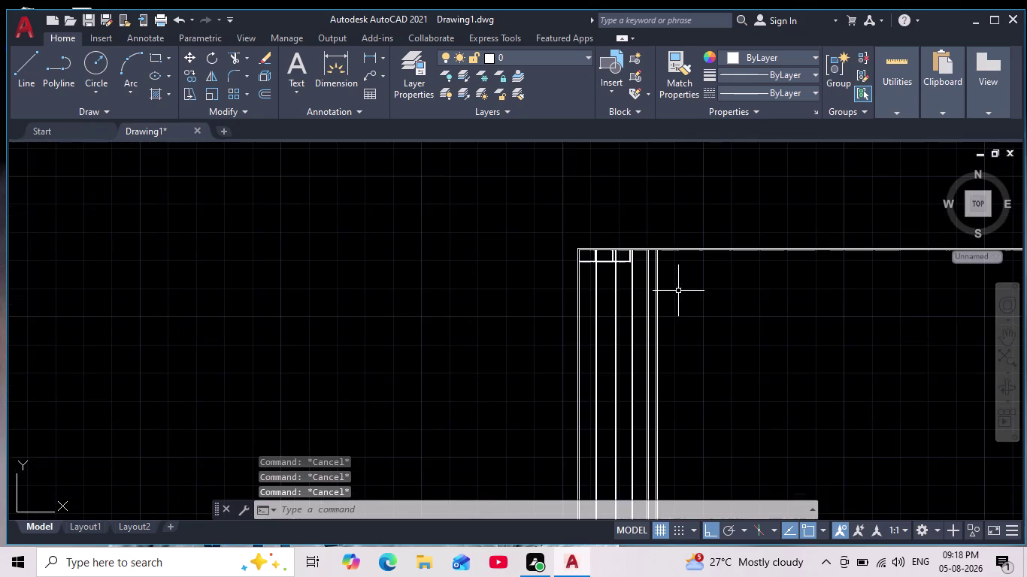
scroll(up, 3)
middle_drag(679, 291, 644, 324)
scroll(up, 3)
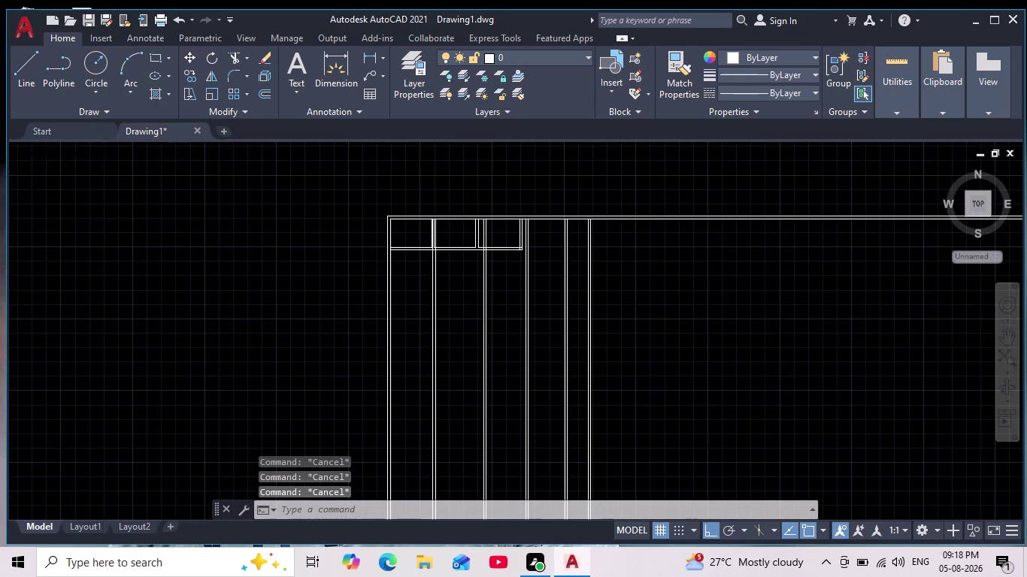
scroll(up, 3)
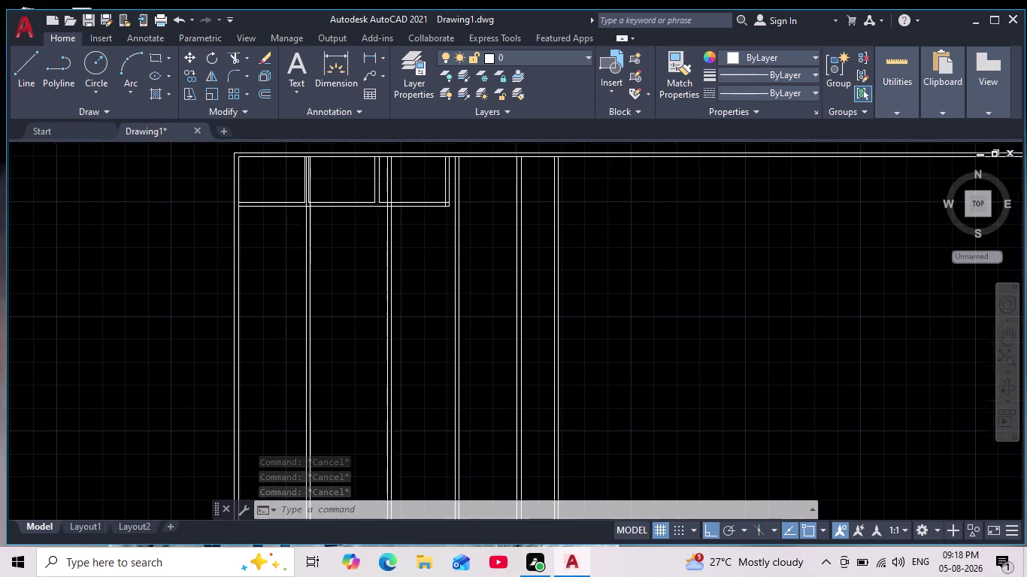
scroll(up, 3)
middle_drag(341, 225, 354, 276)
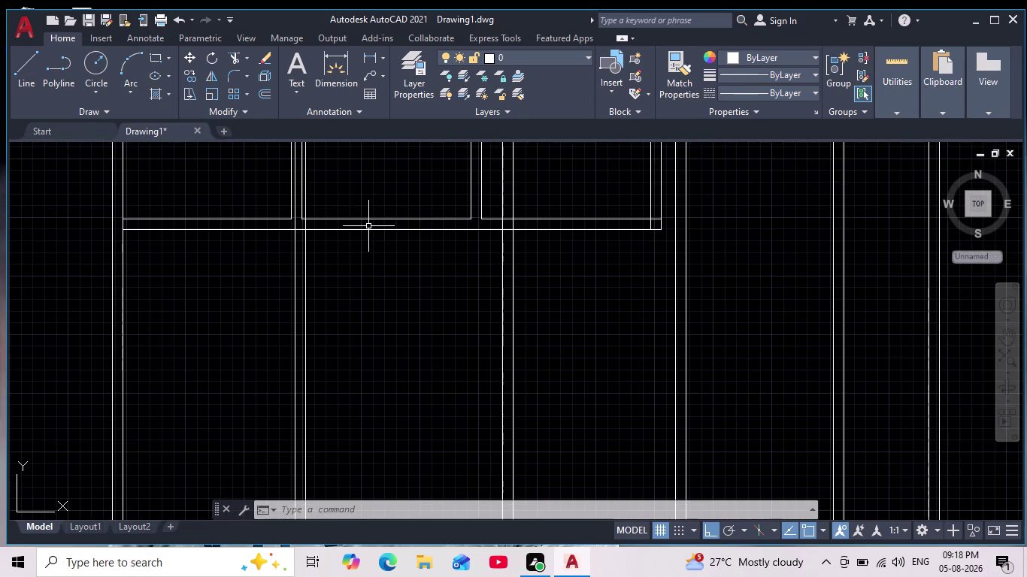
Start OFFSET with a 4'9" distance, correcting the mistyped entry.
key(o)
key(Return)
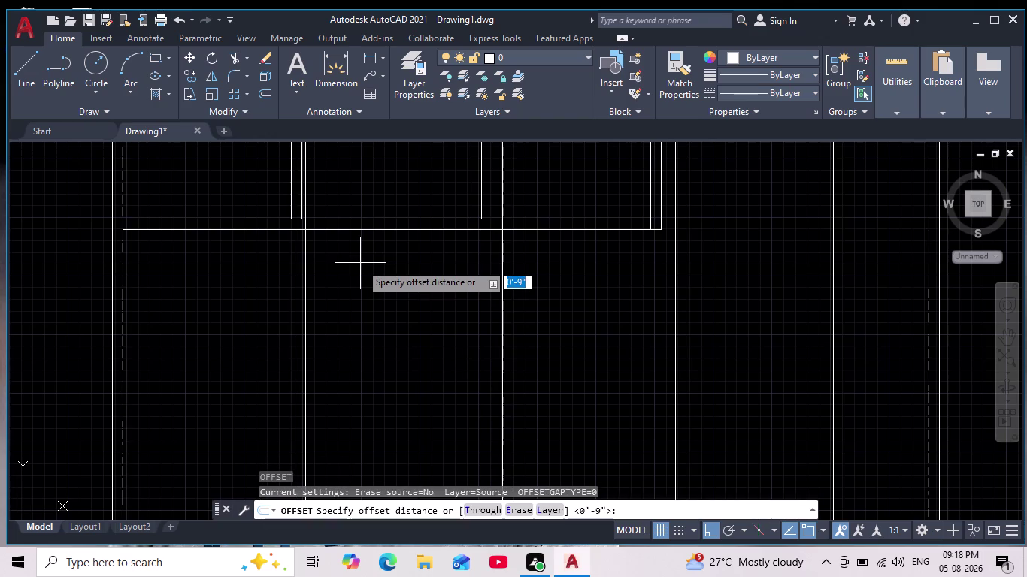
text(4'6)
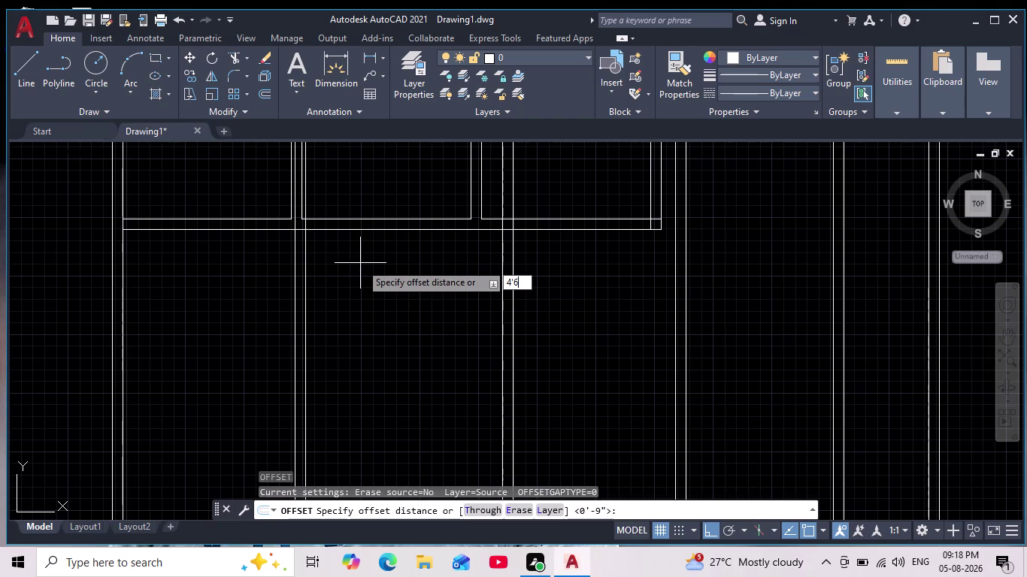
key(BackSpace)
text(9{")
key(BackSpace)
key(BackSpace)
key(shift+quotedbl)
key(Return)
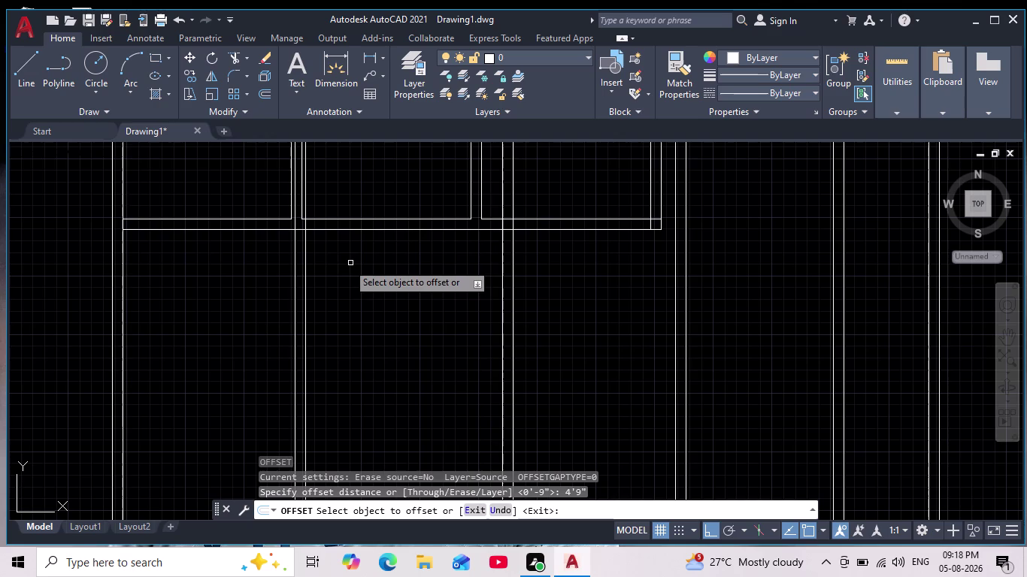
Copy the top rooms' bottom edge 4'9" below it.
click(362, 230)
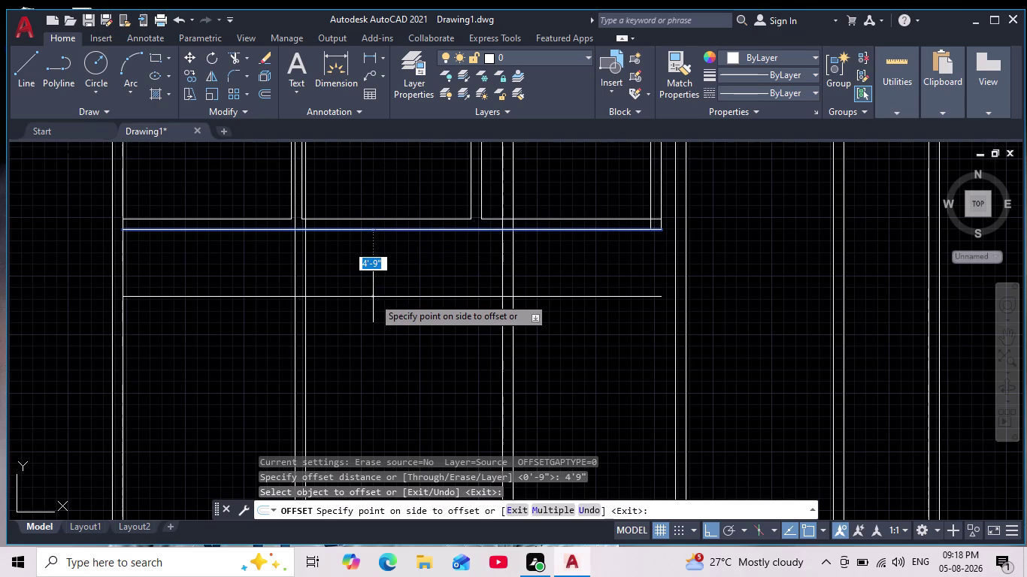
click(364, 318)
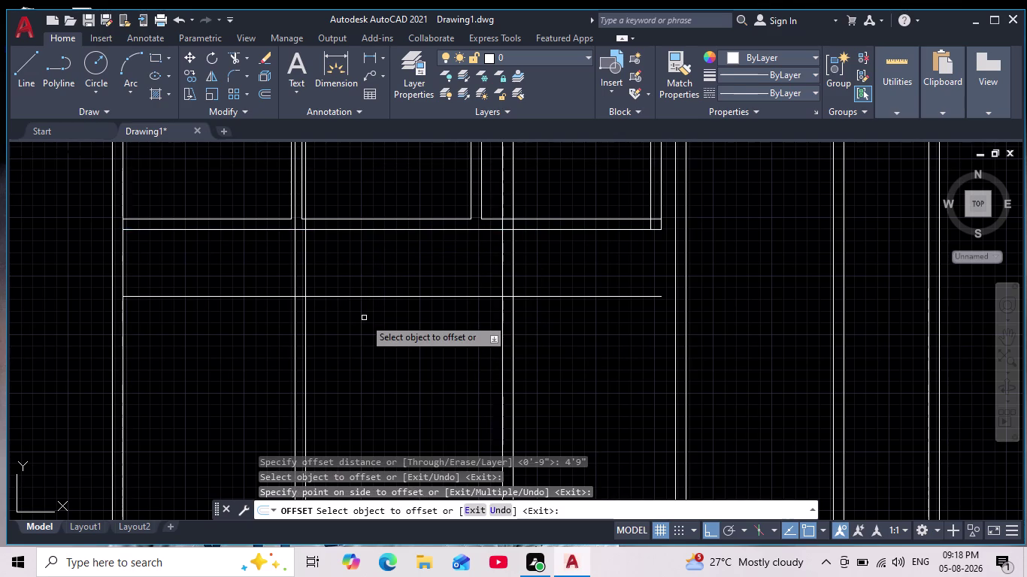
scroll(down, 3)
scroll(up, 3)
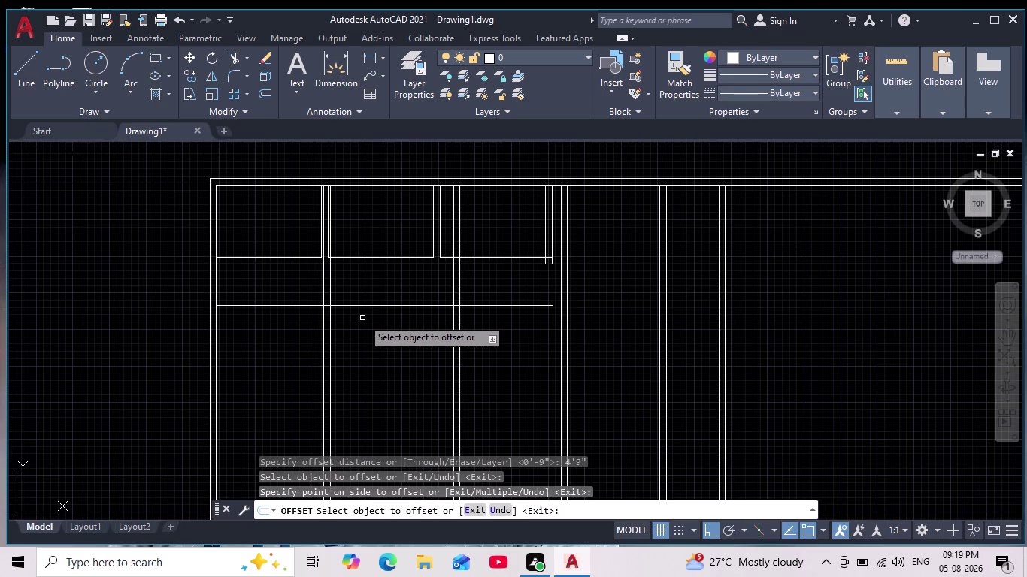
key(Return)
key(Escape)
key(Escape)
key(Escape)
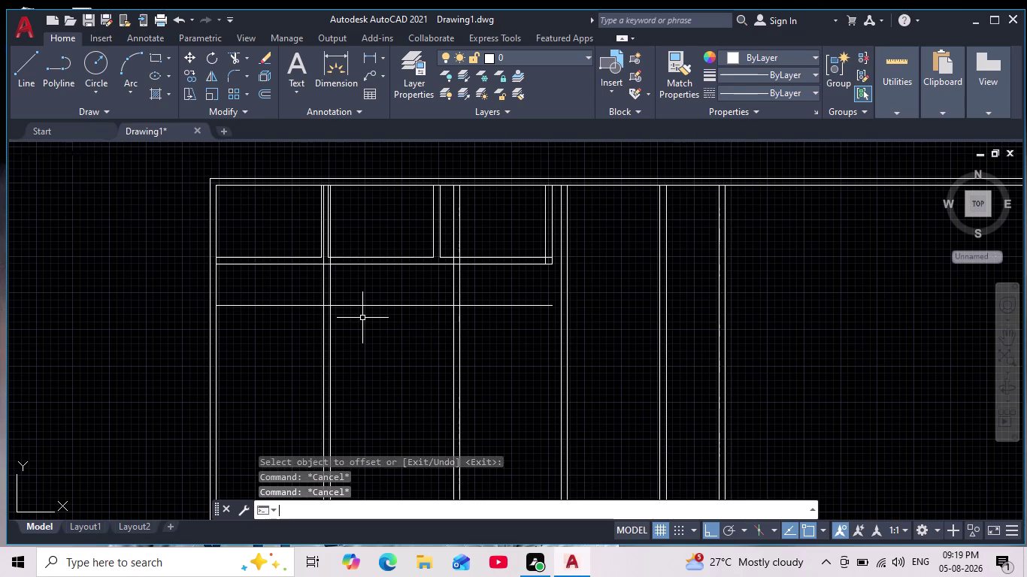
Offset the new partition line 9 inches downward to form the double wall.
key(Escape)
key(Return)
key(9)
key(Return)
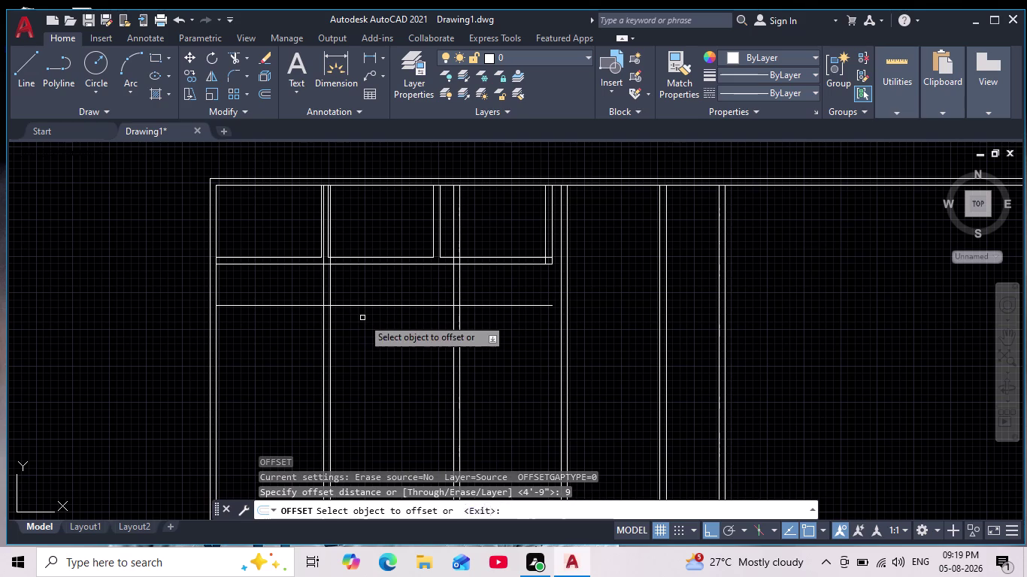
click(353, 303)
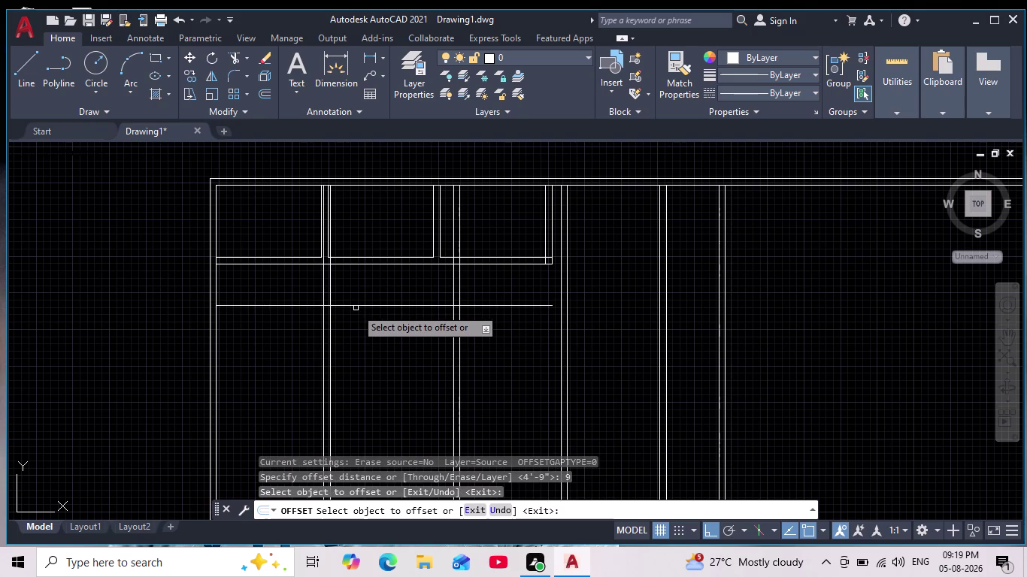
click(353, 305)
click(356, 357)
scroll(down, 3)
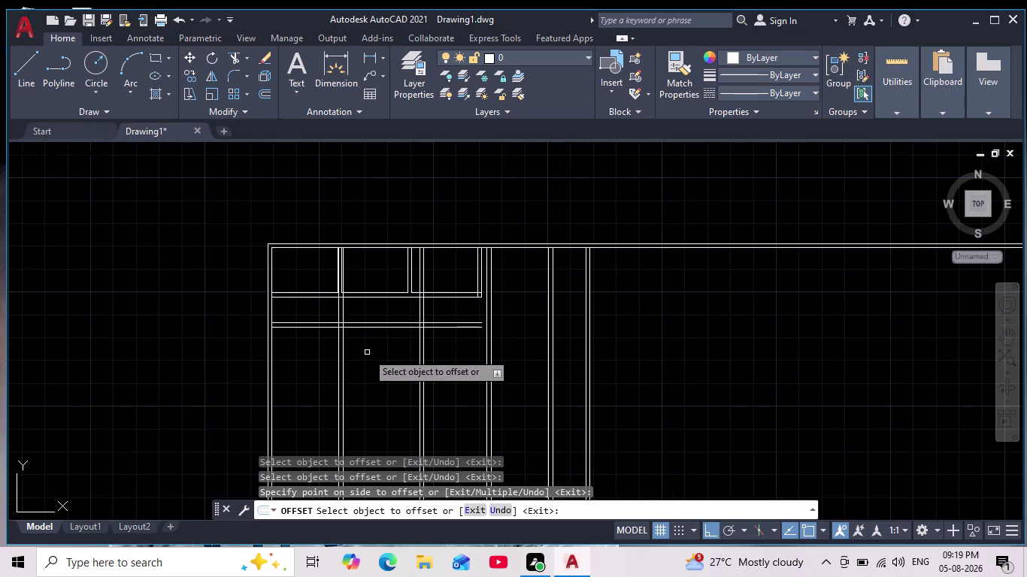
scroll(up, 3)
key(Escape)
key(Escape)
key(Escape)
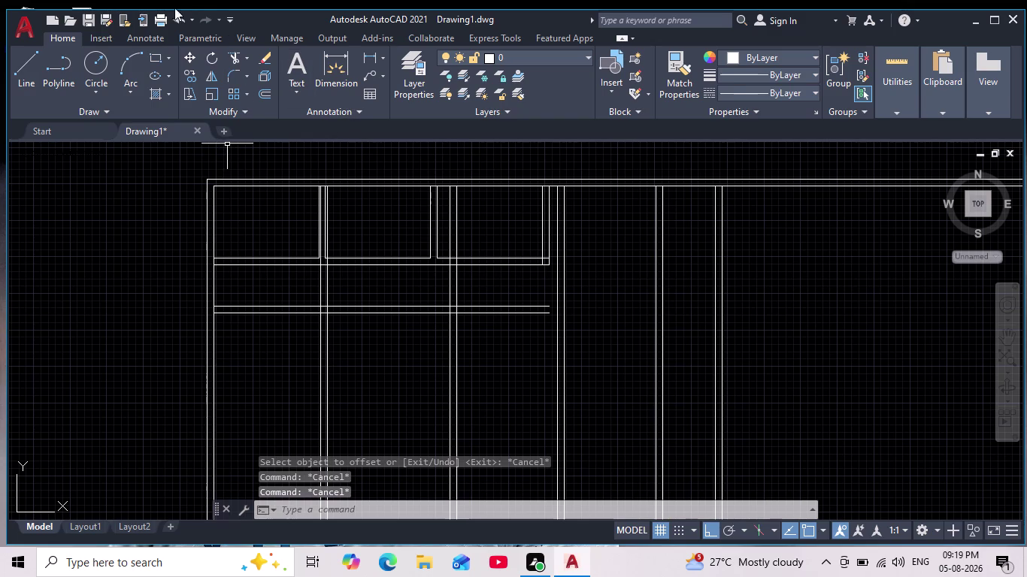
Fence-trim the partition ends and wall lines crossing the new corridor.
click(232, 58)
drag(284, 279, 283, 327)
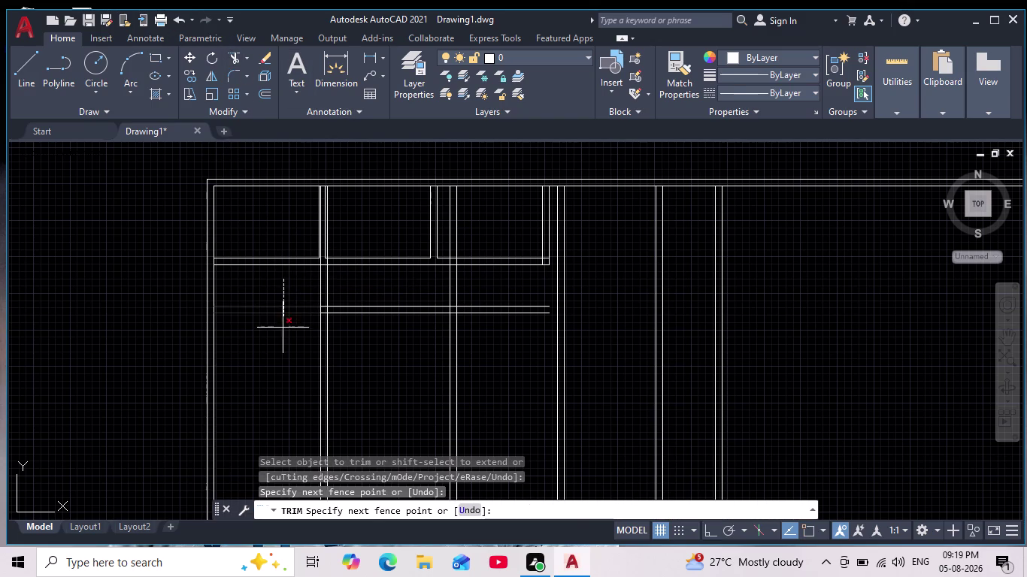
drag(282, 328, 283, 329)
drag(288, 299, 466, 290)
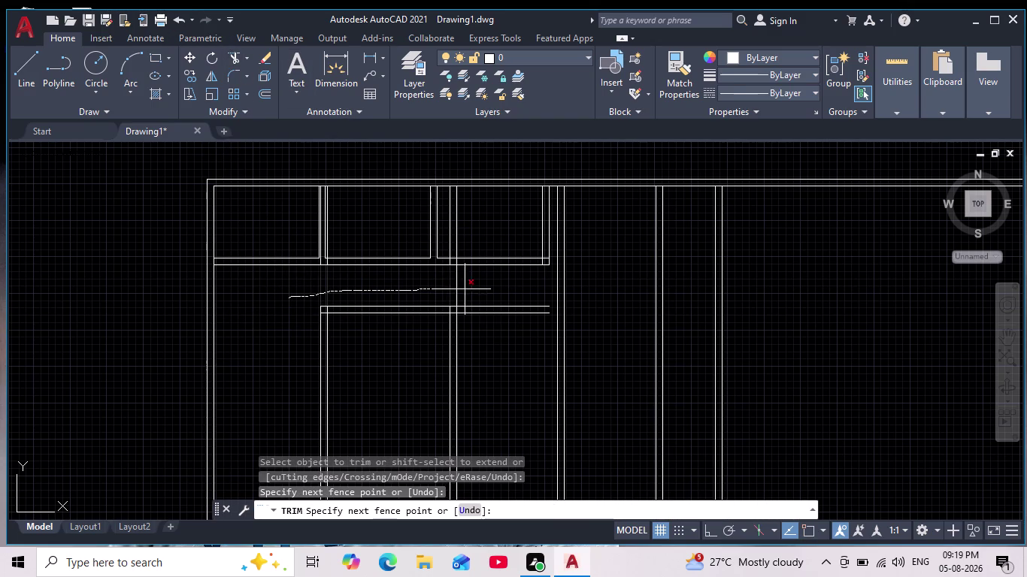
drag(466, 290, 478, 288)
key(Escape)
key(Escape)
key(Escape)
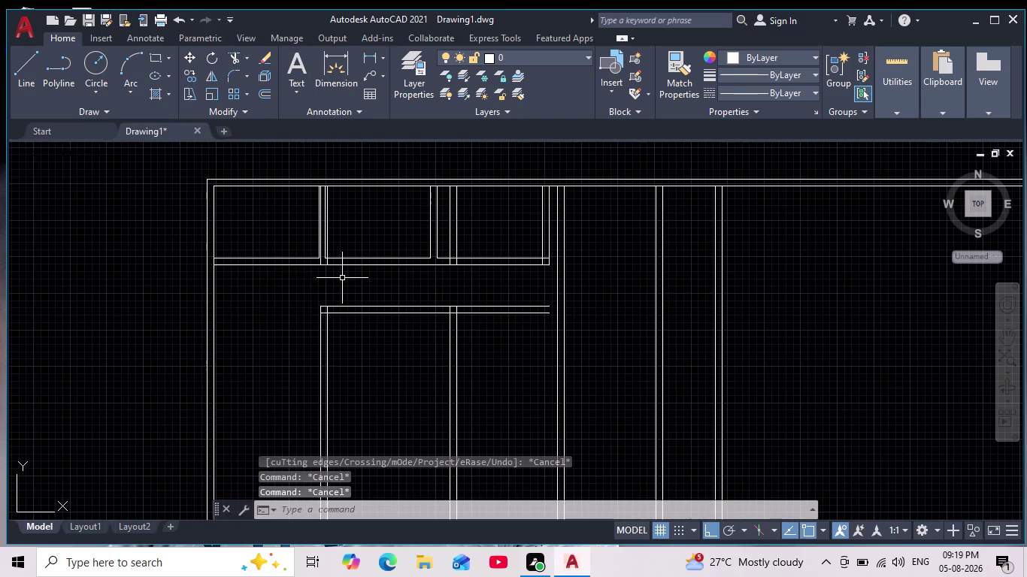
Fence-extend the partition lines out to the right boundary walls with EXTEND.
text(ex)
key(Return)
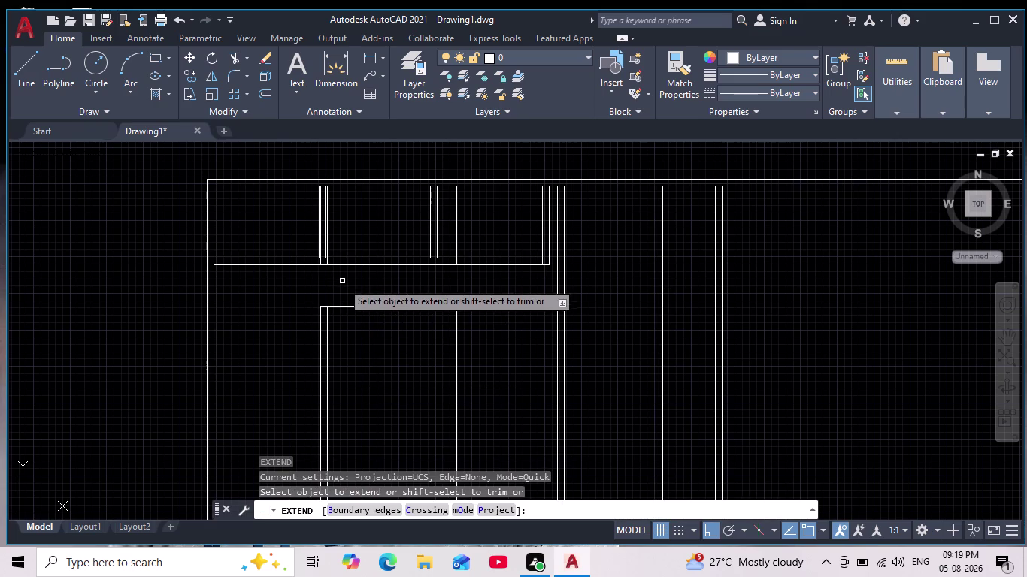
drag(470, 289, 484, 382)
drag(525, 288, 535, 358)
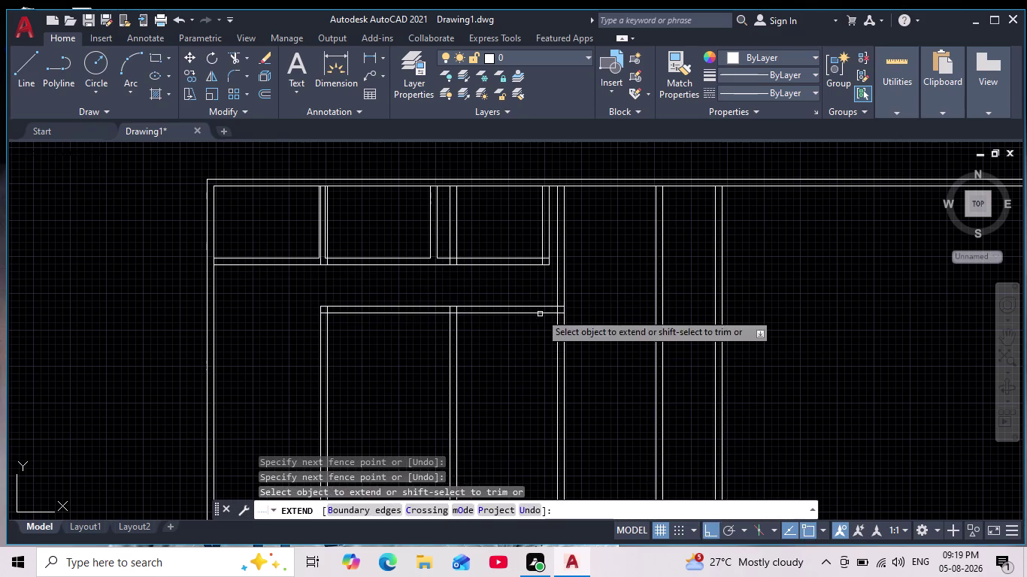
drag(539, 295, 545, 333)
drag(538, 301, 544, 343)
drag(587, 300, 597, 333)
drag(648, 258, 648, 312)
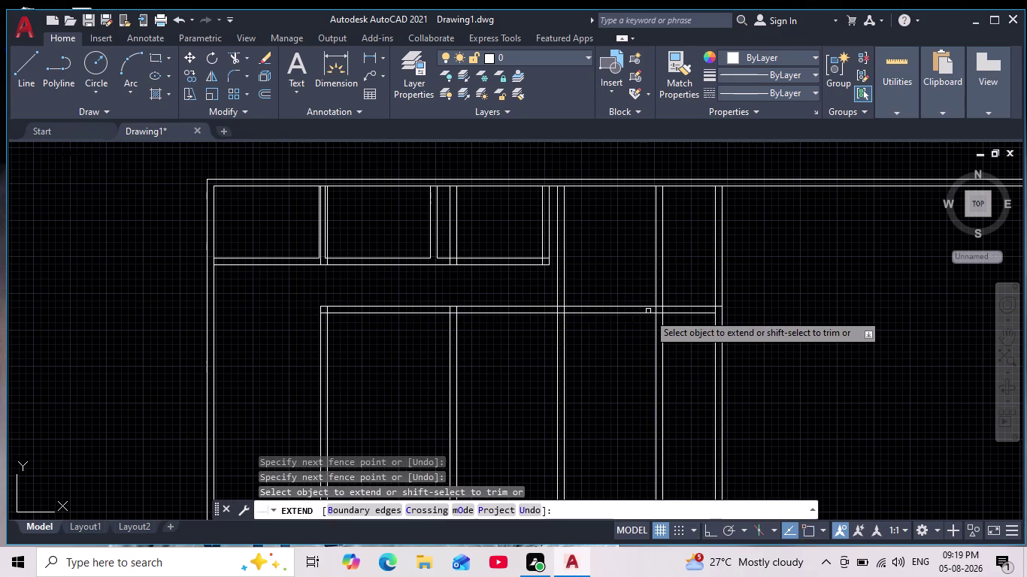
drag(628, 316, 628, 332)
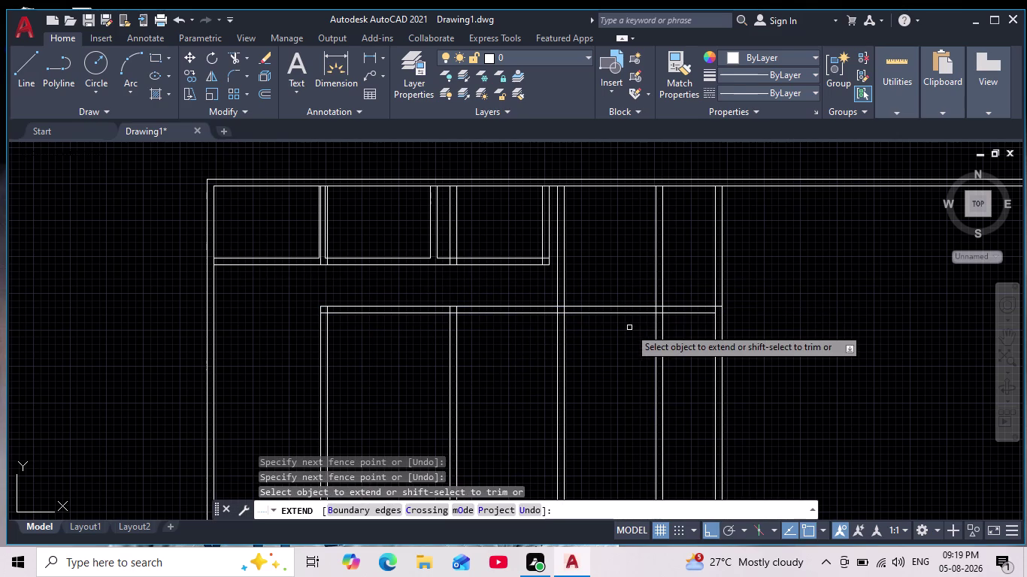
drag(638, 302, 638, 351)
key(Escape)
key(Escape)
key(Escape)
key(Escape)
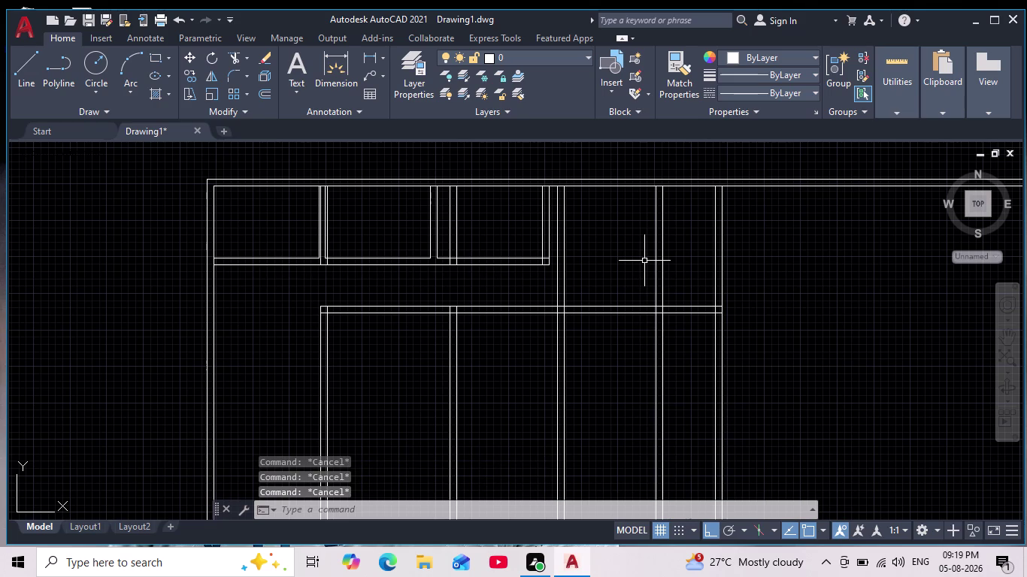
scroll(up, 3)
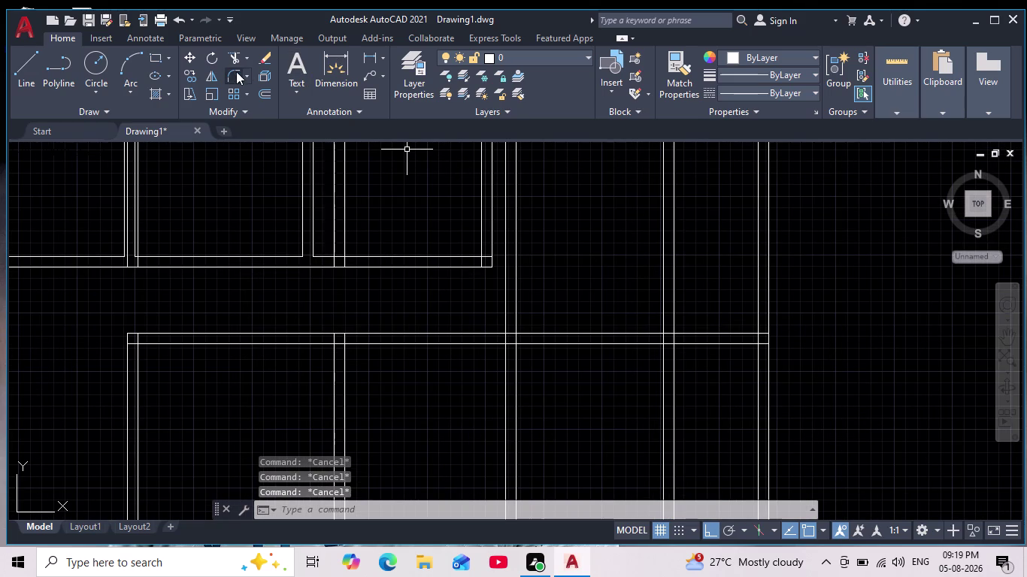
Fence-trim the overlapping line ends at the partition junctions.
click(234, 55)
drag(427, 285, 709, 266)
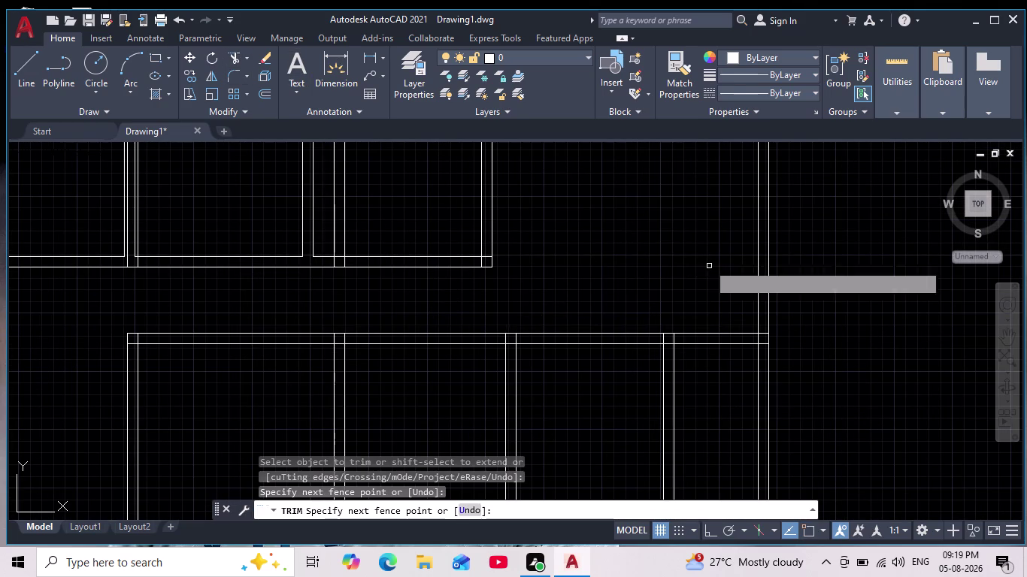
scroll(down, 3)
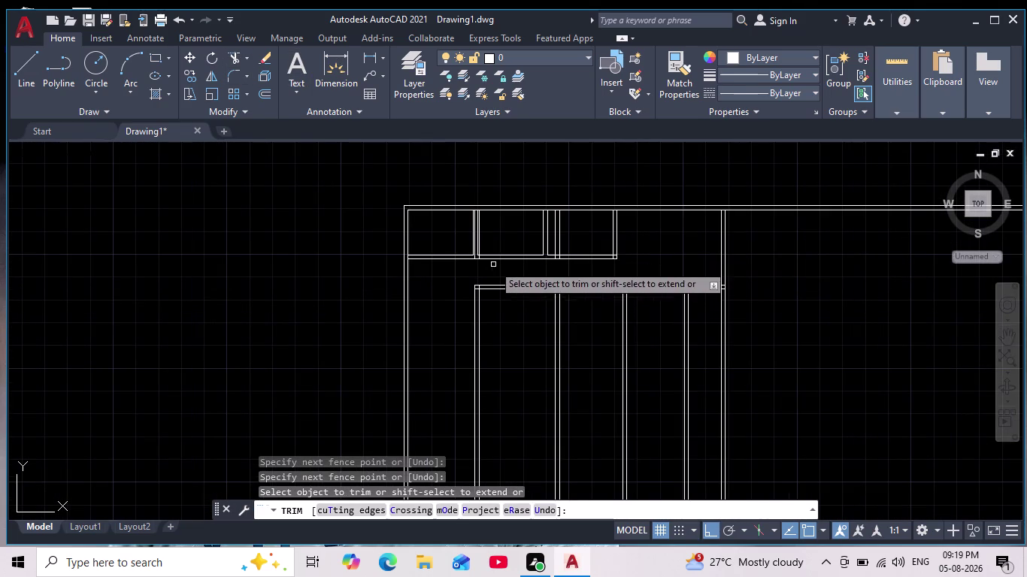
scroll(up, 3)
scroll(up, 3)
middle_drag(395, 257, 396, 305)
scroll(up, 3)
drag(396, 300, 566, 322)
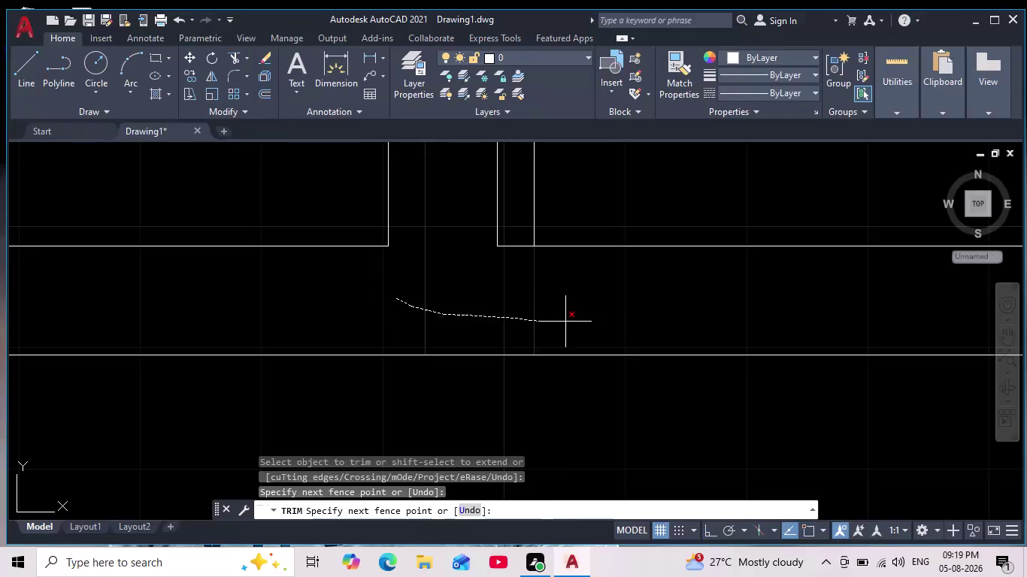
drag(567, 322, 573, 317)
scroll(down, 3)
scroll(down, 3)
key(Escape)
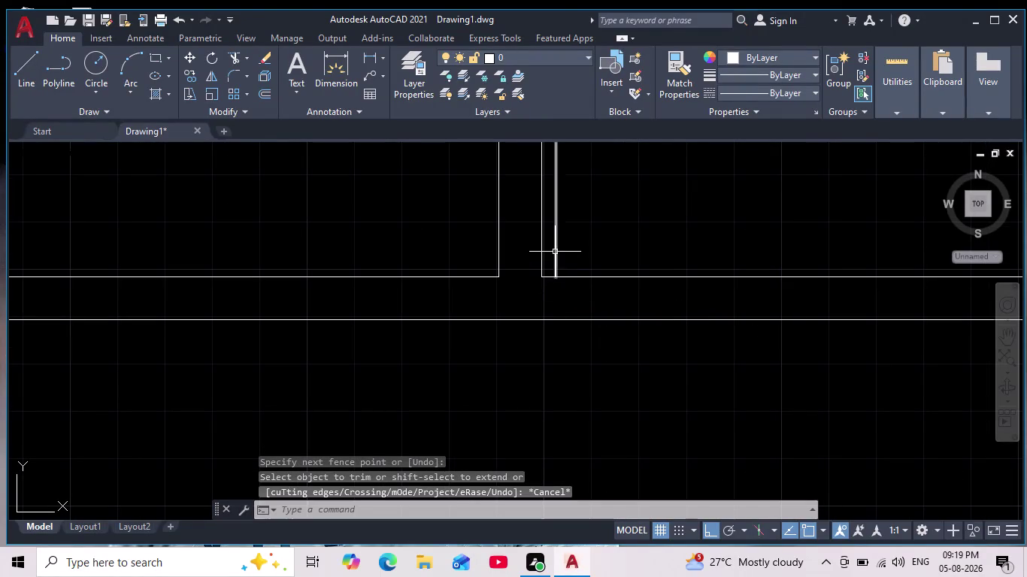
Delete the stray vertical piece and the leftover lines by the upper rooms.
click(555, 251)
key(Delete)
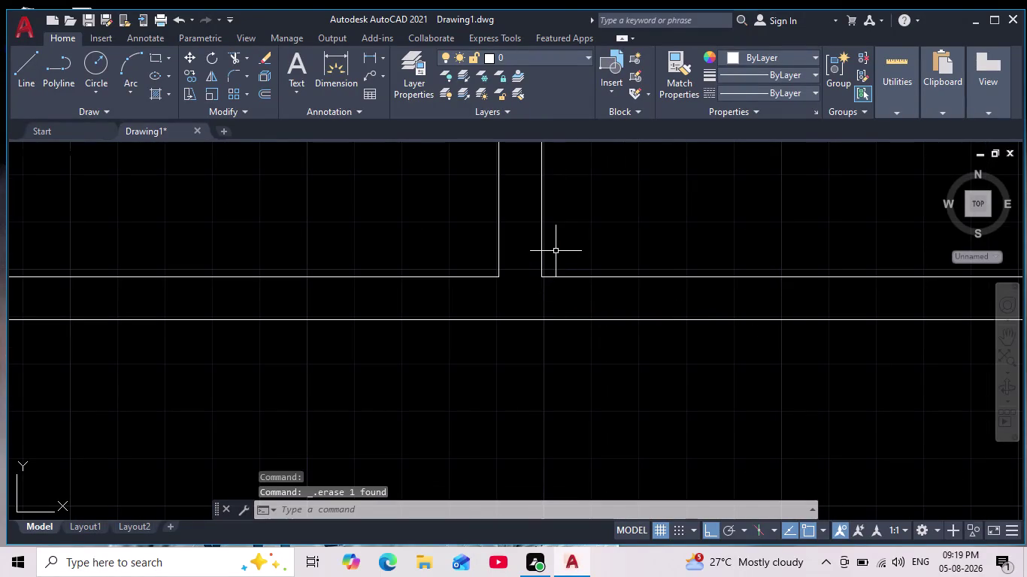
scroll(down, 3)
middle_drag(562, 295, 502, 278)
scroll(down, 3)
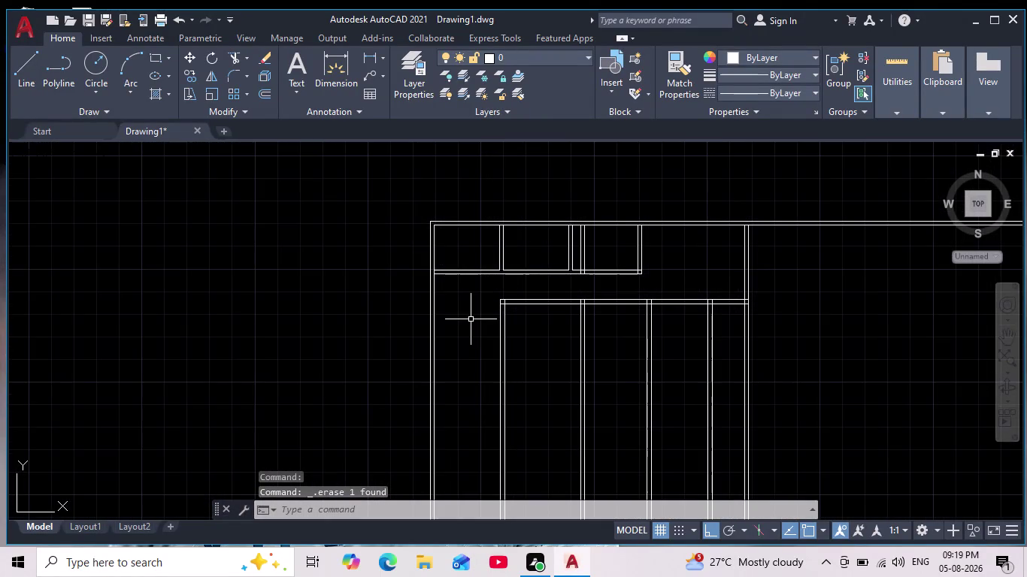
middle_drag(471, 320, 458, 305)
scroll(up, 3)
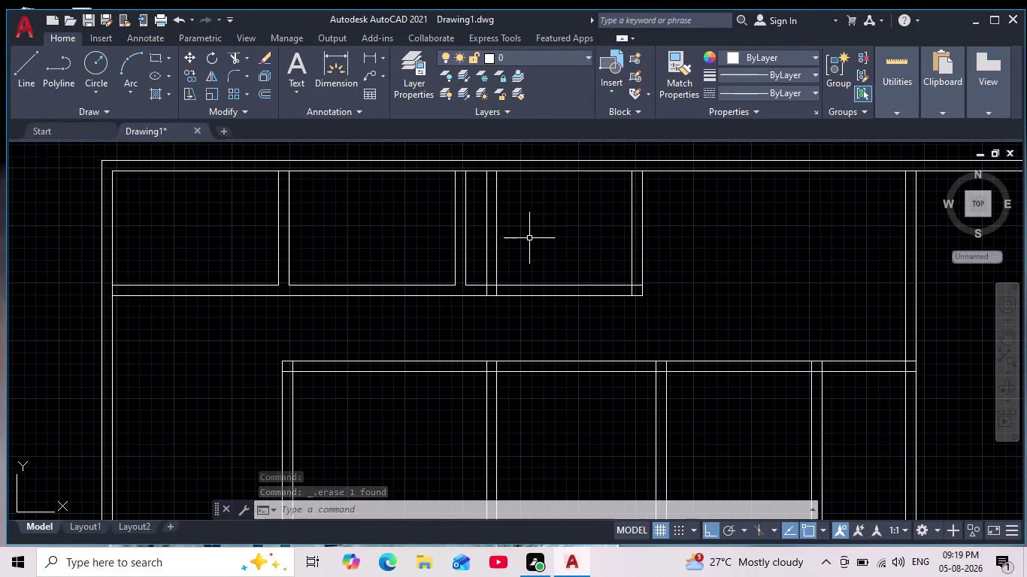
scroll(up, 3)
drag(525, 217, 496, 228)
click(403, 257)
key(Delete)
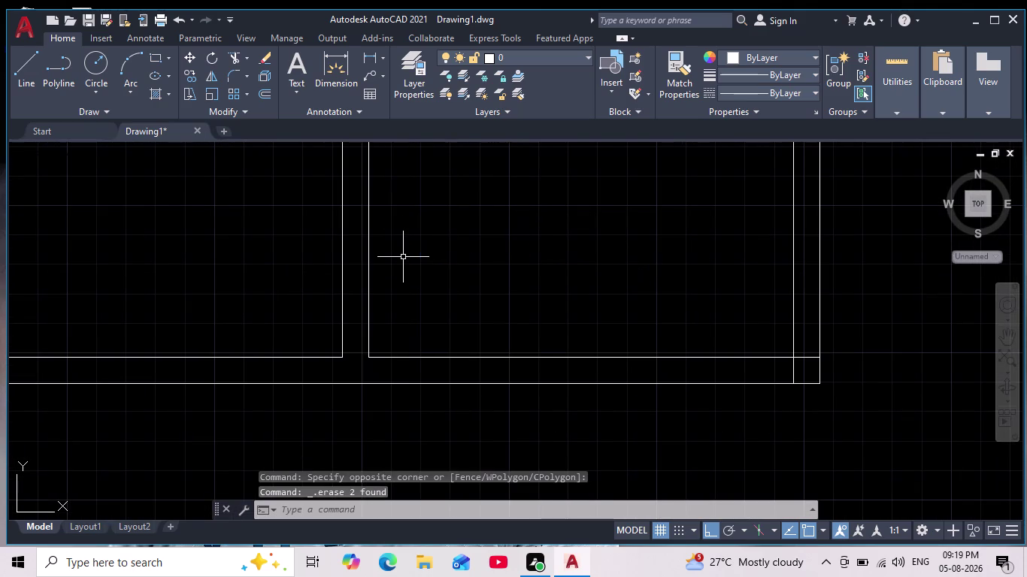
Pan across the plan to inspect the cleaned junctions and lower rooms.
scroll(down, 3)
scroll(up, 3)
middle_drag(435, 302, 443, 334)
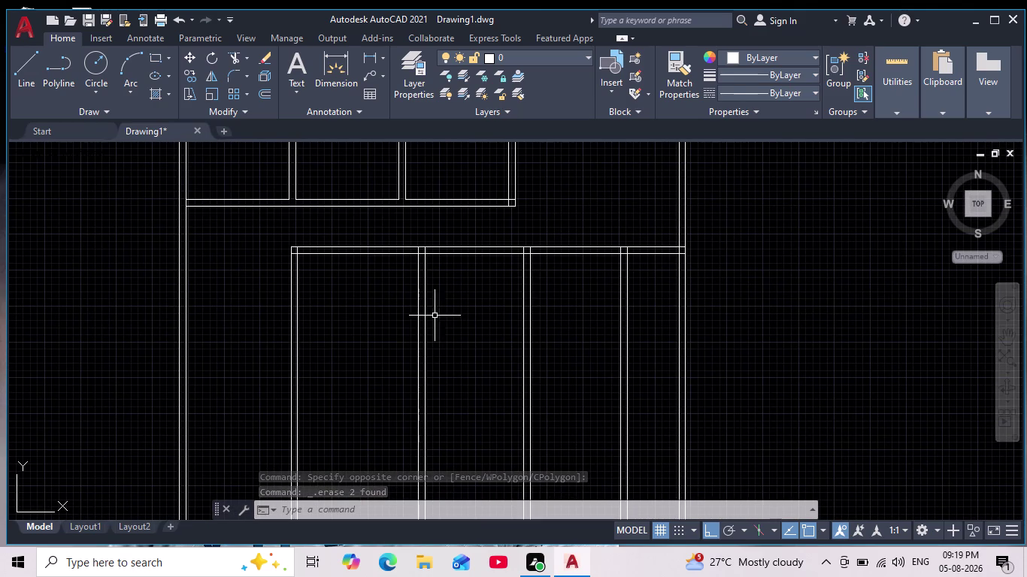
middle_click(430, 294)
scroll(up, 3)
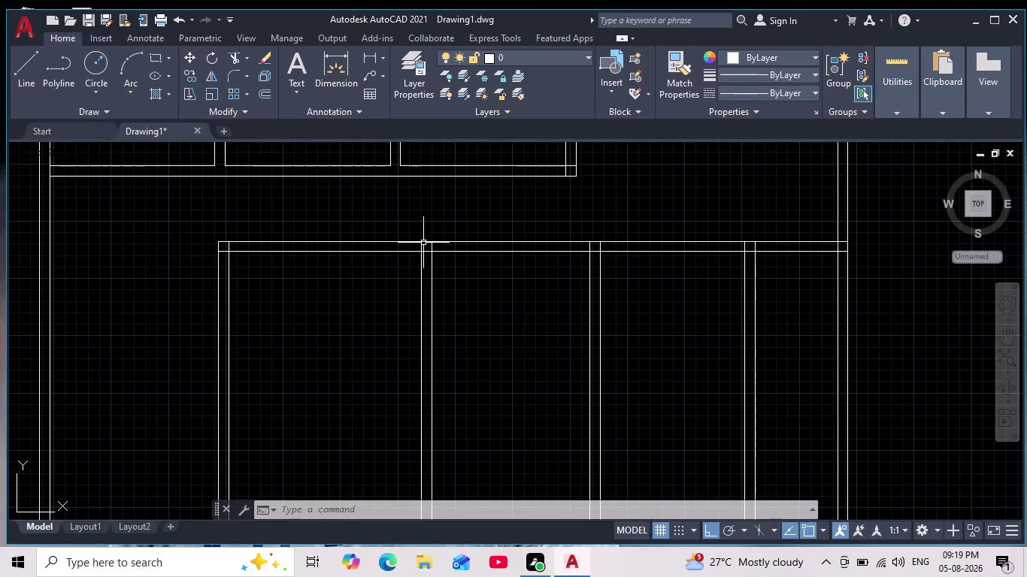
scroll(up, 3)
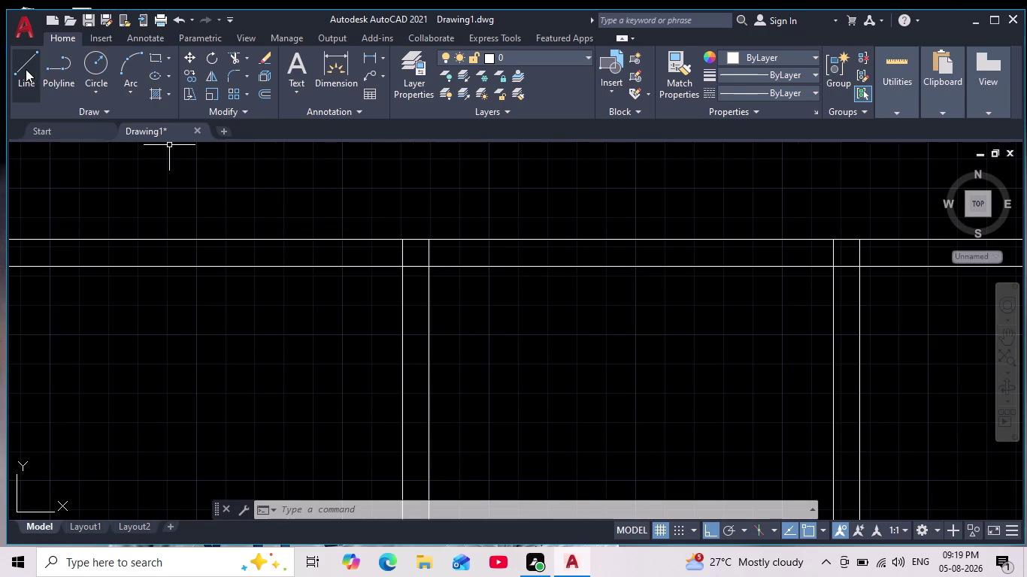
scroll(down, 3)
middle_drag(195, 281, 313, 237)
scroll(down, 3)
scroll(up, 3)
middle_drag(304, 255, 304, 259)
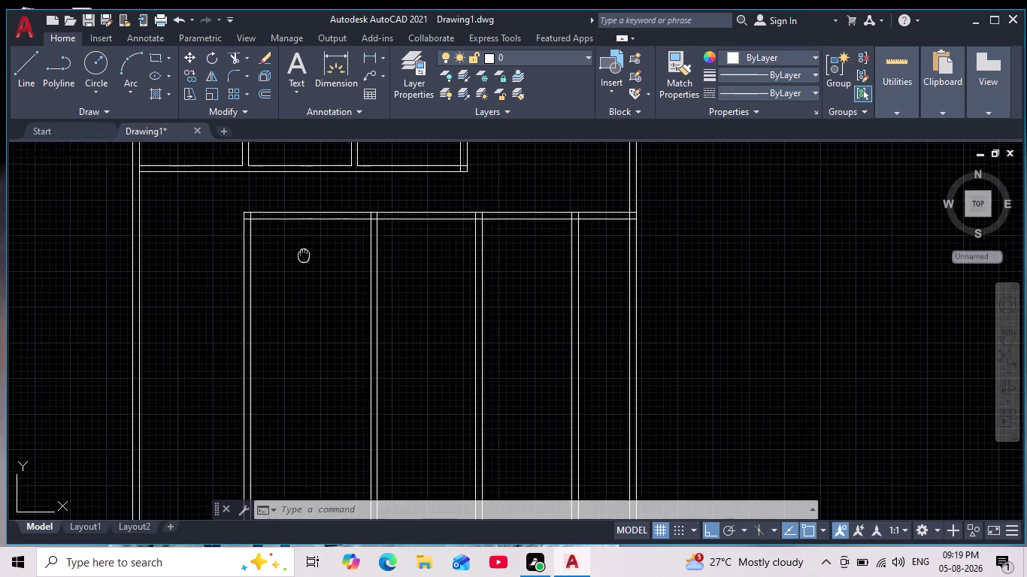
middle_drag(304, 258, 298, 293)
scroll(up, 3)
Cancel active commands and start a new OFFSET.
key(Escape)
key(Escape)
key(o)
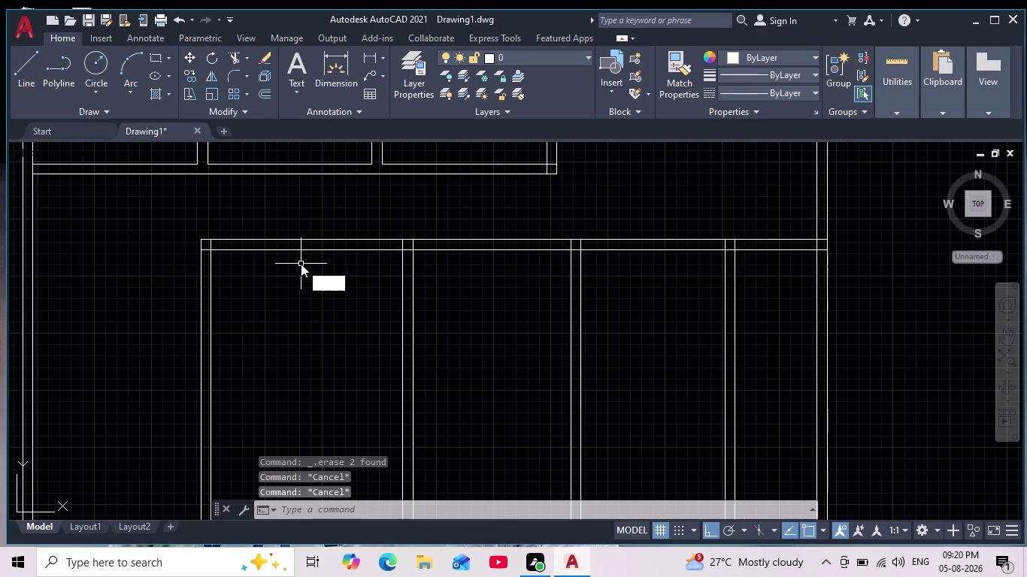
key(Return)
Offset the inner top wall line 12' downward to place the new partition line.
text(12)
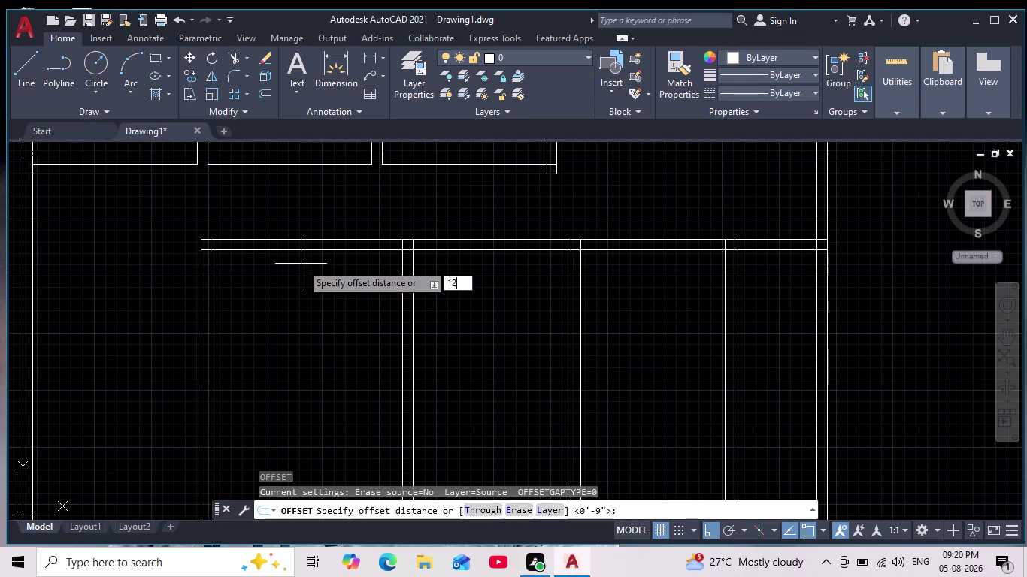
text(')
key(Return)
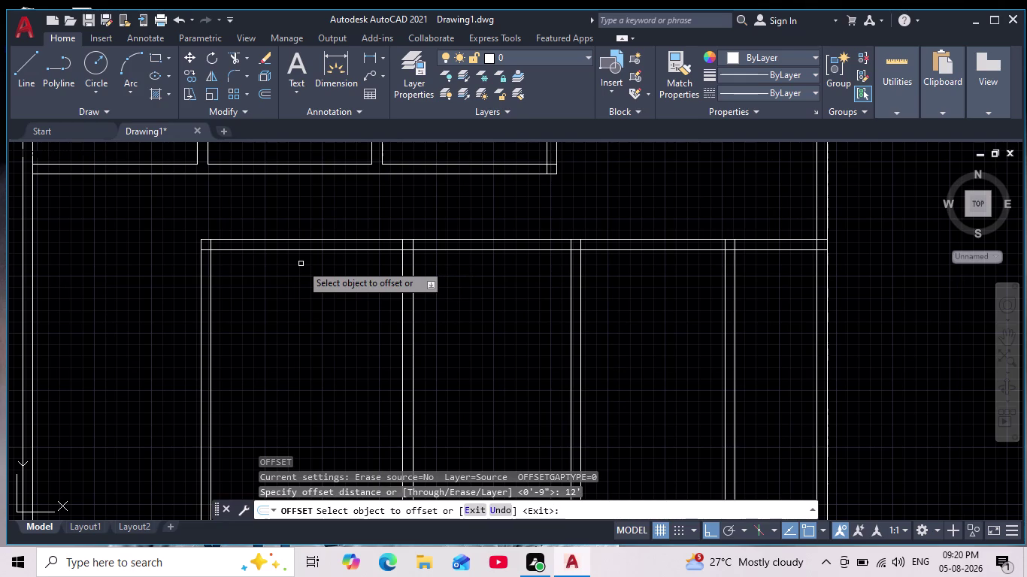
click(315, 252)
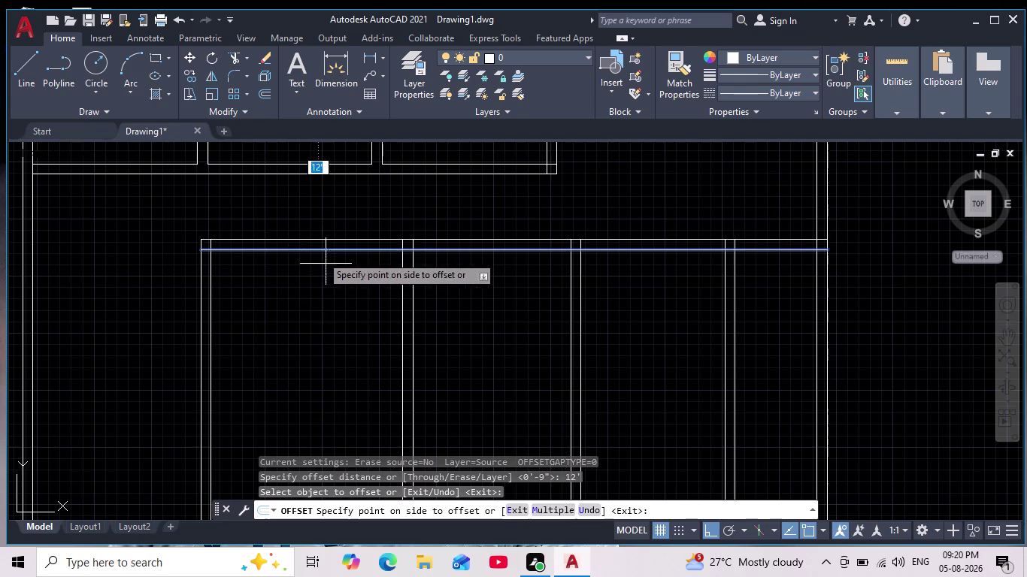
middle_drag(341, 334, 369, 251)
click(362, 382)
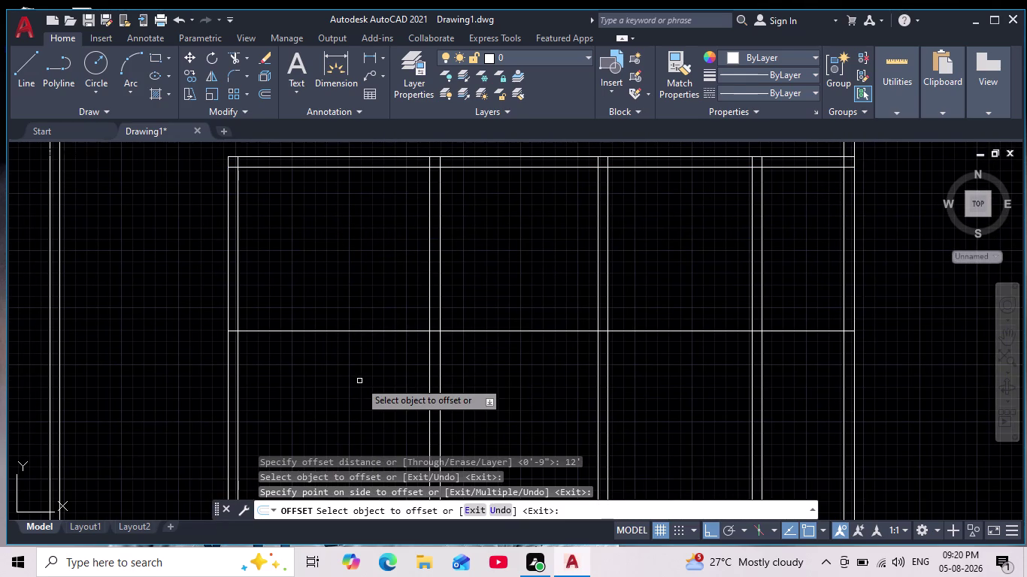
key(Return)
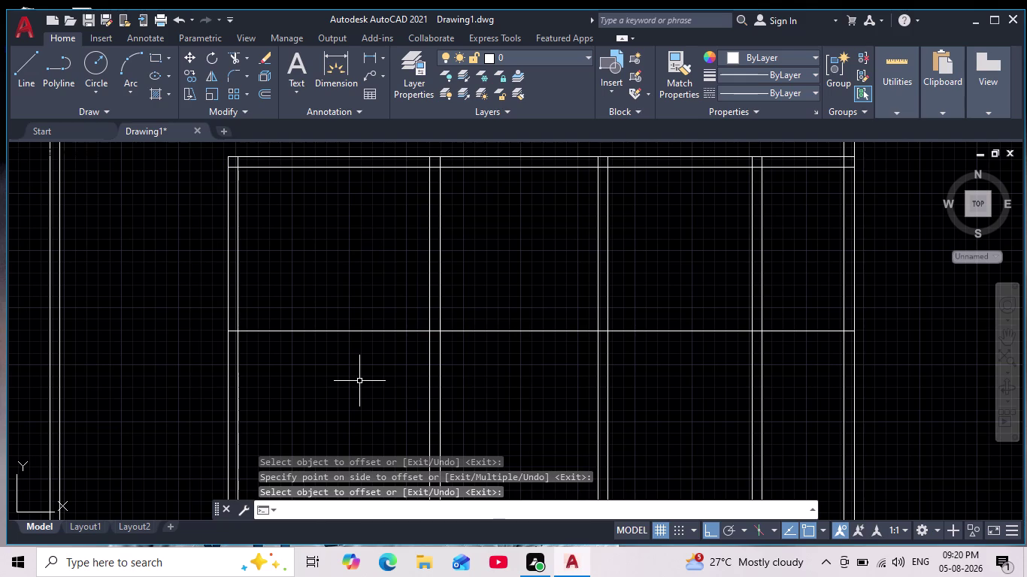
key(Escape)
Offset the new partition line 9" below itself to make it a double line.
key(Return)
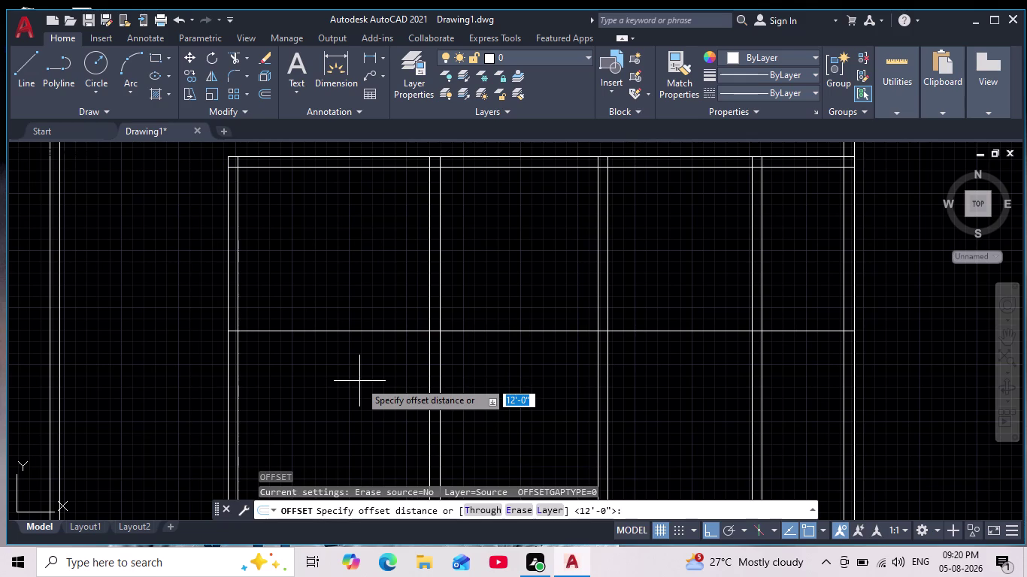
key(9)
key(Return)
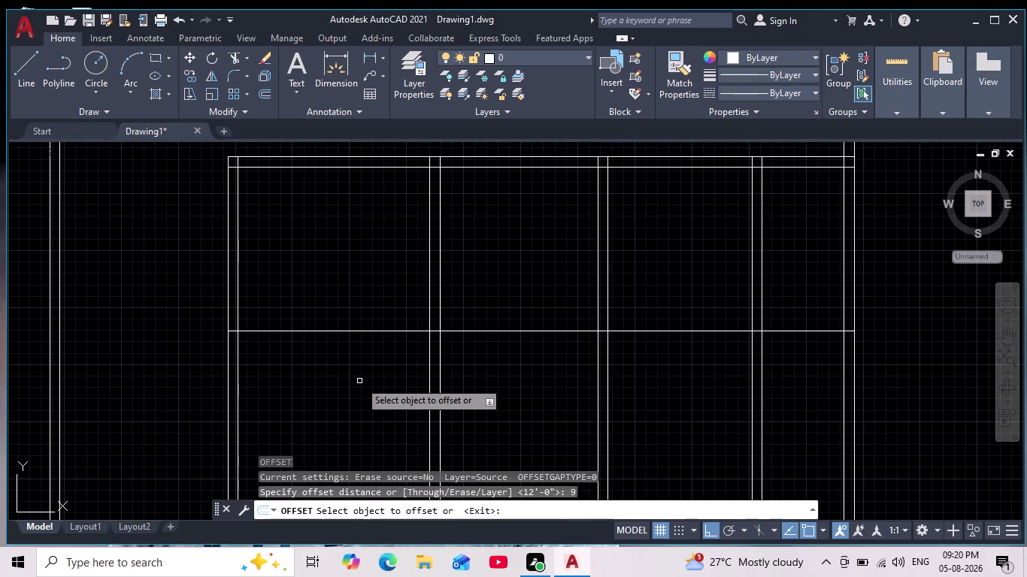
click(347, 331)
click(348, 359)
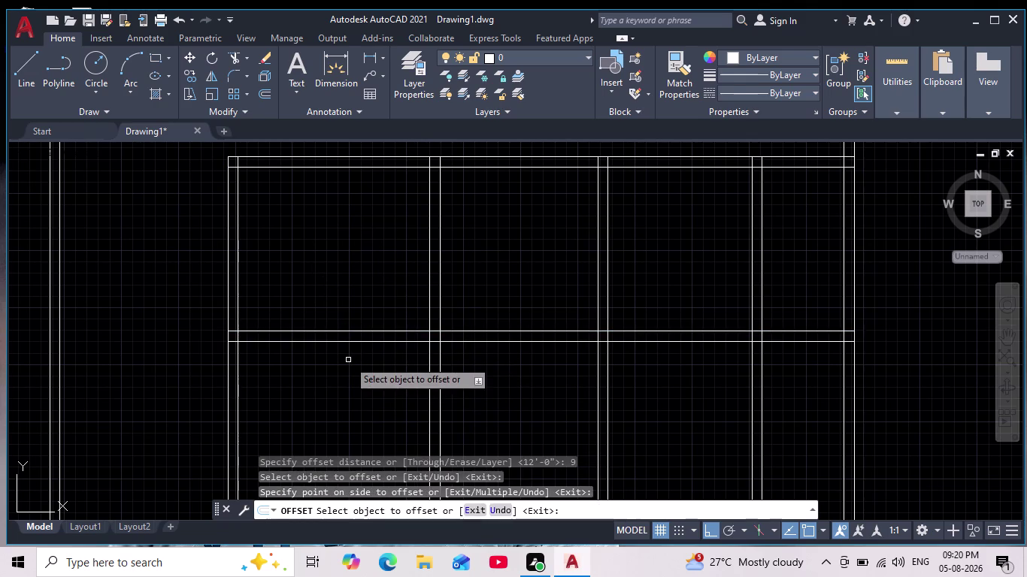
scroll(down, 3)
middle_drag(347, 365, 374, 244)
scroll(up, 3)
middle_drag(370, 253, 362, 288)
key(Escape)
key(Escape)
scroll(up, 3)
middle_drag(656, 230, 599, 302)
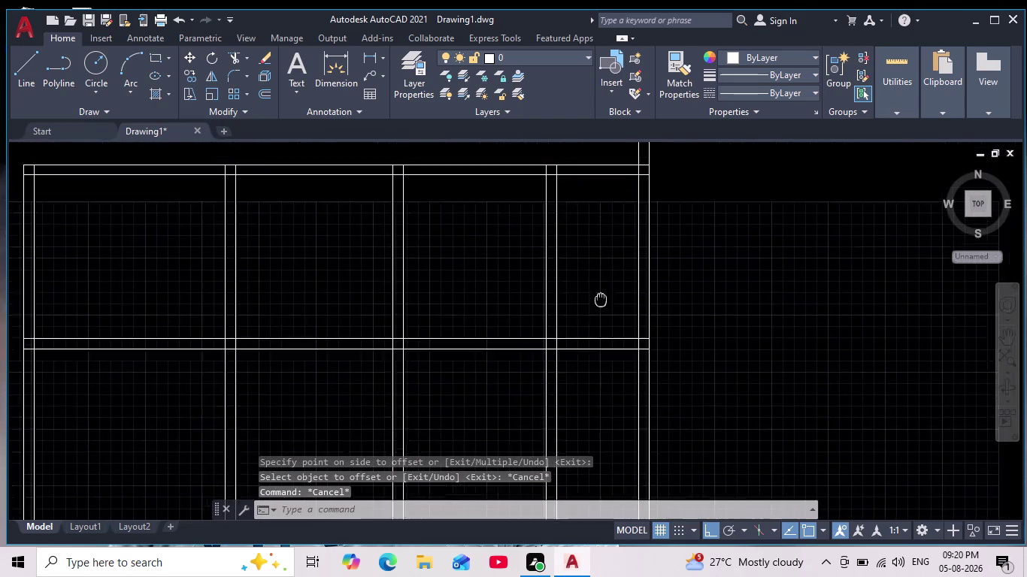
middle_drag(599, 302, 588, 316)
scroll(down, 3)
scroll(up, 3)
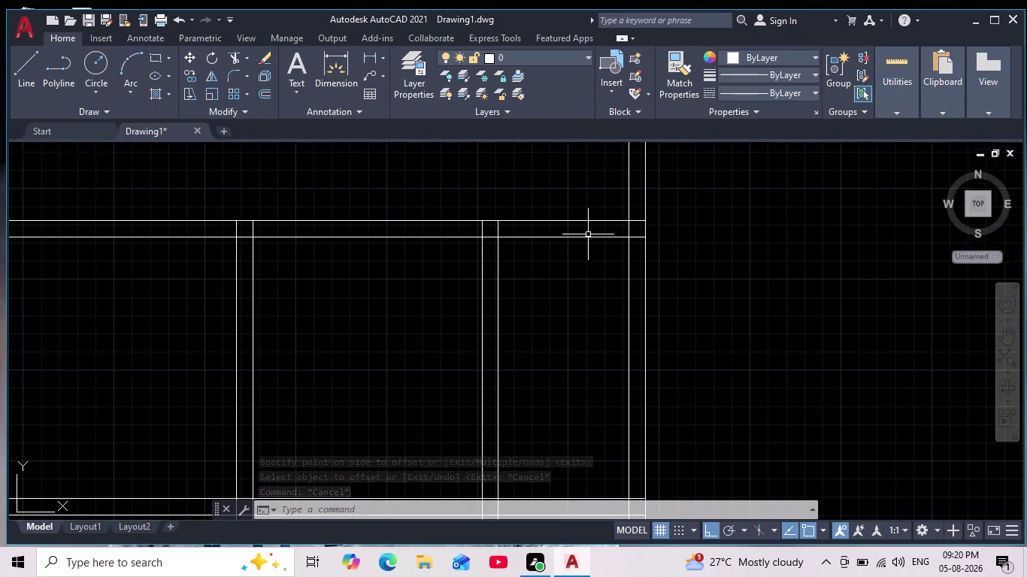
scroll(down, 3)
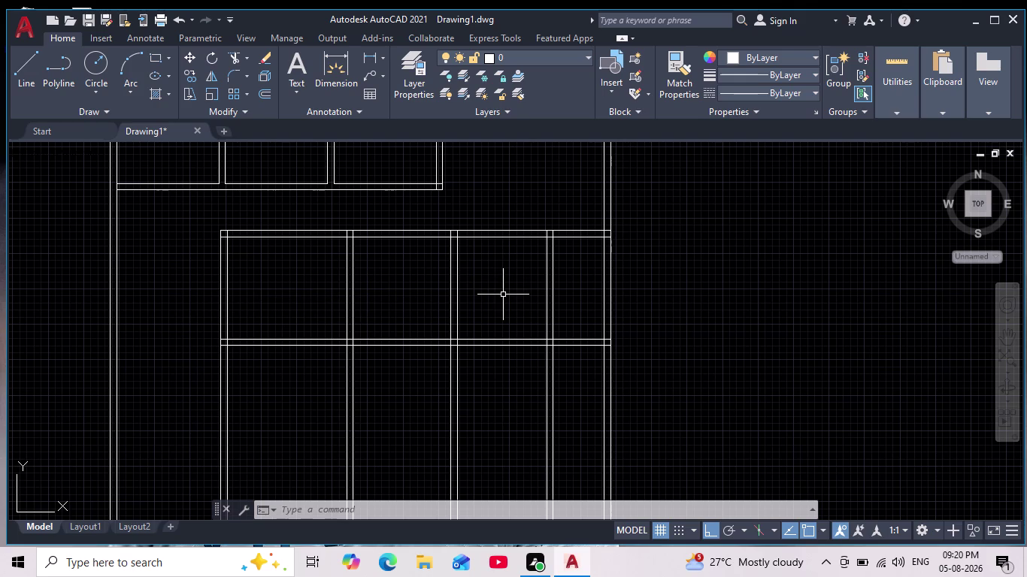
click(235, 52)
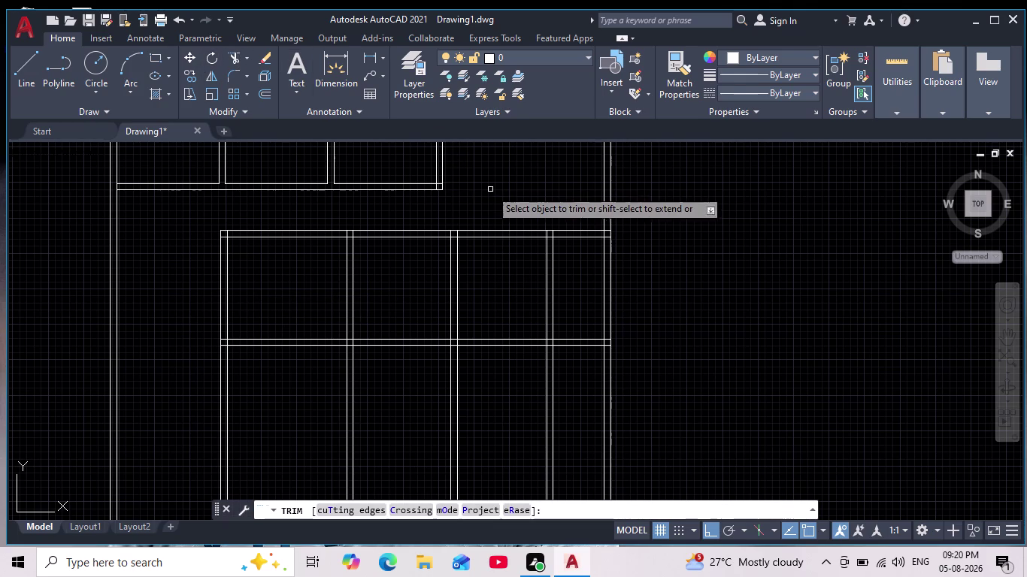
drag(560, 196, 575, 365)
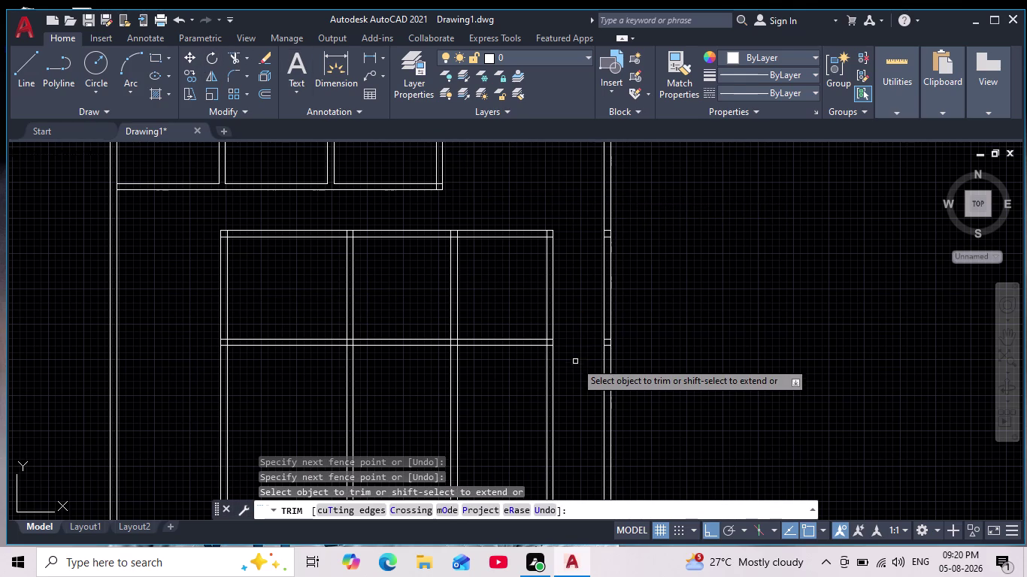
scroll(up, 3)
drag(578, 296, 578, 423)
scroll(down, 3)
middle_drag(650, 348, 670, 231)
middle_drag(718, 420, 718, 216)
scroll(down, 3)
scroll(up, 3)
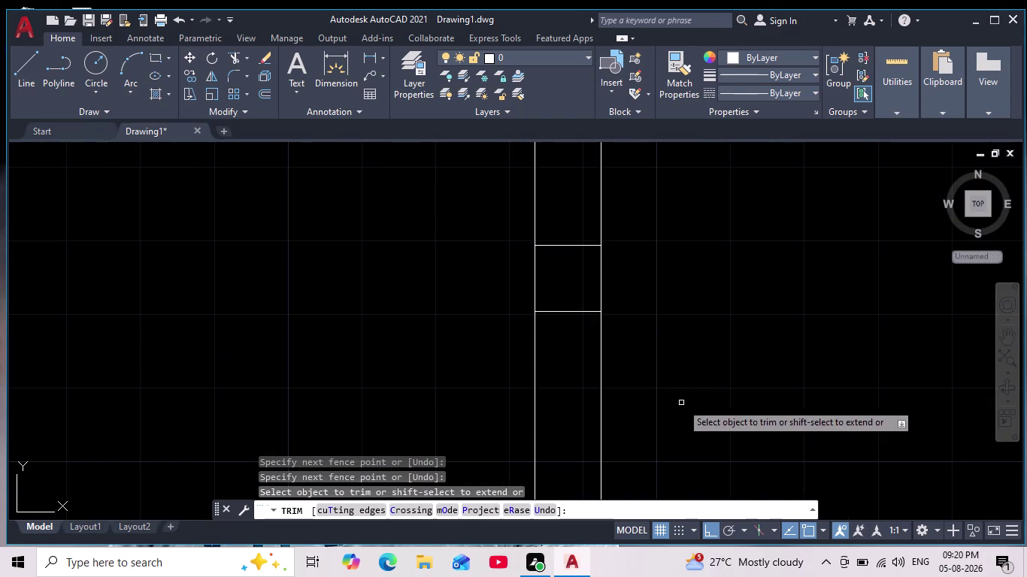
drag(568, 223, 557, 409)
key(Escape)
key(Escape)
scroll(down, 3)
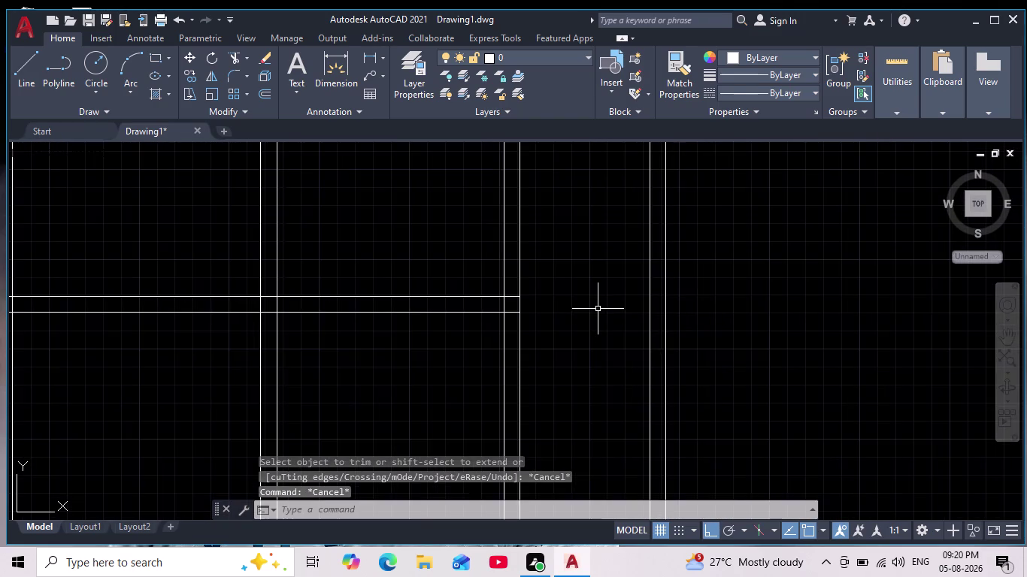
scroll(down, 3)
middle_drag(604, 296, 599, 348)
scroll(down, 3)
scroll(up, 3)
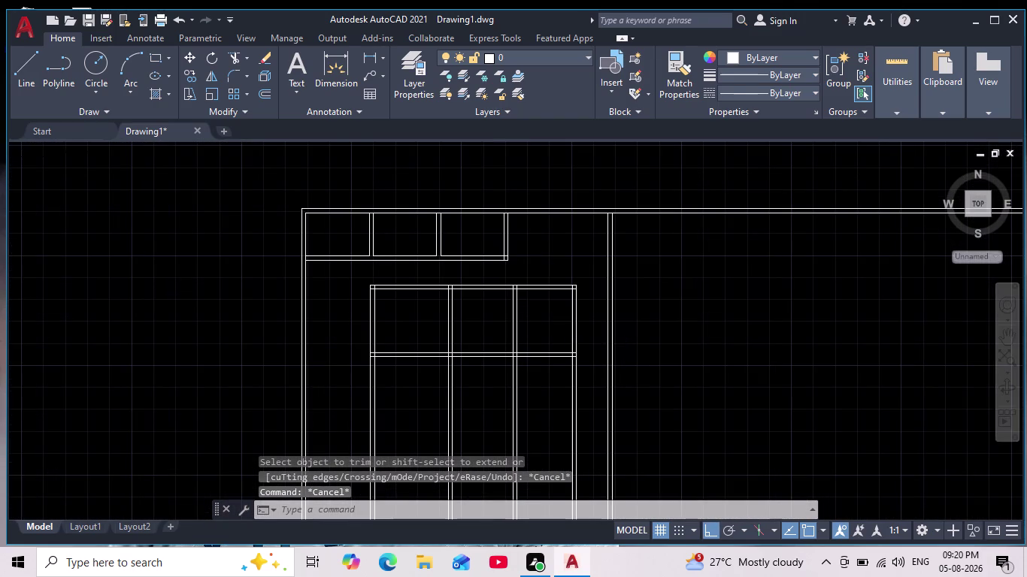
middle_drag(598, 339, 611, 274)
scroll(down, 3)
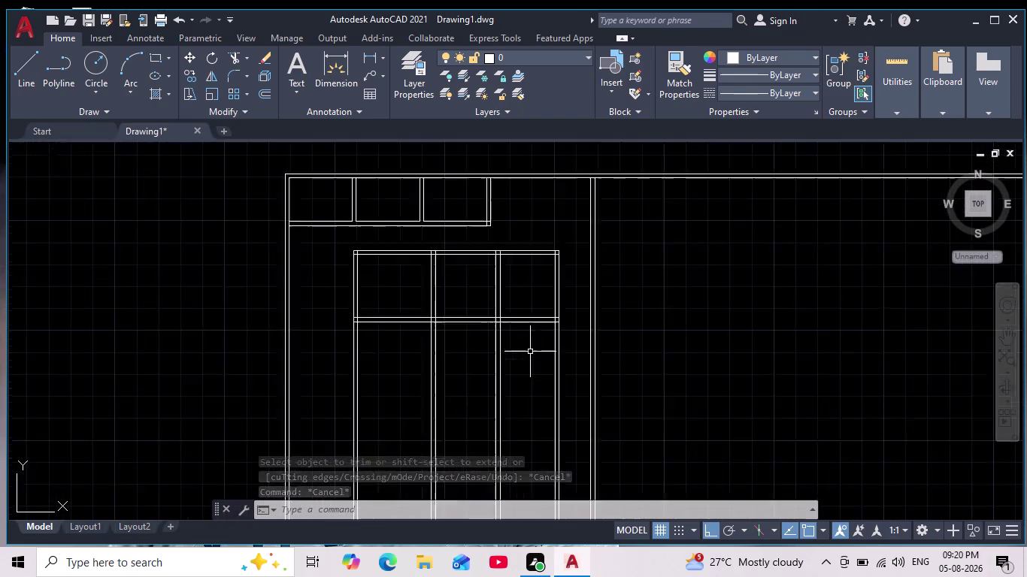
scroll(down, 3)
scroll(up, 3)
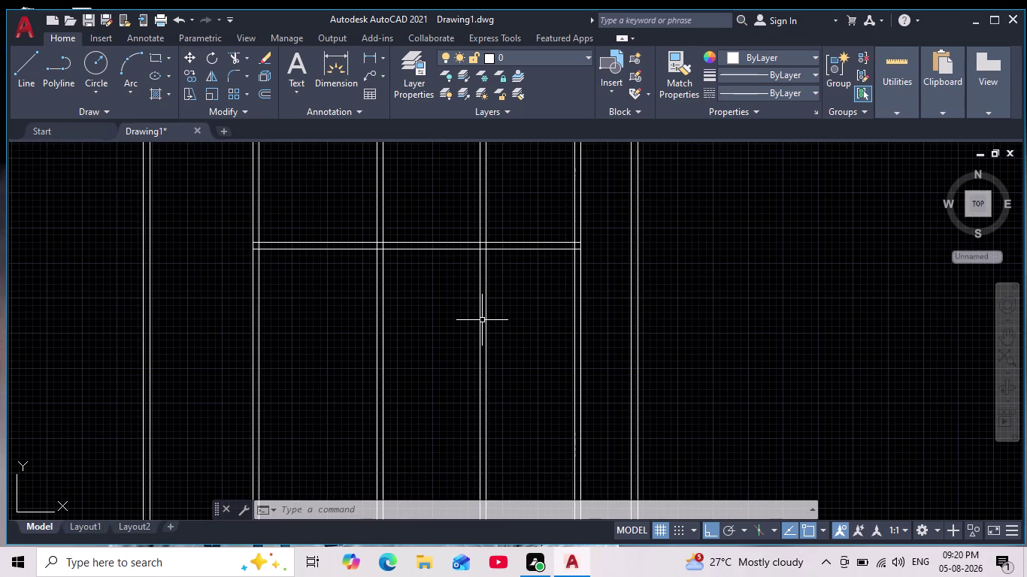
scroll(down, 3)
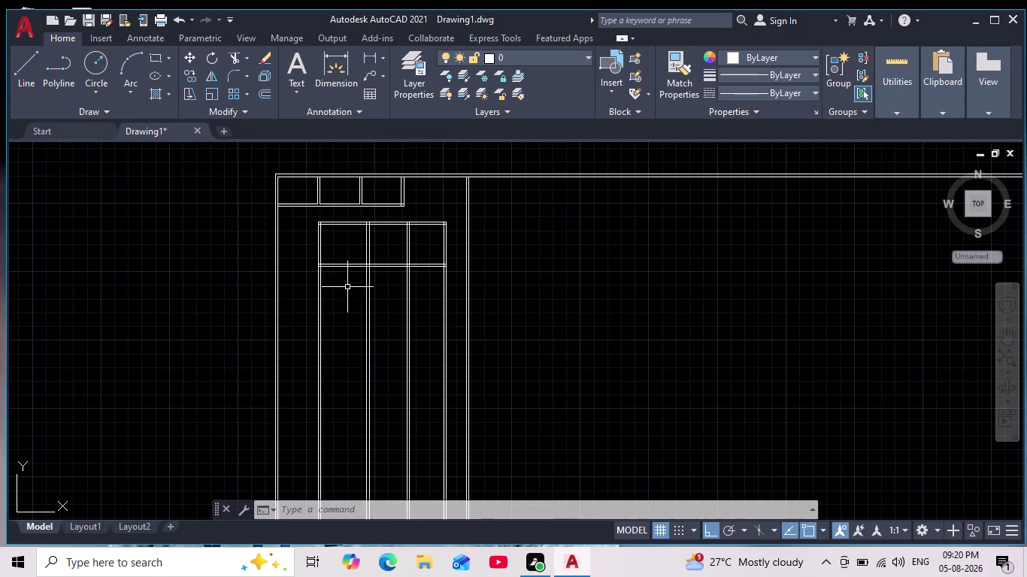
scroll(up, 3)
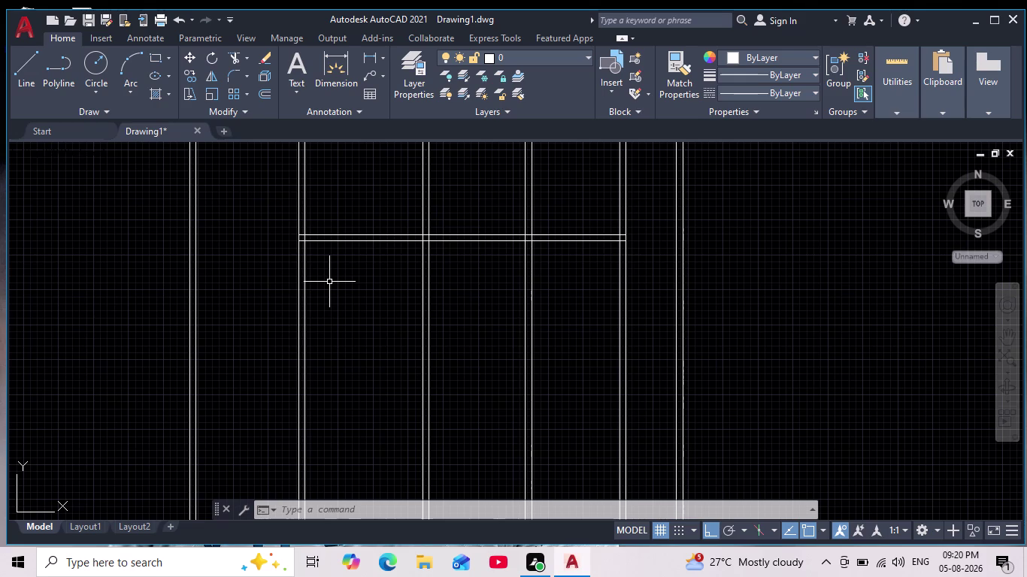
scroll(down, 3)
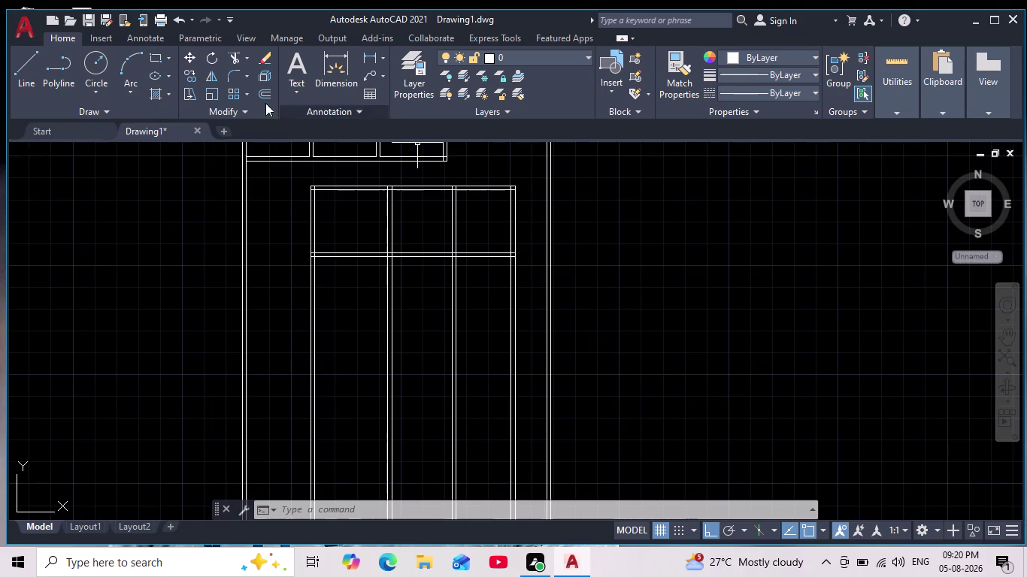
Fence-trim the vertical partition lines that run below the upper room box.
click(238, 58)
drag(406, 299, 330, 298)
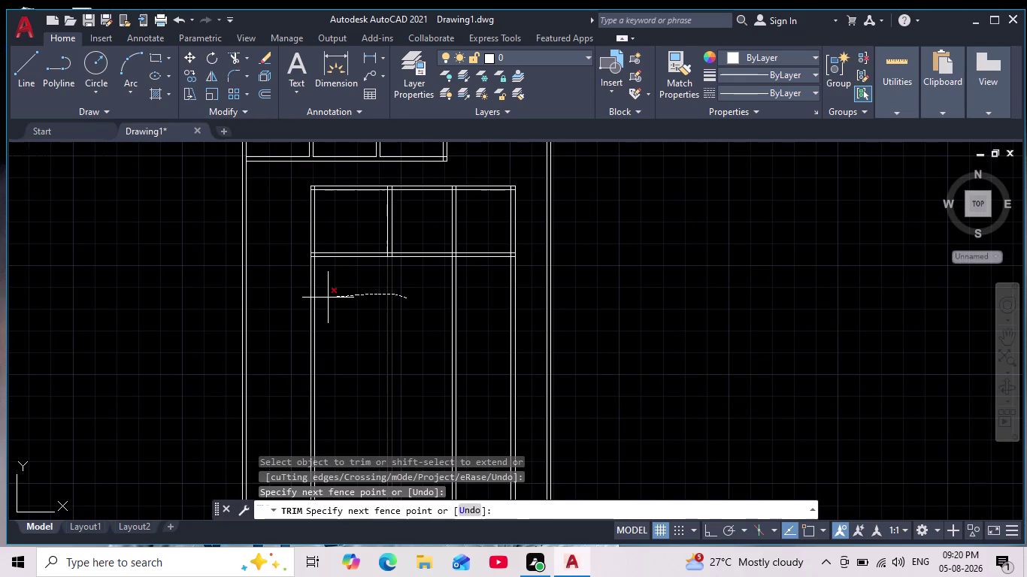
drag(330, 298, 301, 305)
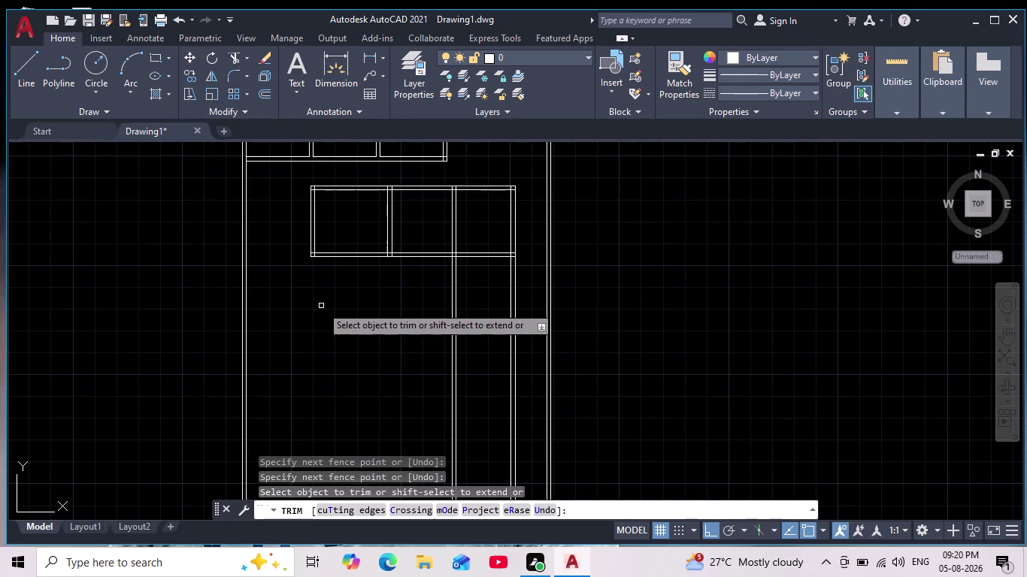
key(Escape)
key(Escape)
key(Escape)
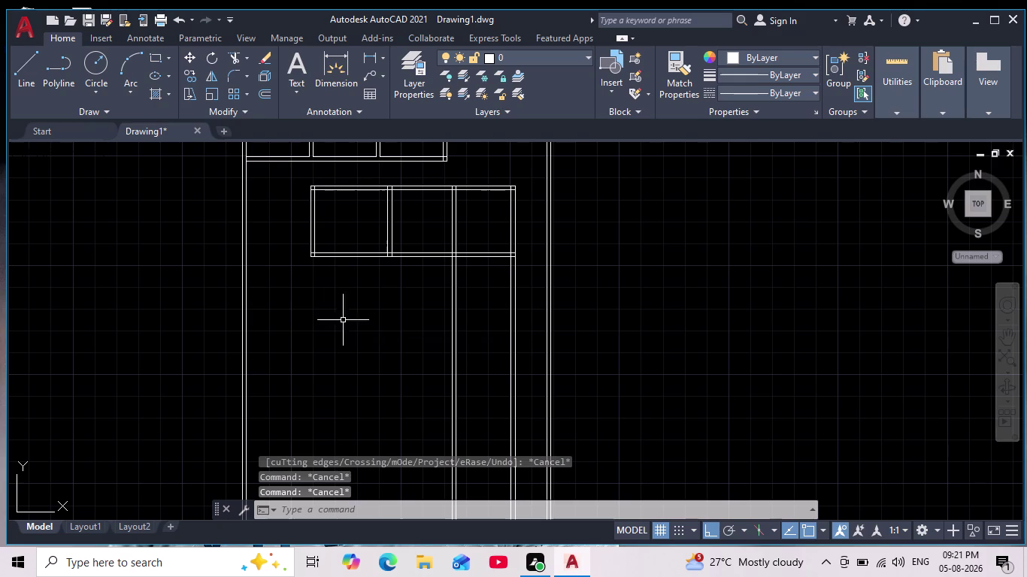
Pan to the outer wall corner and start a new line there.
scroll(down, 3)
scroll(up, 3)
scroll(up, 3)
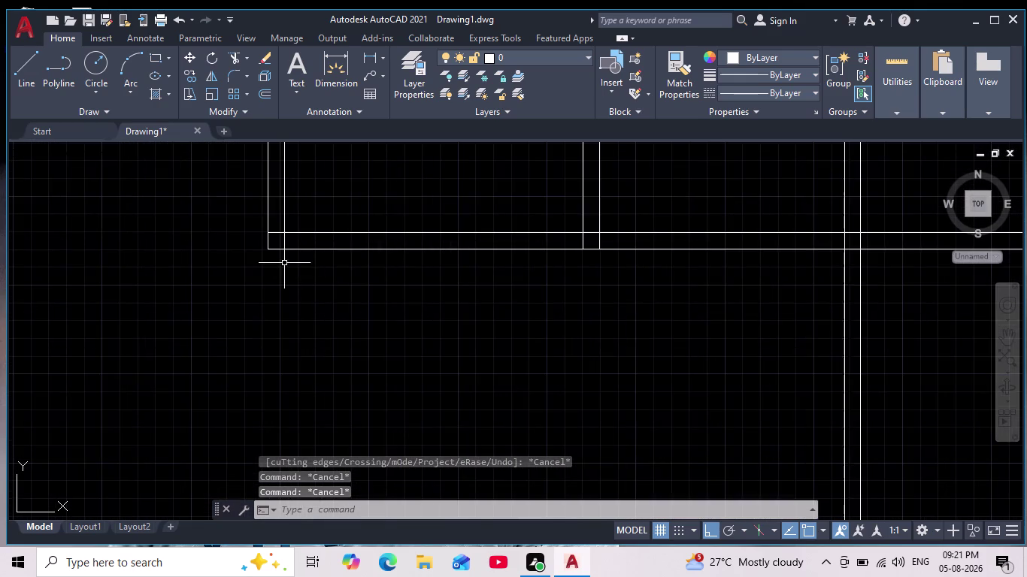
scroll(up, 3)
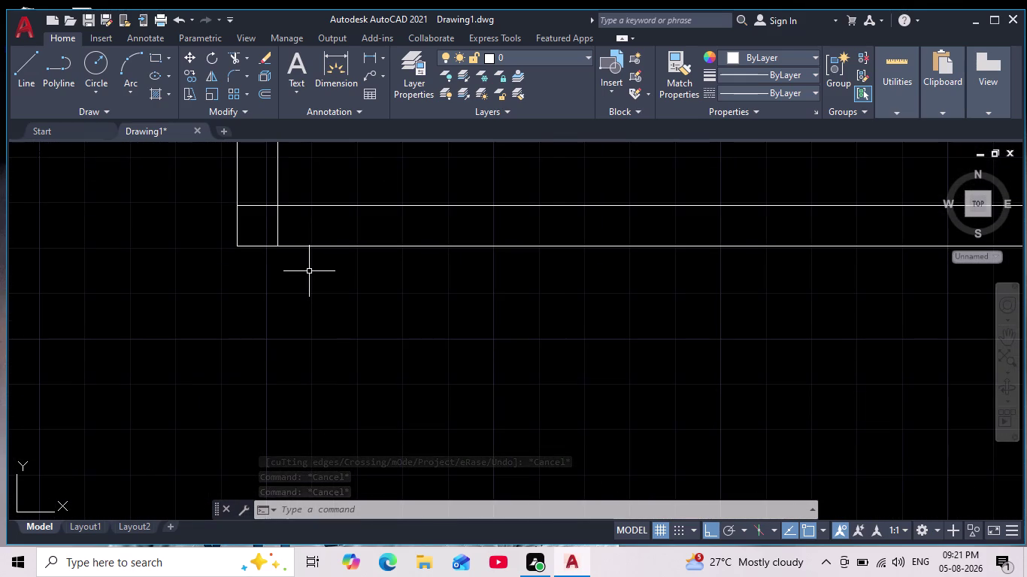
middle_drag(310, 272, 341, 325)
click(30, 70)
middle_drag(433, 307, 588, 278)
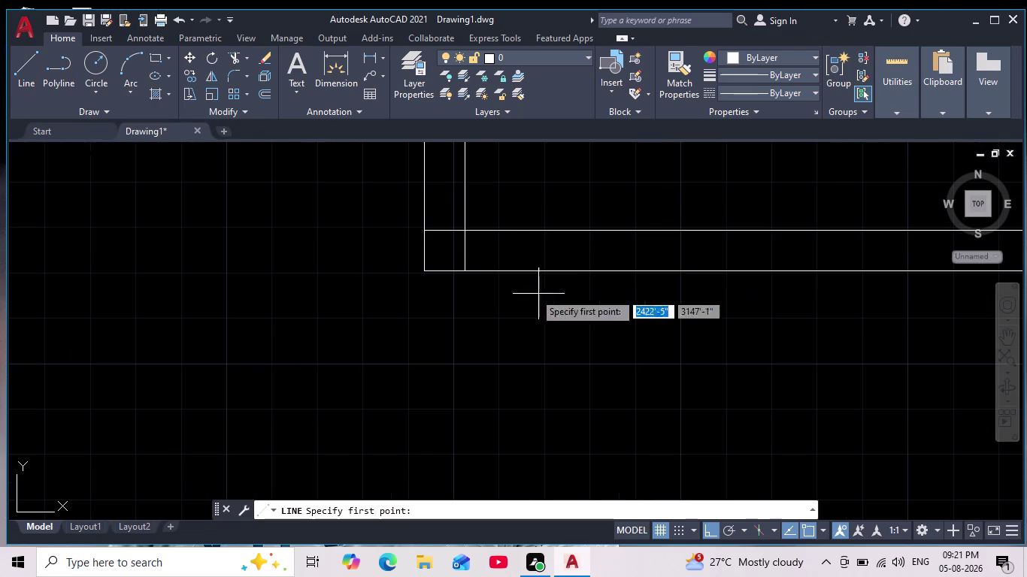
Draw a 2'-6" line left from the wall corner, then pan back to the partitions.
click(426, 228)
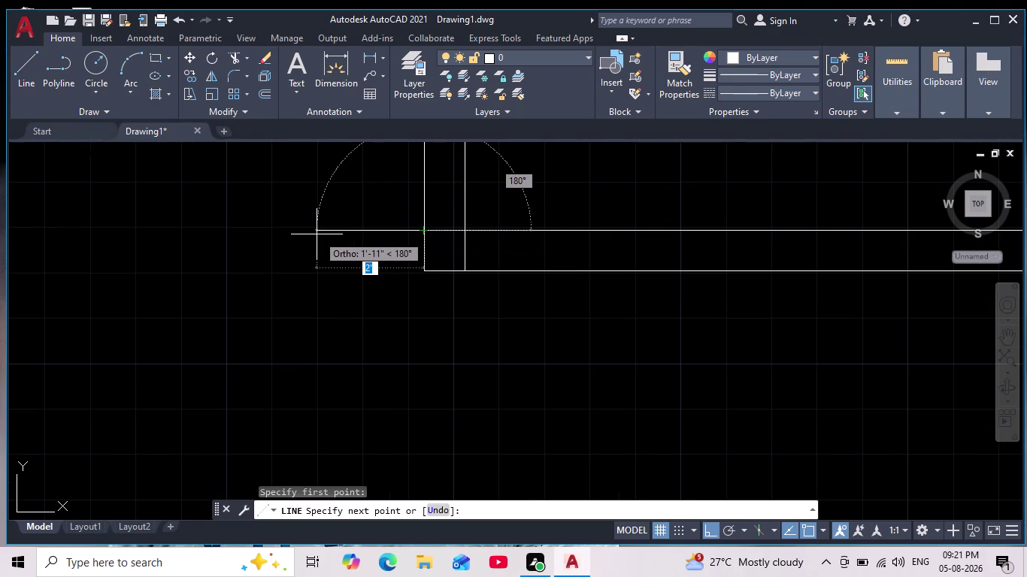
text(2)
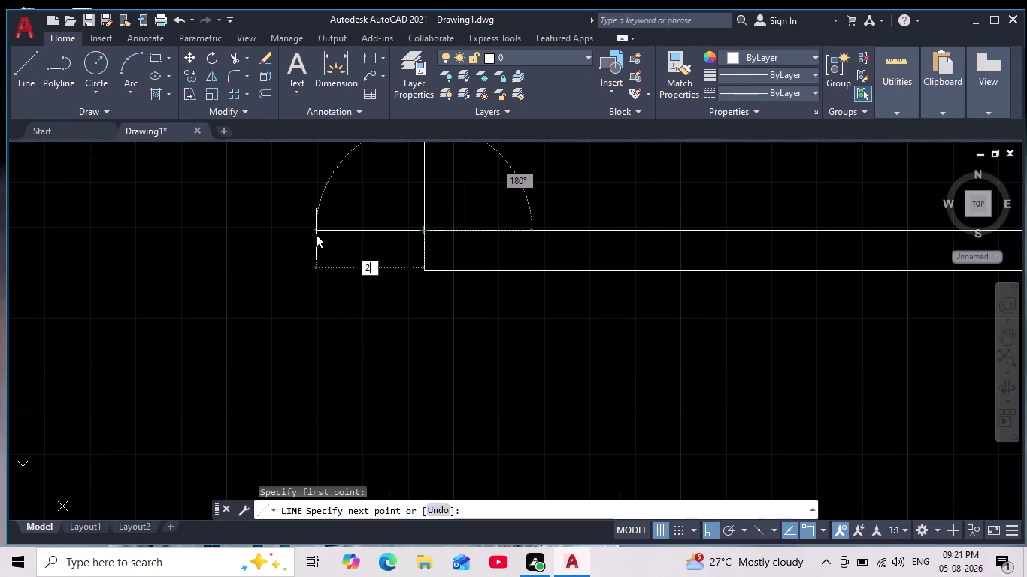
text('6")
key(Return)
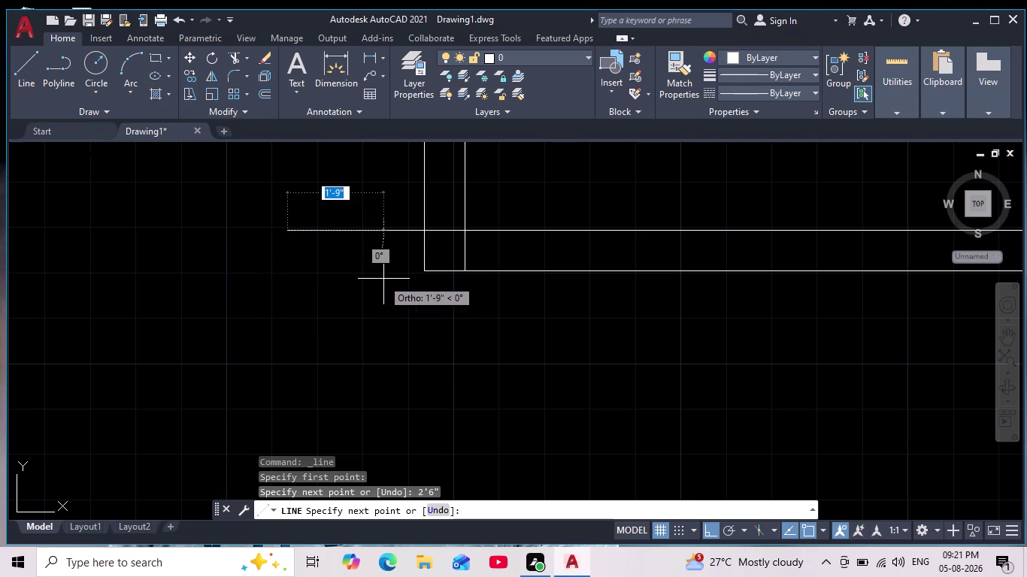
key(Escape)
scroll(down, 3)
middle_drag(462, 316, 423, 313)
scroll(down, 3)
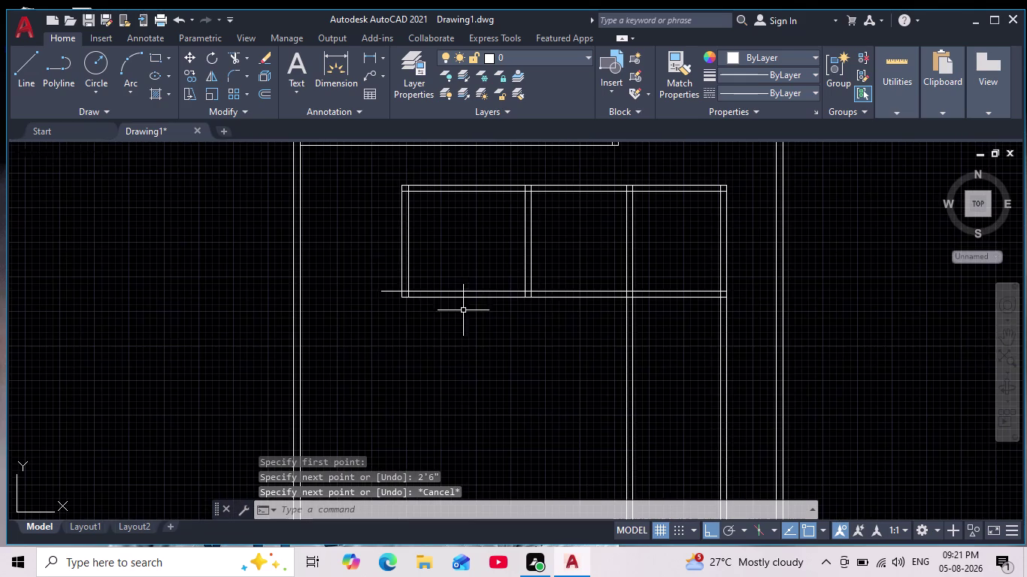
middle_drag(555, 304, 462, 286)
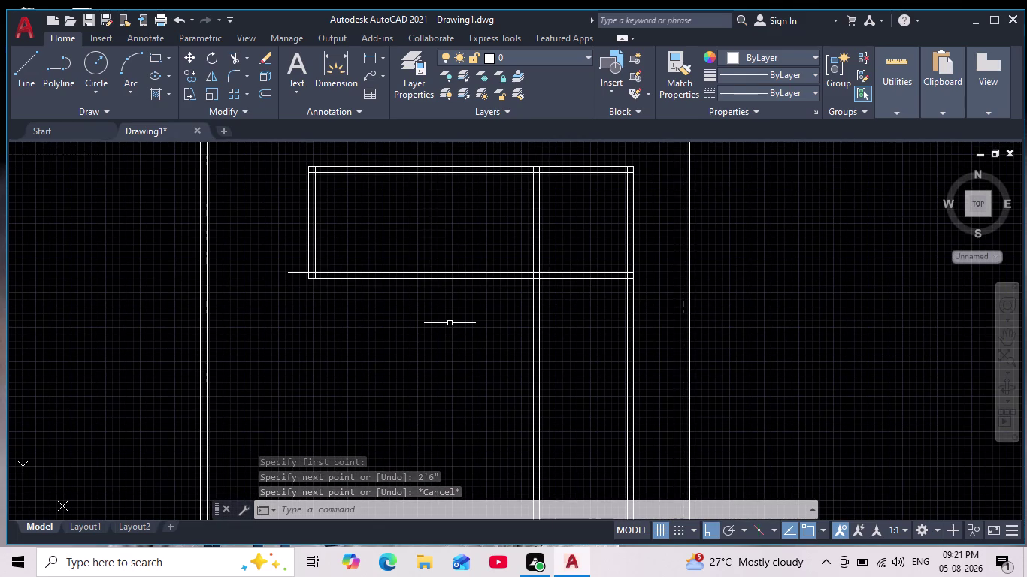
scroll(up, 3)
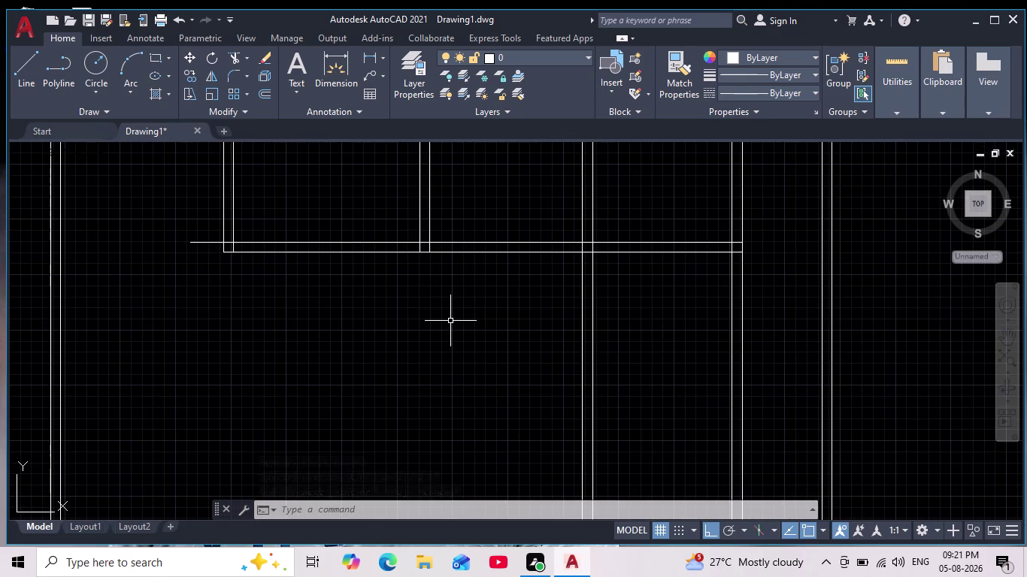
Start an offset with a mistyped 11'6" distance, cancel it, and restart OFFSET.
key(o)
key(Return)
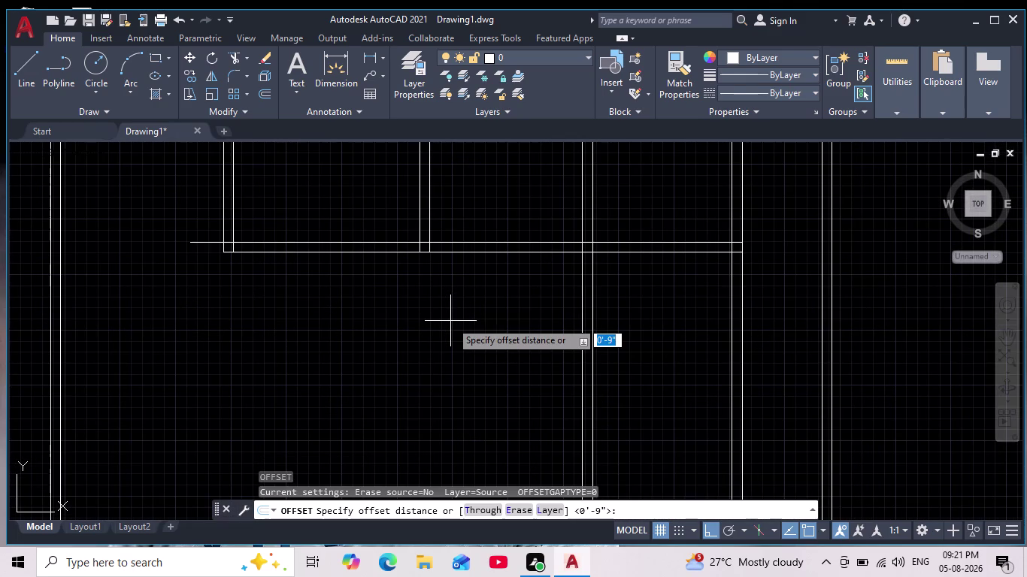
text(11'6")
click(450, 321)
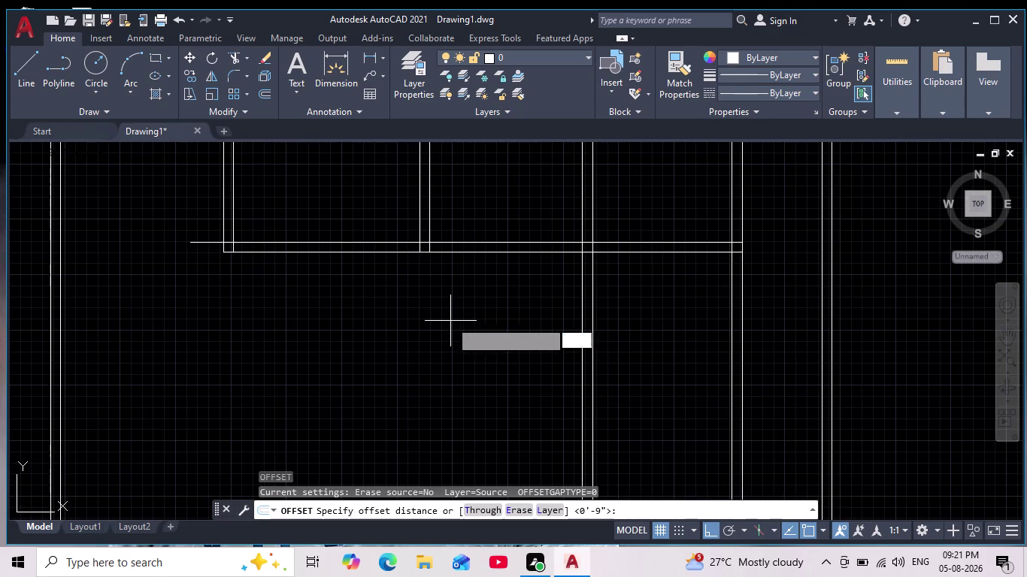
key(Escape)
key(Escape)
key(Escape)
key(Escape)
key(o)
key(Return)
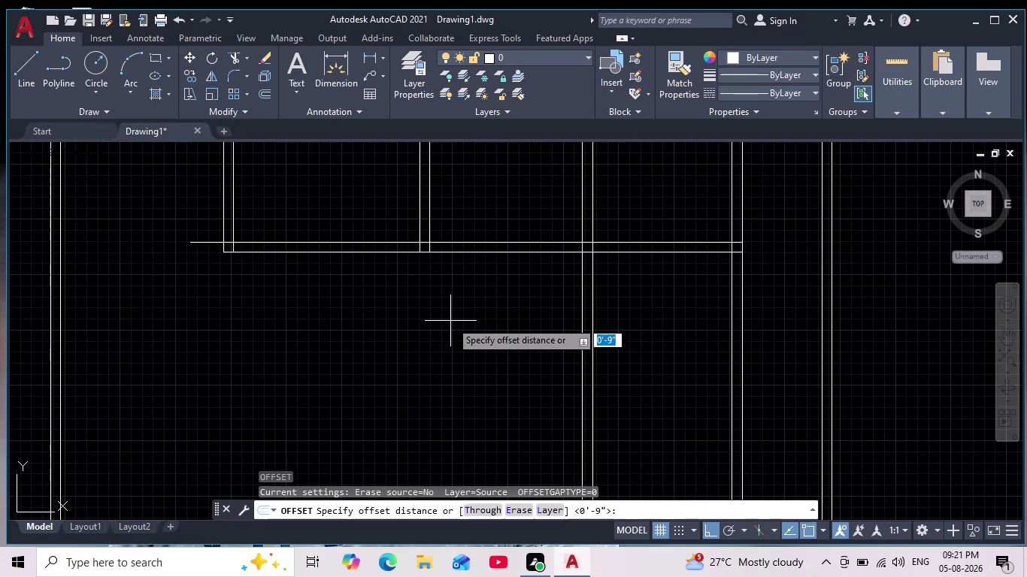
Offset the upper wall line 11'-6" downward for the new partition.
text(11)
text(')
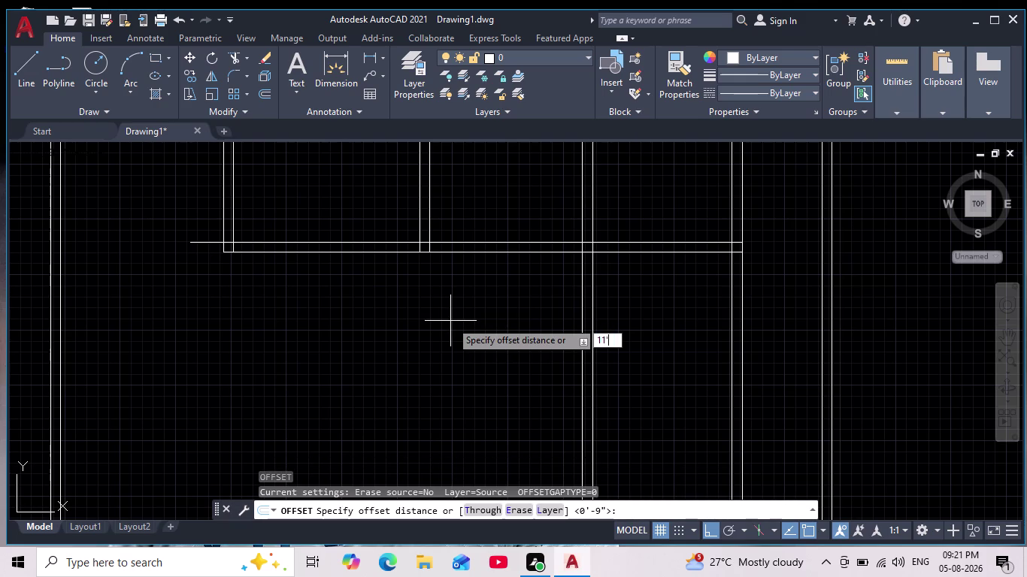
text(6")
key(Return)
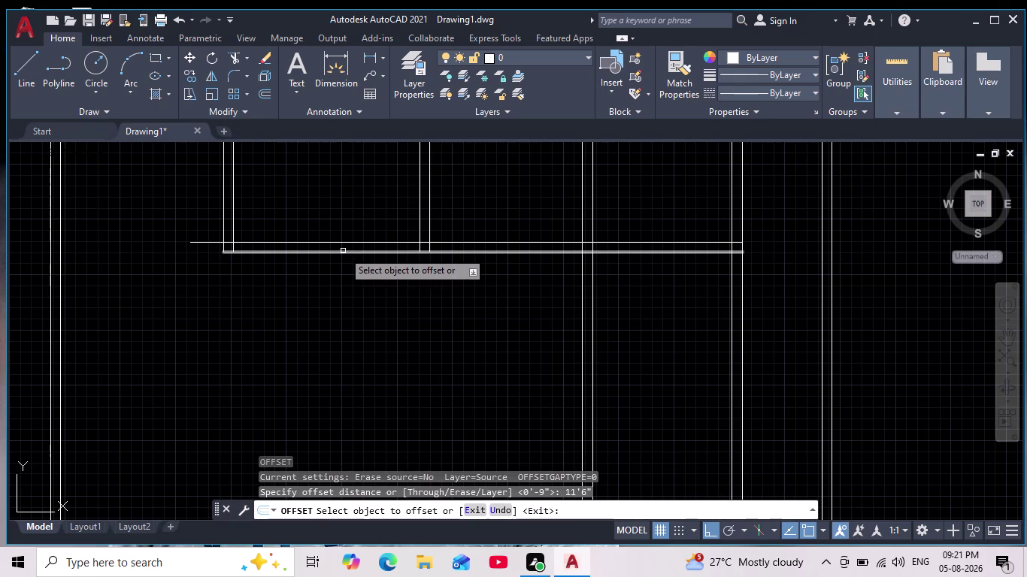
click(343, 251)
click(372, 380)
middle_drag(370, 381, 392, 279)
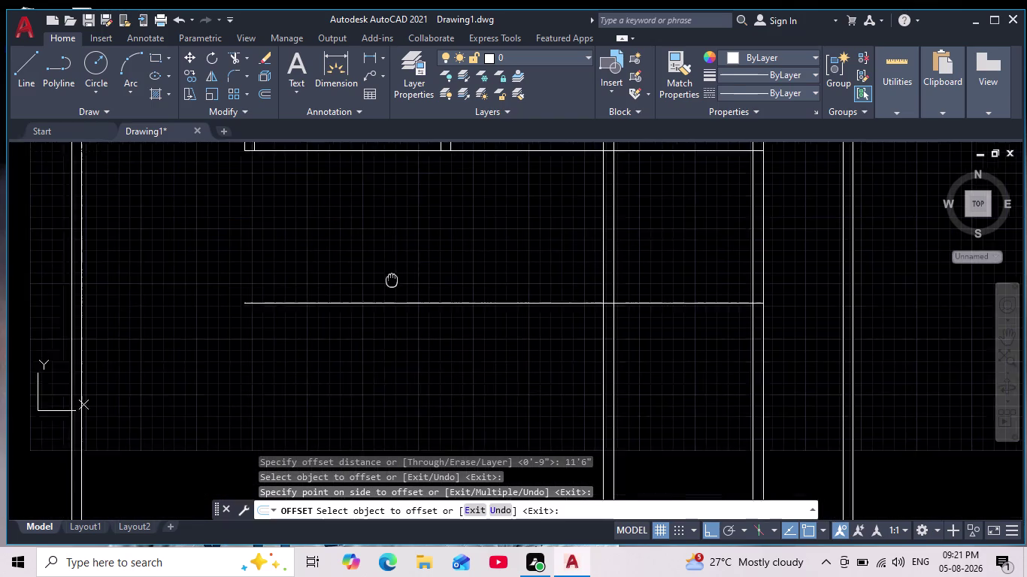
middle_drag(391, 279, 392, 278)
scroll(down, 3)
key(Return)
Offset the new partition line 9" below it to double the wall.
key(Return)
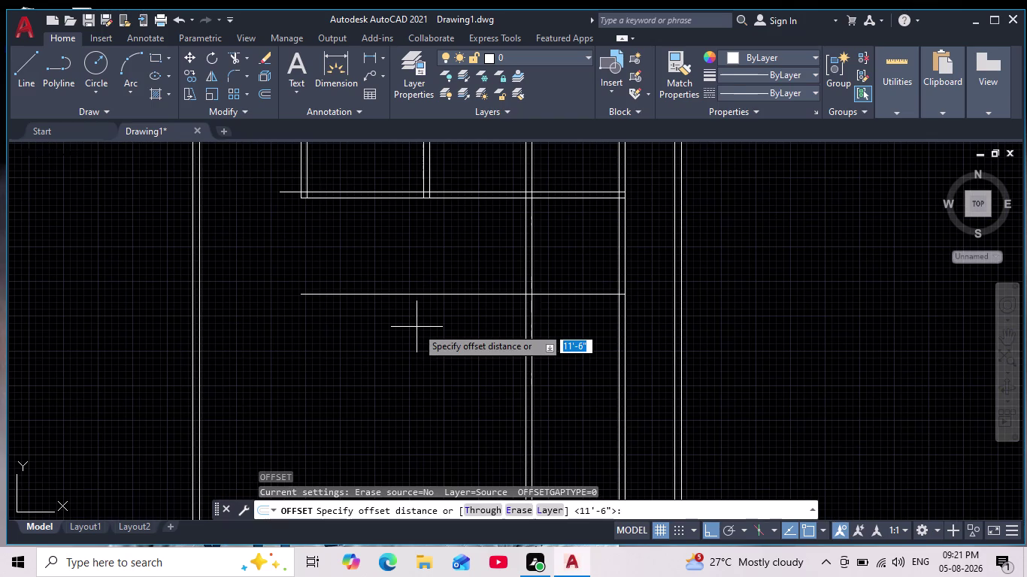
key(9)
key(Return)
click(387, 295)
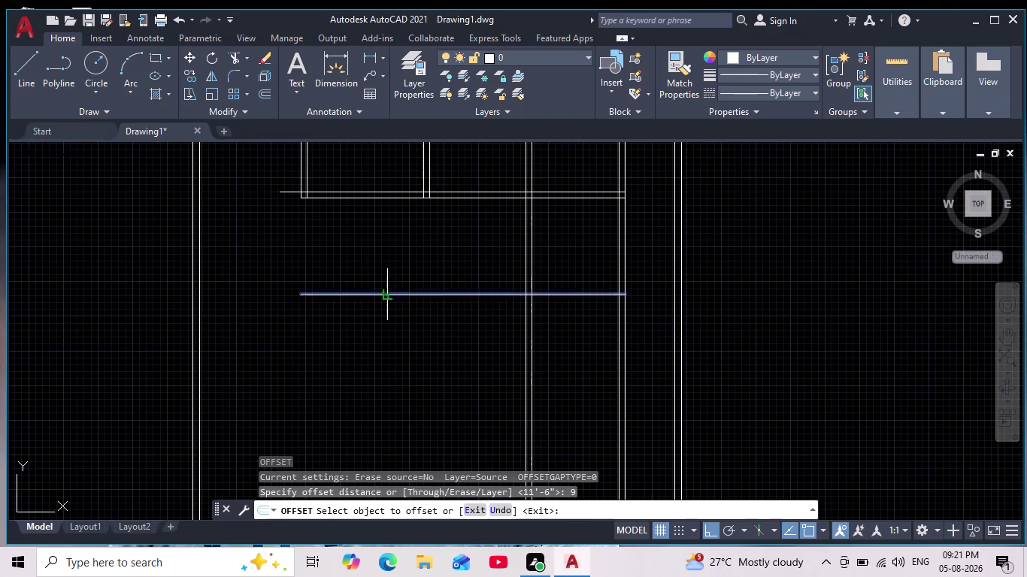
click(387, 339)
scroll(down, 3)
scroll(up, 3)
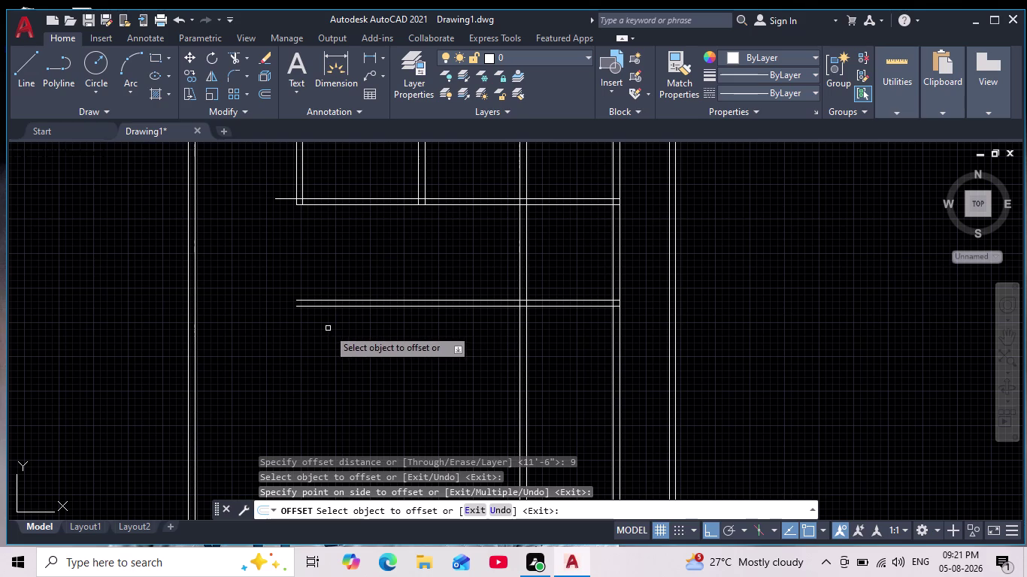
scroll(up, 3)
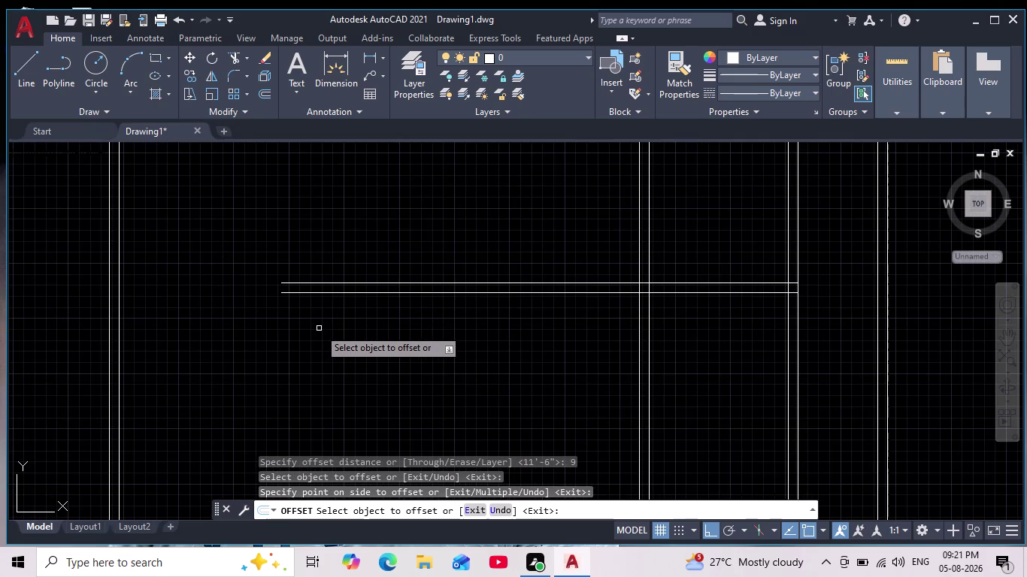
scroll(down, 3)
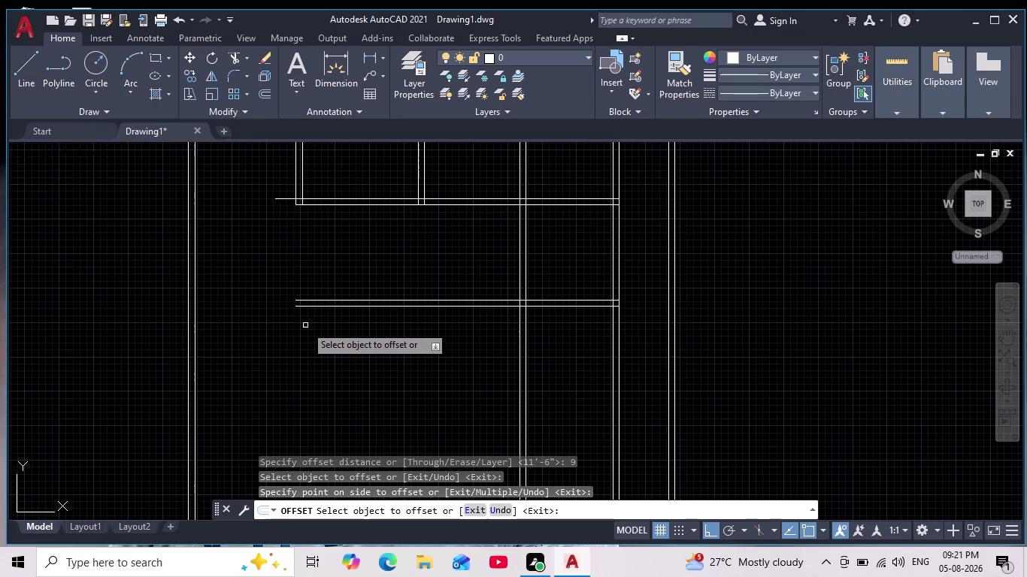
key(Escape)
key(Escape)
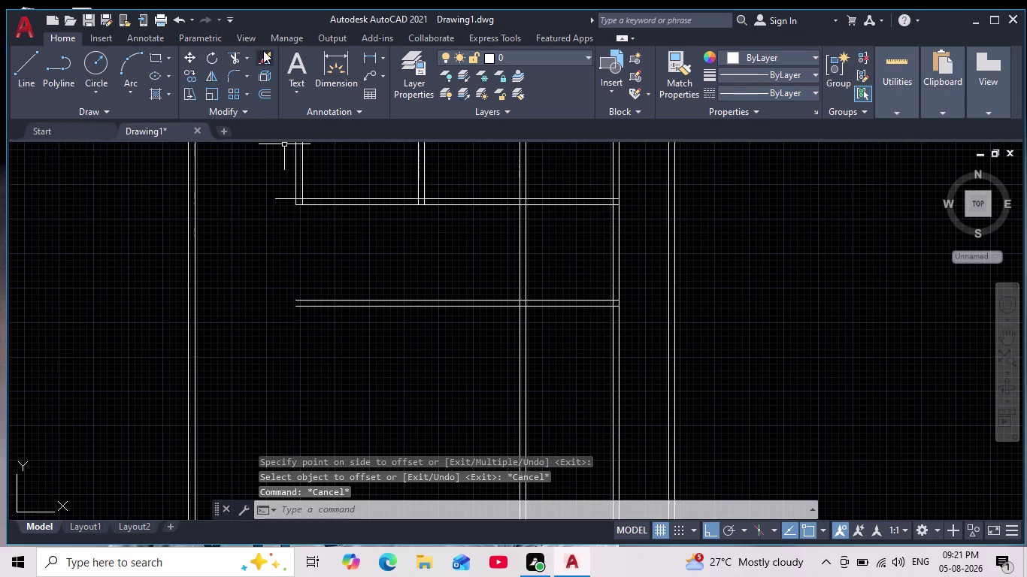
click(233, 76)
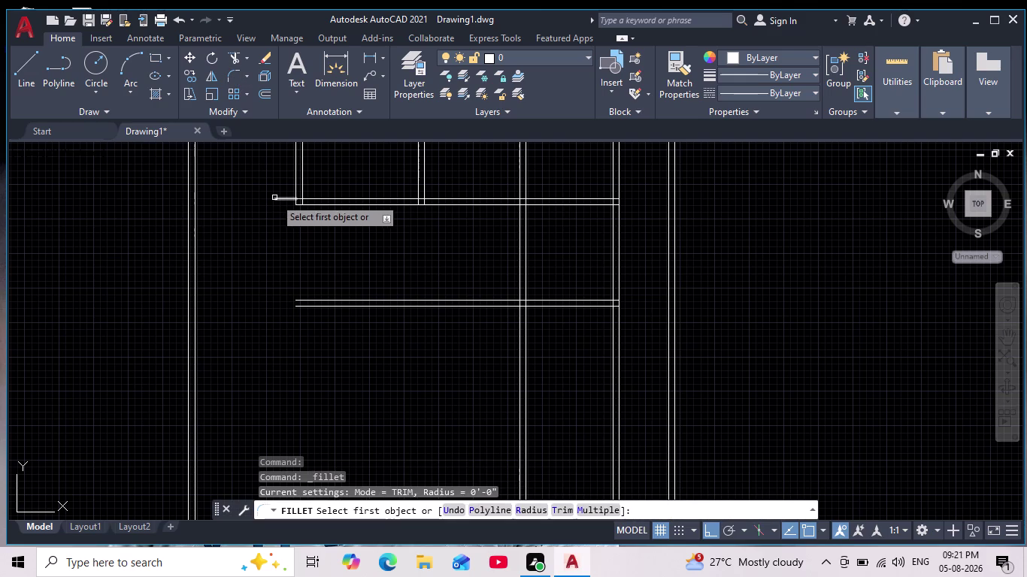
Pick the short stub line left of the box in a zero-radius fillet, then cancel.
key(Escape)
key(Escape)
click(233, 76)
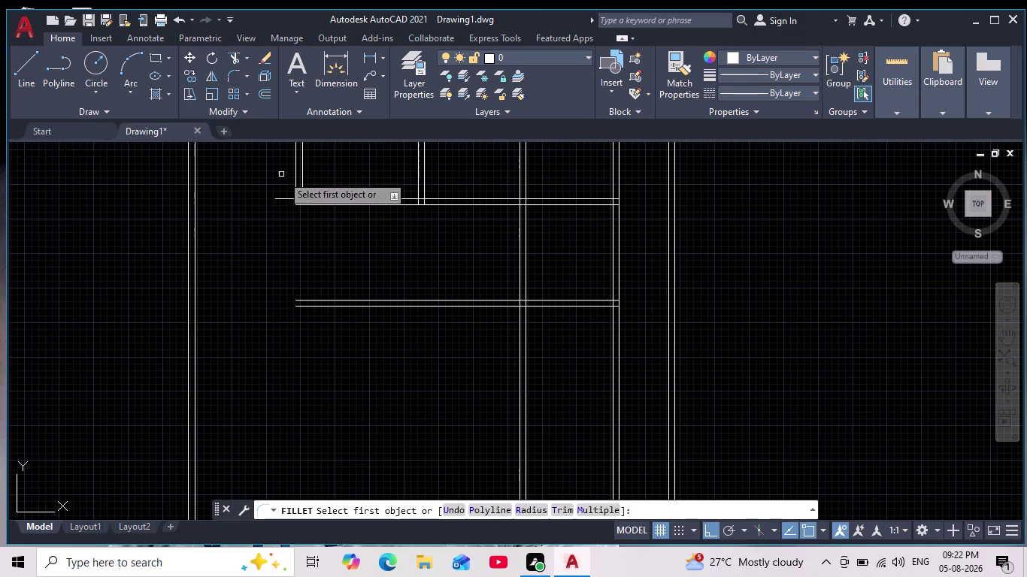
click(282, 200)
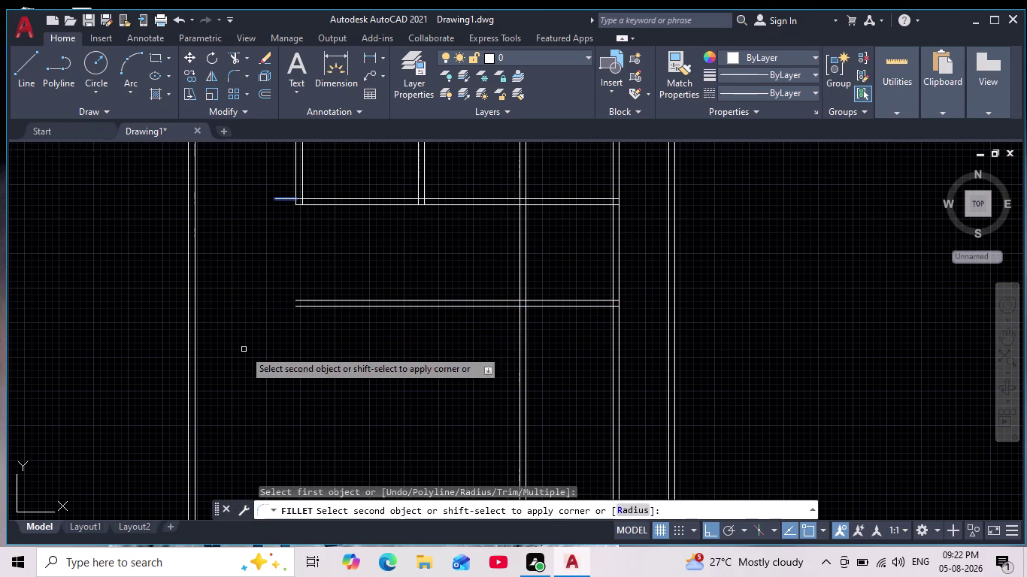
key(Escape)
key(Escape)
Draw the outer wall line down to a corner and across to the bottom wall.
scroll(down, 3)
scroll(up, 3)
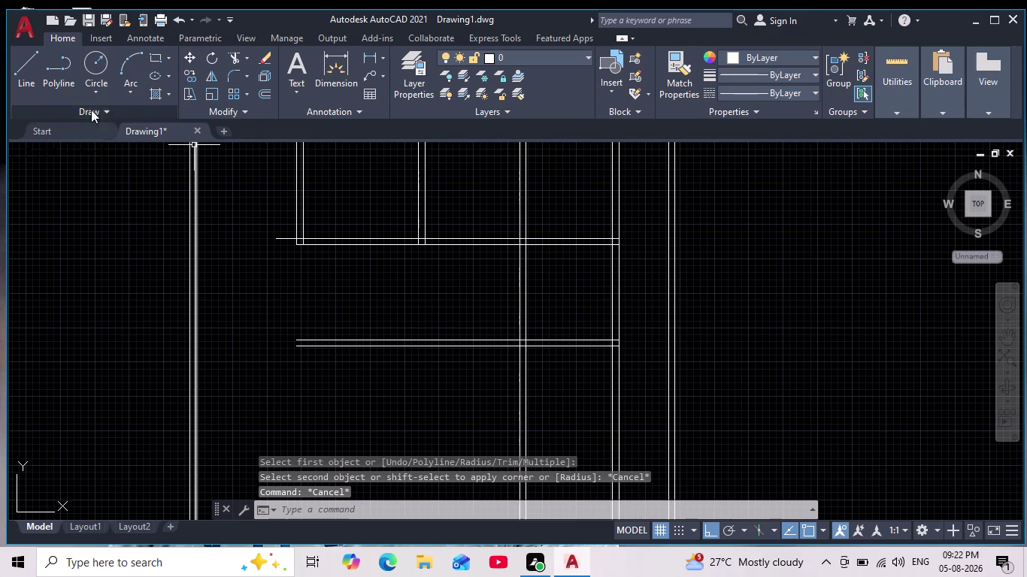
click(33, 66)
scroll(up, 3)
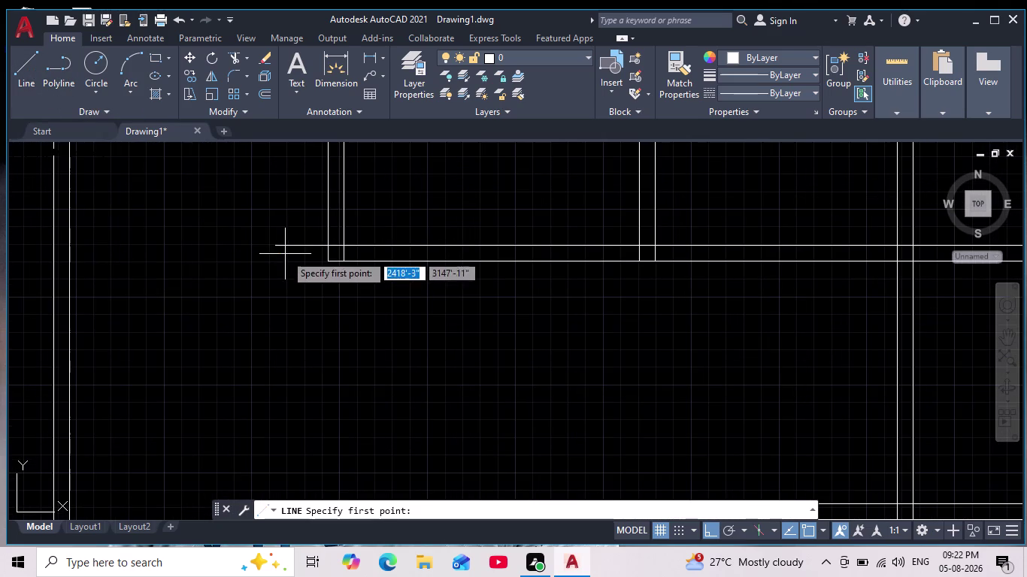
click(277, 247)
middle_drag(295, 387, 345, 271)
scroll(down, 3)
scroll(up, 3)
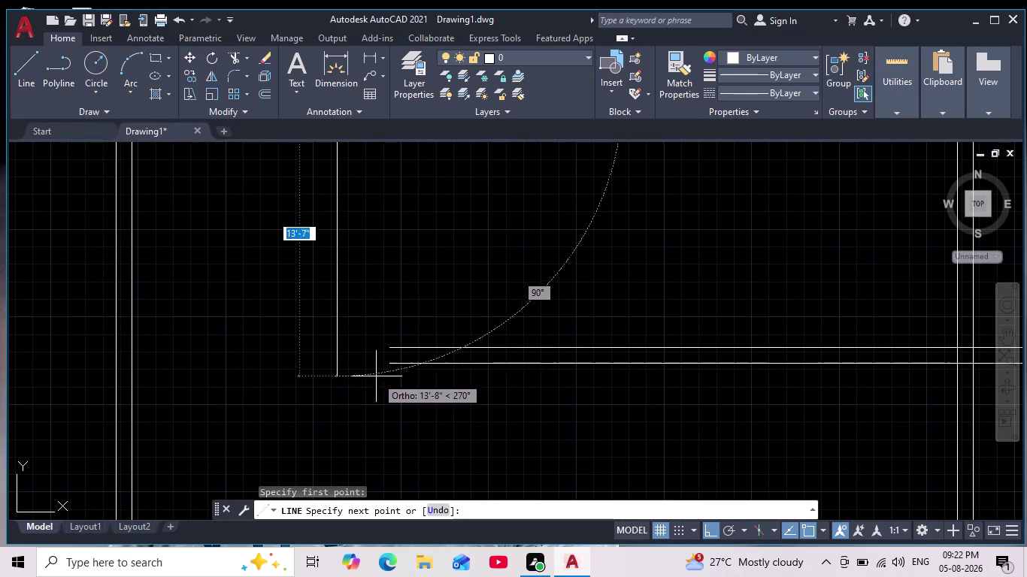
click(338, 361)
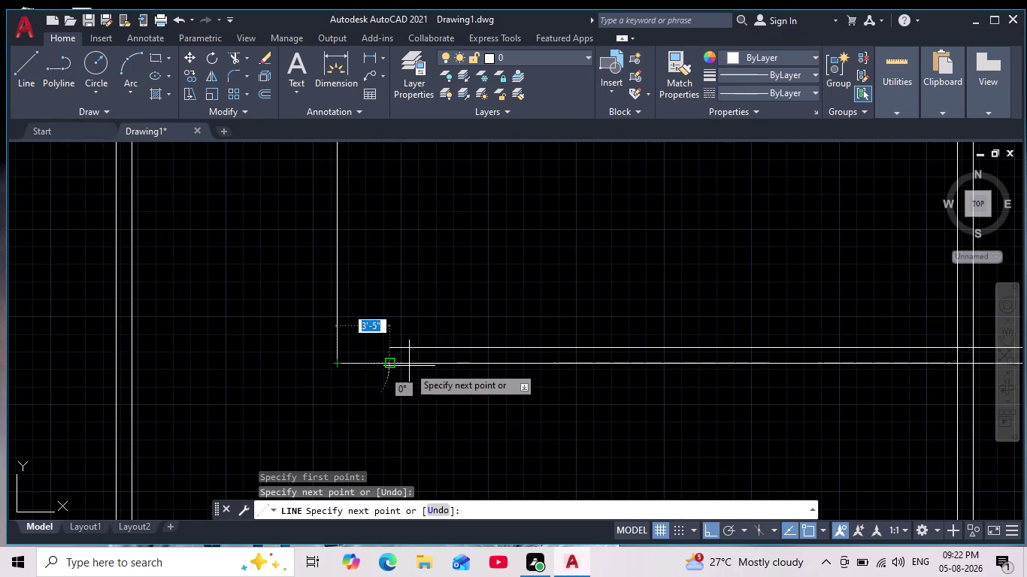
click(392, 363)
key(Escape)
scroll(down, 3)
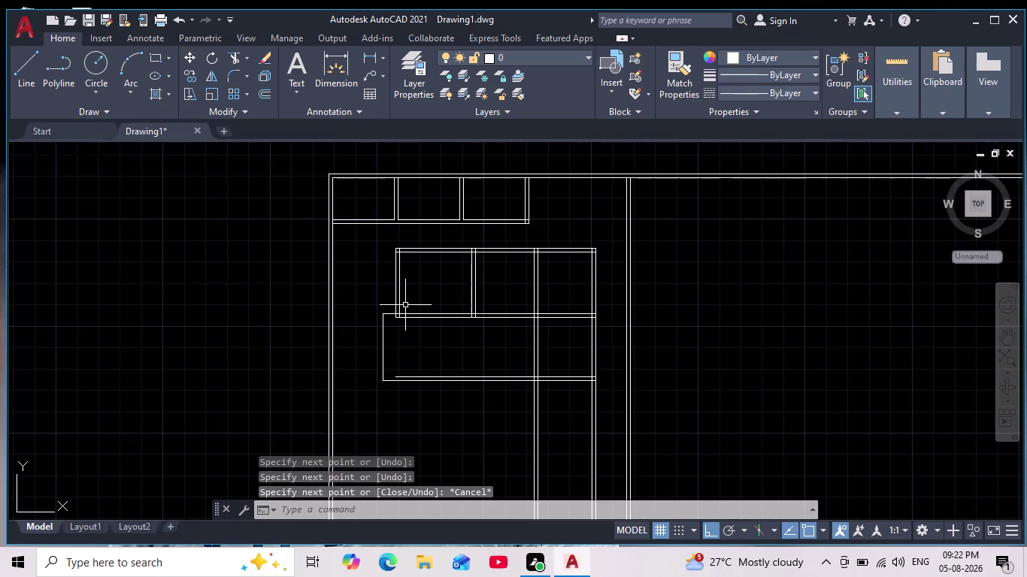
scroll(up, 3)
middle_drag(398, 349, 373, 227)
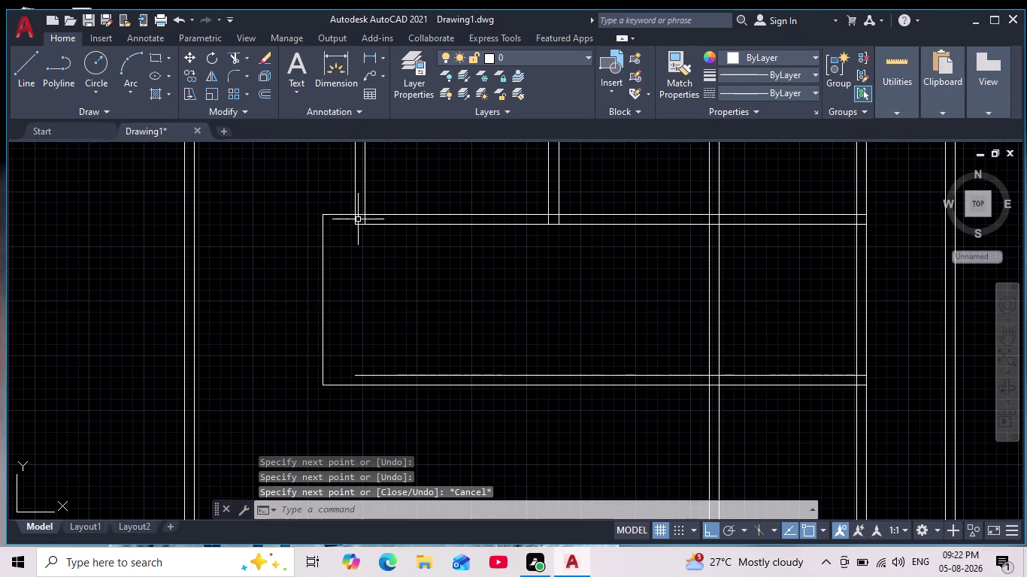
Offset the room's left outer wall line 9" inward into the room.
key(o)
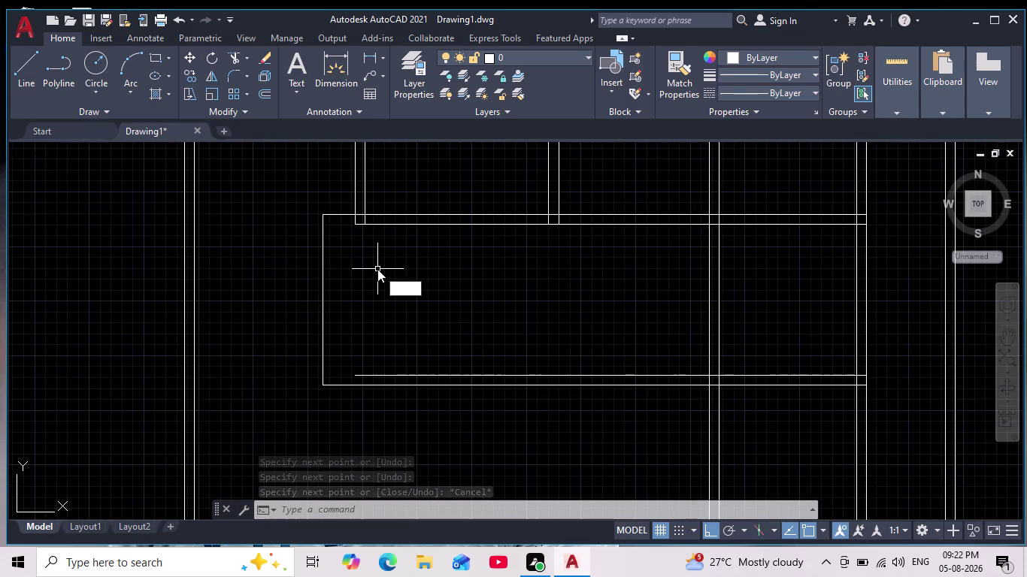
key(Return)
key(9)
key(Return)
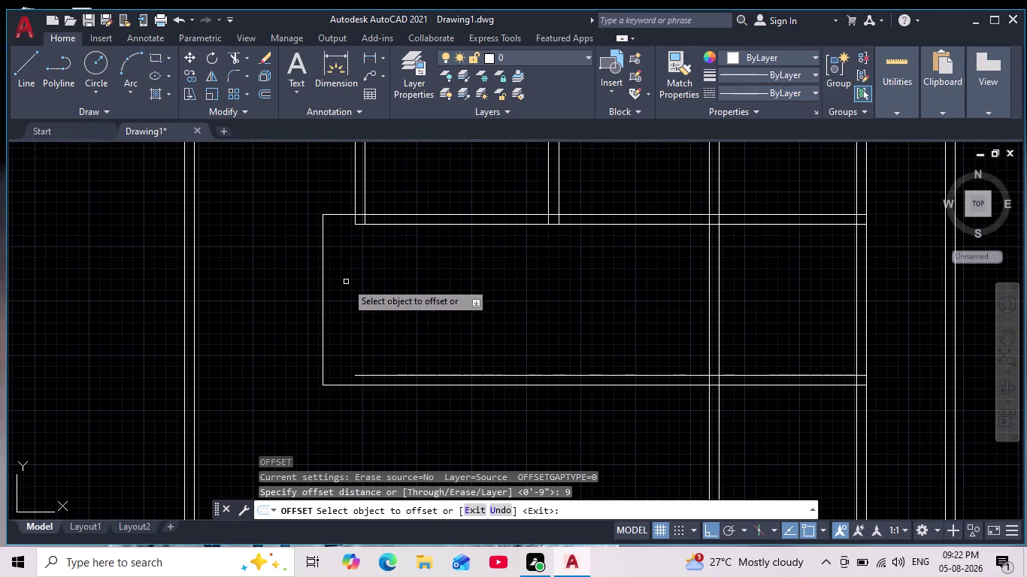
drag(321, 306, 430, 502)
click(1026, 576)
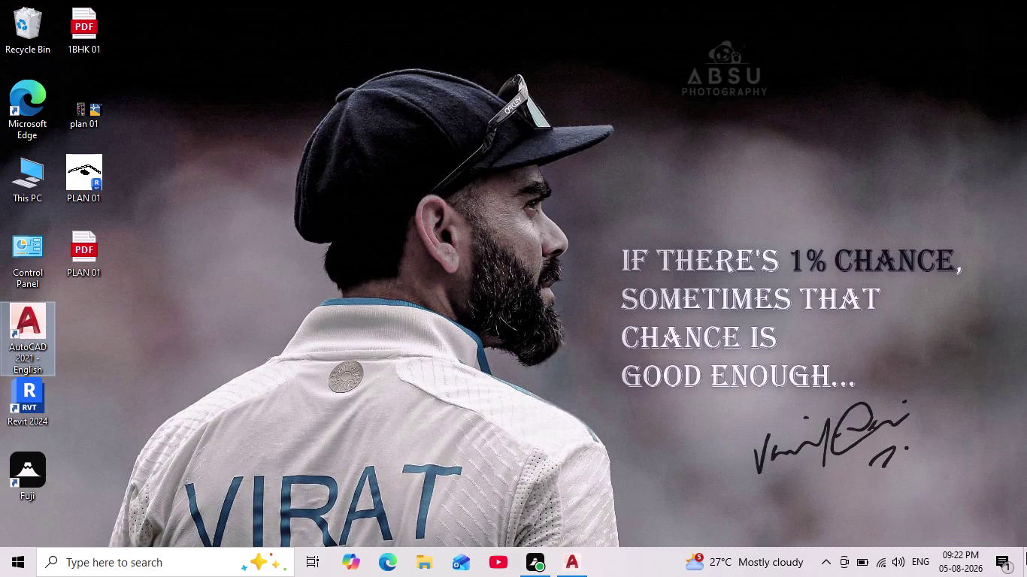
click(572, 566)
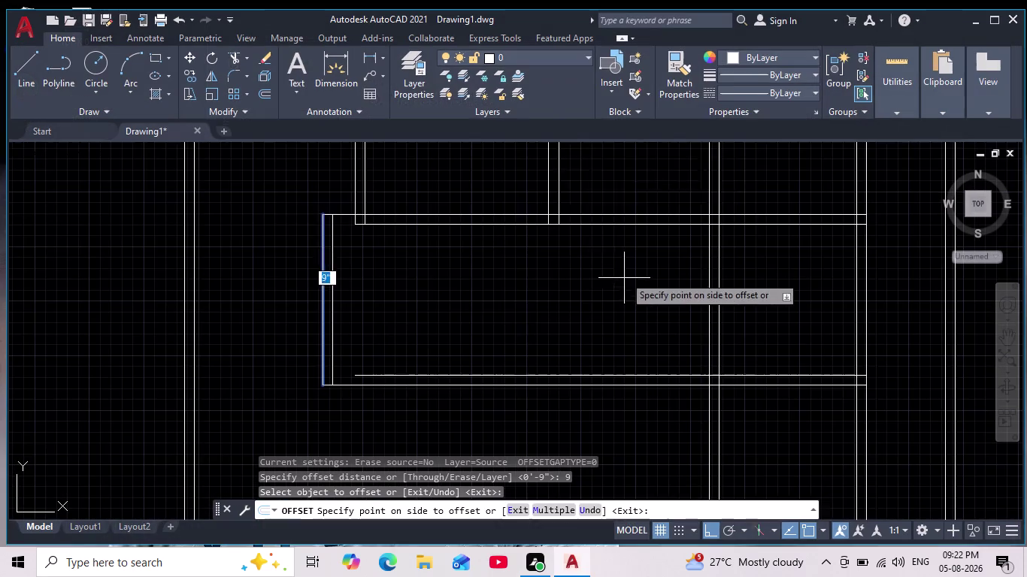
scroll(up, 3)
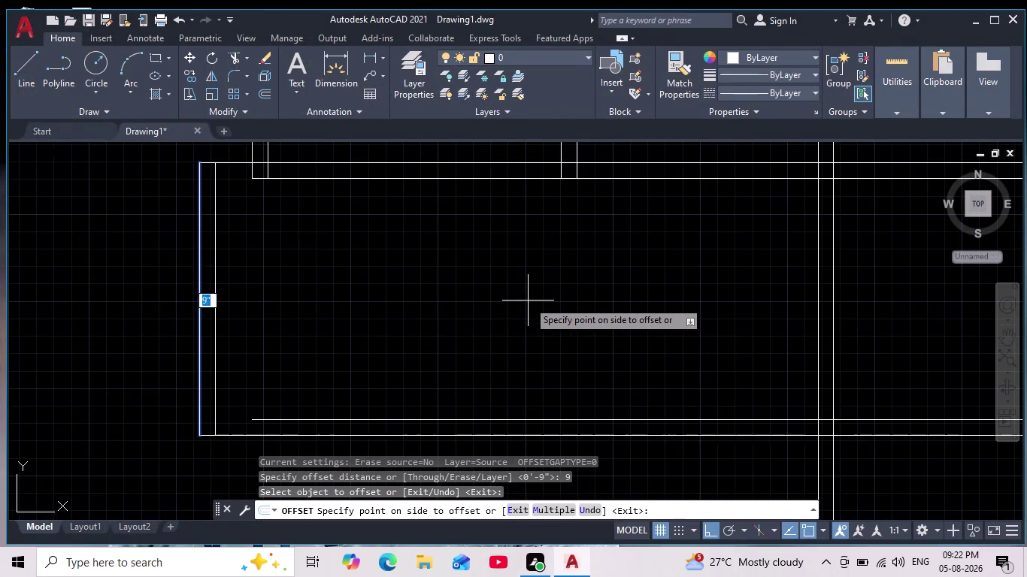
click(507, 279)
scroll(down, 3)
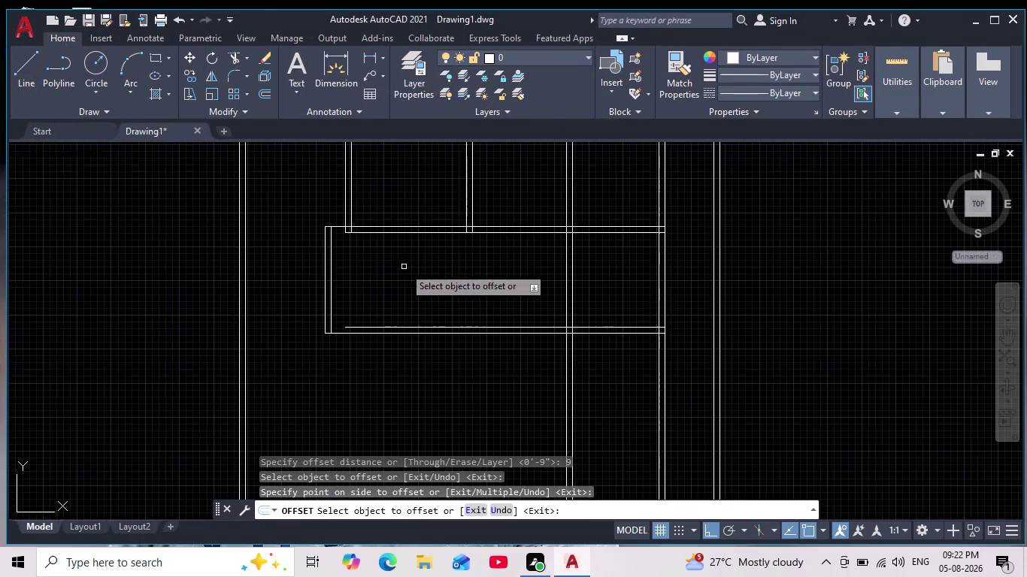
key(Escape)
Start a fillet with the inner bottom wall line as the first edge.
middle_drag(397, 267, 436, 267)
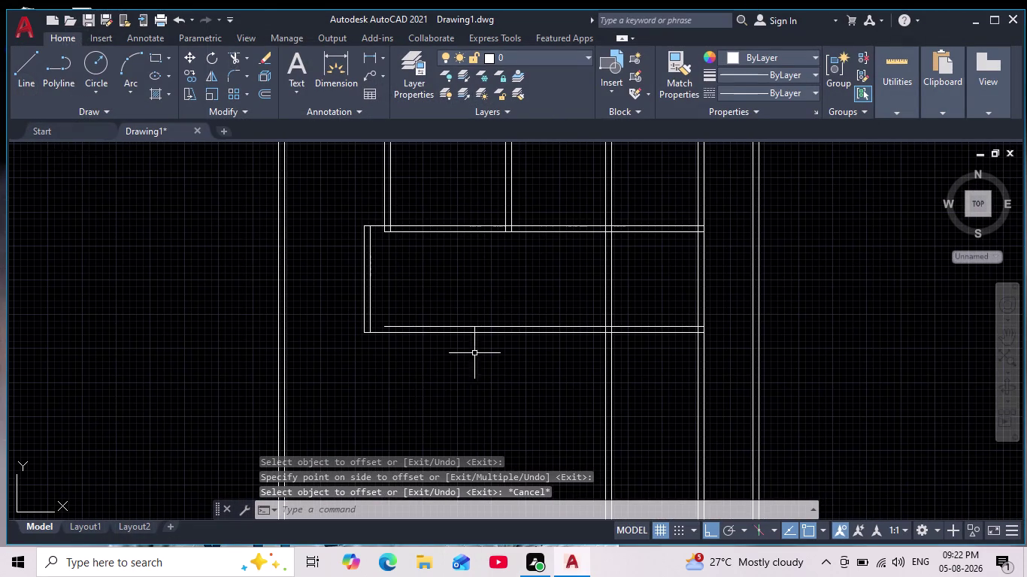
scroll(up, 3)
key(Escape)
key(Escape)
click(231, 69)
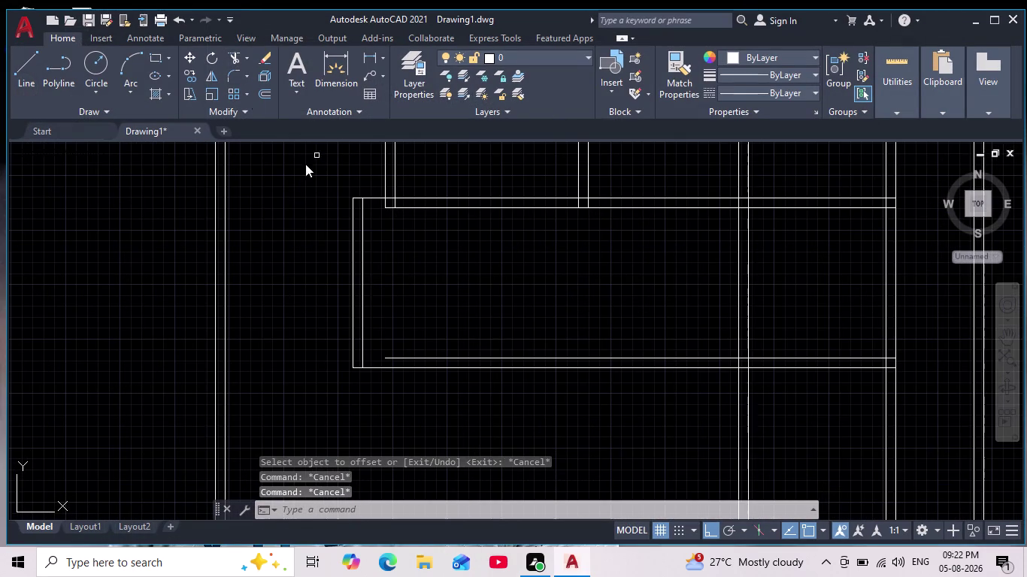
click(417, 359)
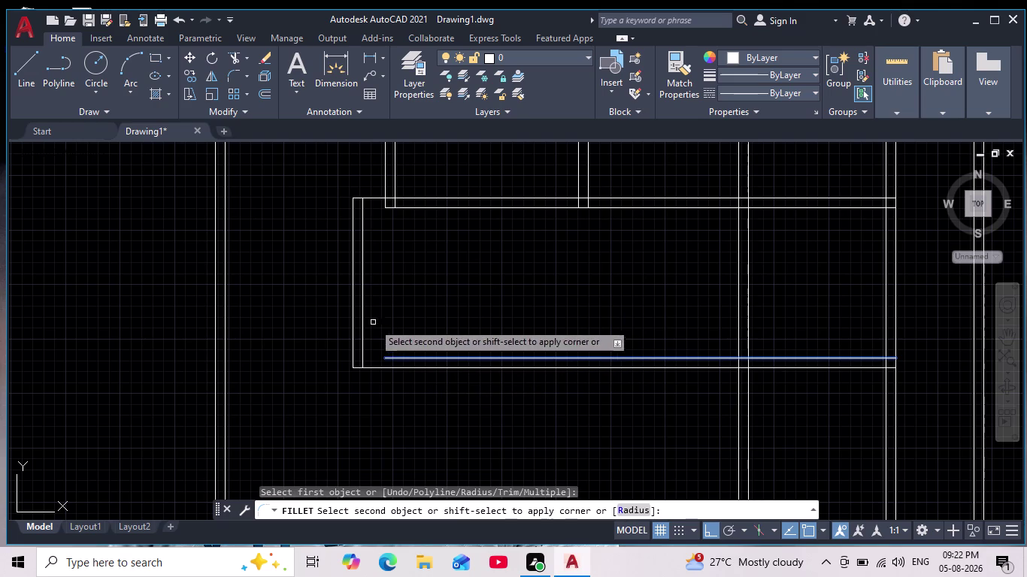
Fillet the inner bottom-left and top-left corners with zero radius.
click(362, 319)
key(space)
scroll(up, 3)
middle_drag(389, 259, 373, 380)
click(397, 310)
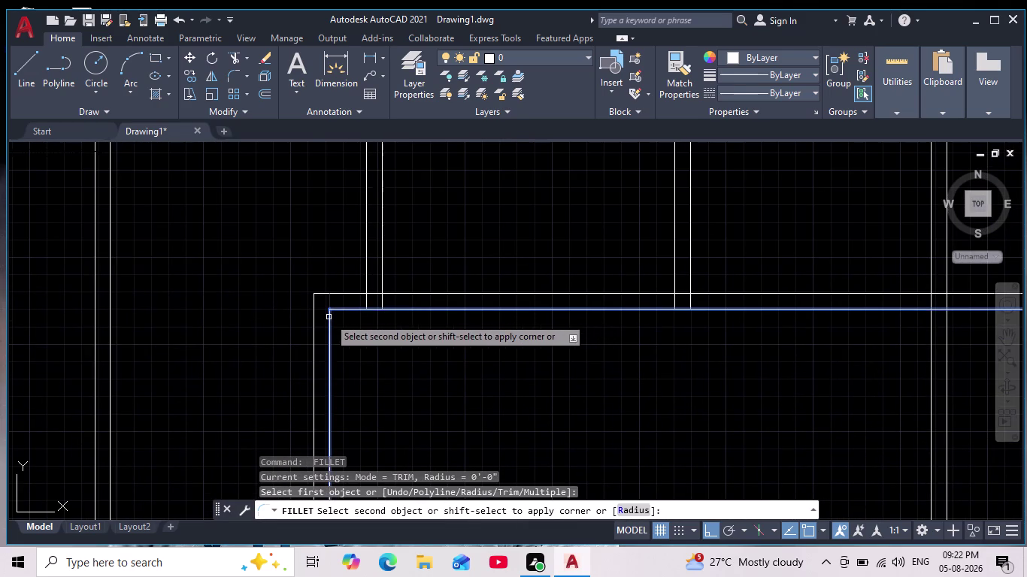
click(329, 317)
Clear pending commands and pan to review the whole projecting room.
key(Escape)
key(Escape)
key(Escape)
scroll(down, 3)
middle_drag(408, 358, 369, 300)
scroll(down, 3)
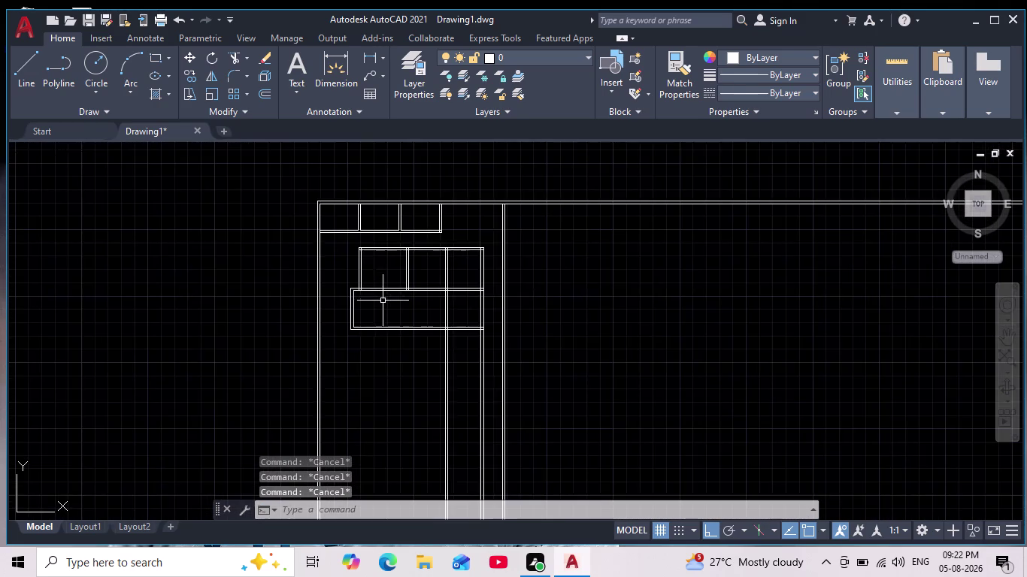
scroll(up, 3)
scroll(up, 3)
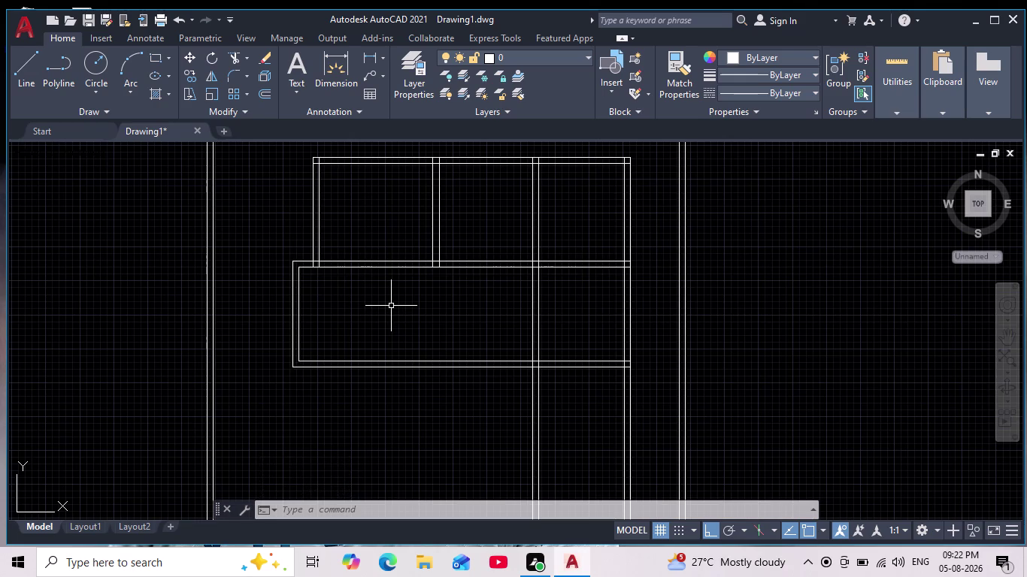
key(Escape)
key(Escape)
key(Escape)
key(Escape)
key(Escape)
key(Escape)
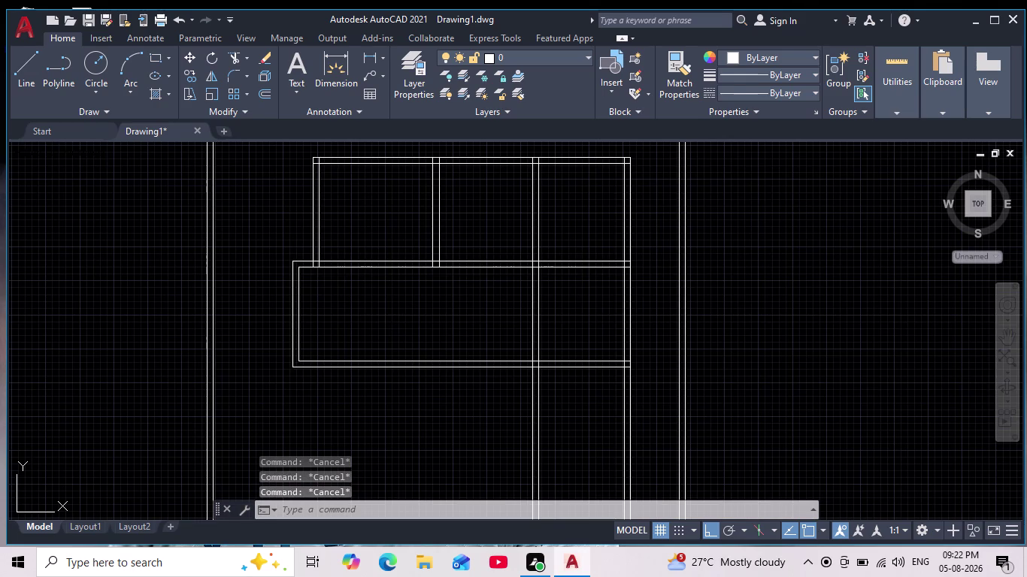
Offset the projecting room's inner left wall 12'3" to the right as a partition line.
key(o)
key(Return)
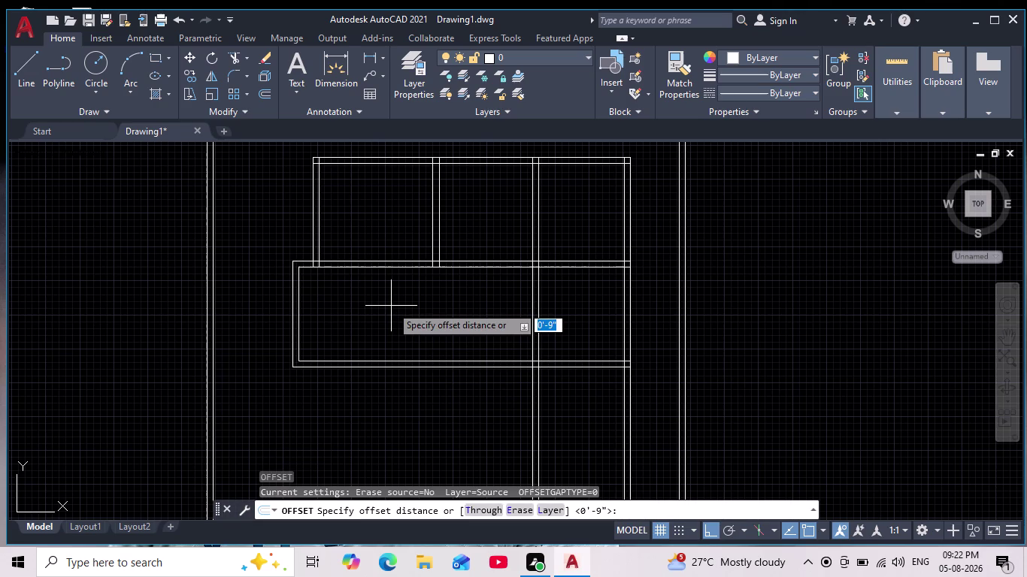
text(12')
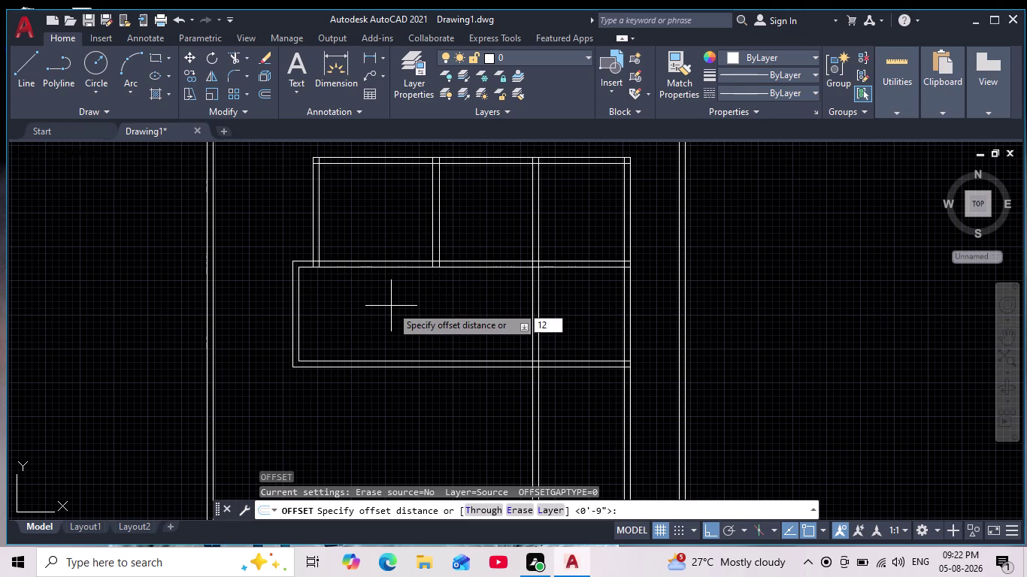
text(3")
key(Return)
scroll(up, 3)
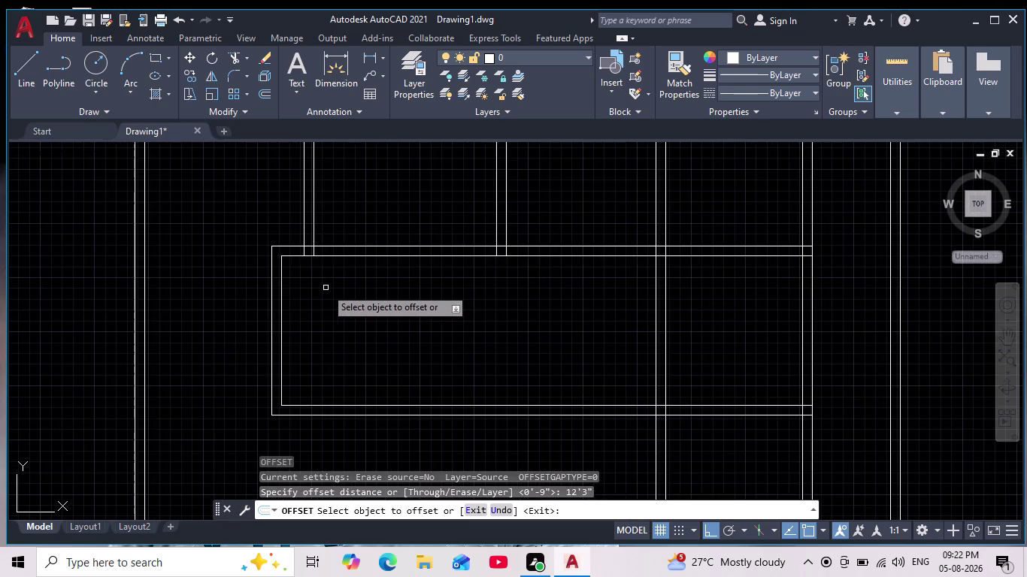
middle_drag(323, 298, 290, 355)
drag(248, 401, 258, 402)
click(424, 405)
key(Return)
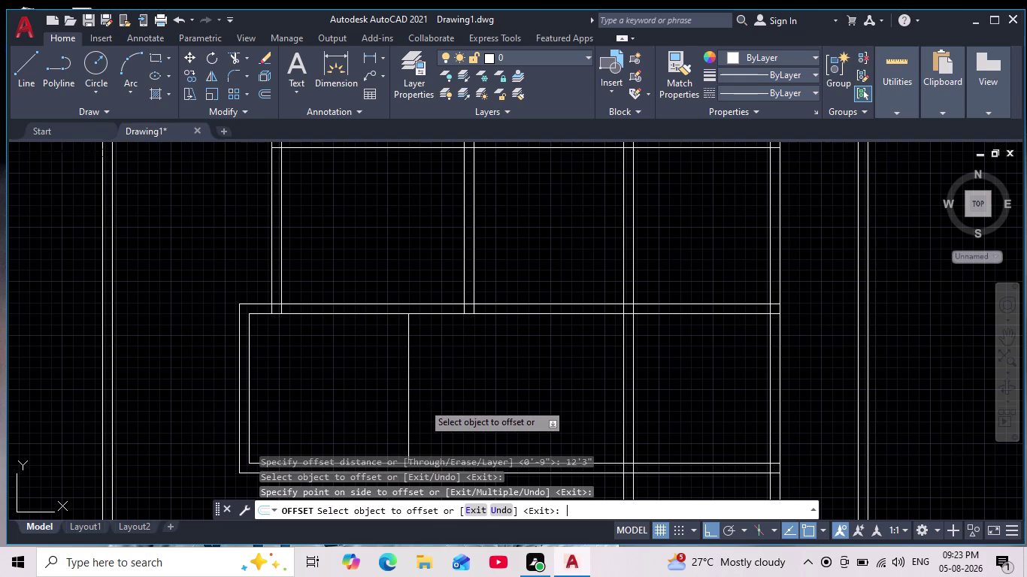
Offset the new partition line 9 inches to the right for its twin.
key(Return)
key(9)
key(Return)
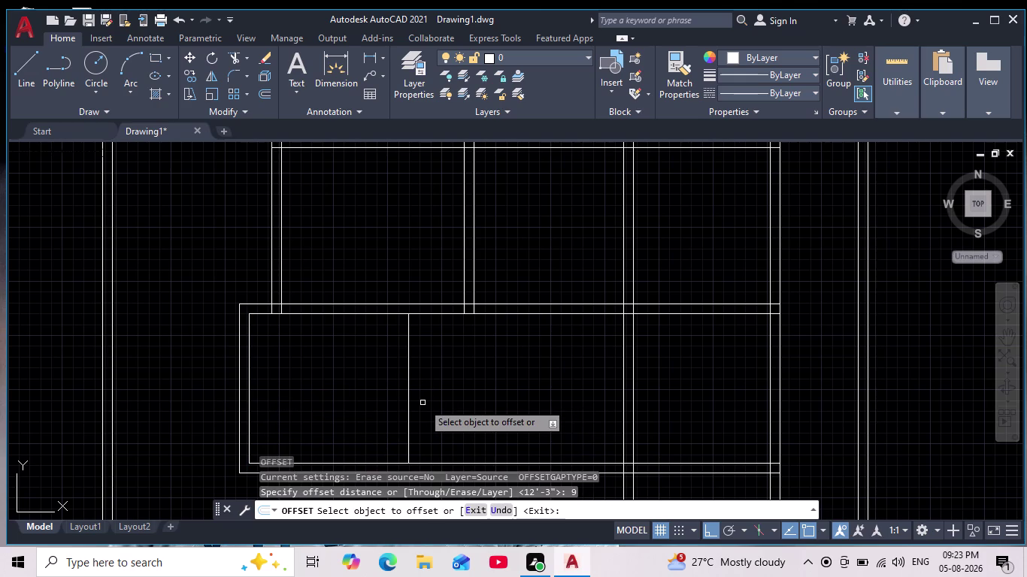
drag(408, 377, 416, 377)
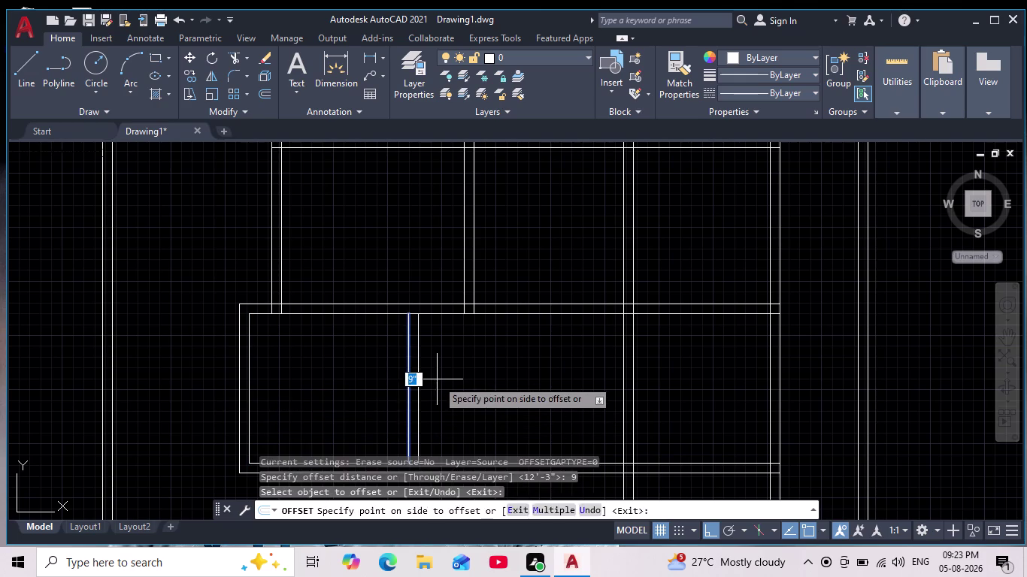
click(443, 380)
scroll(down, 3)
middle_drag(448, 379, 438, 367)
scroll(down, 3)
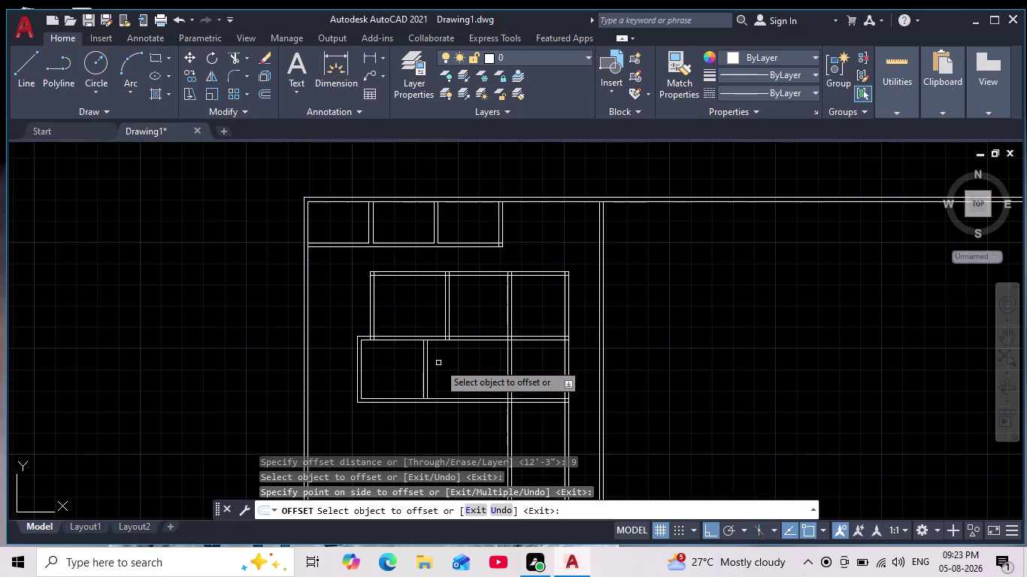
scroll(up, 3)
middle_drag(440, 363, 419, 368)
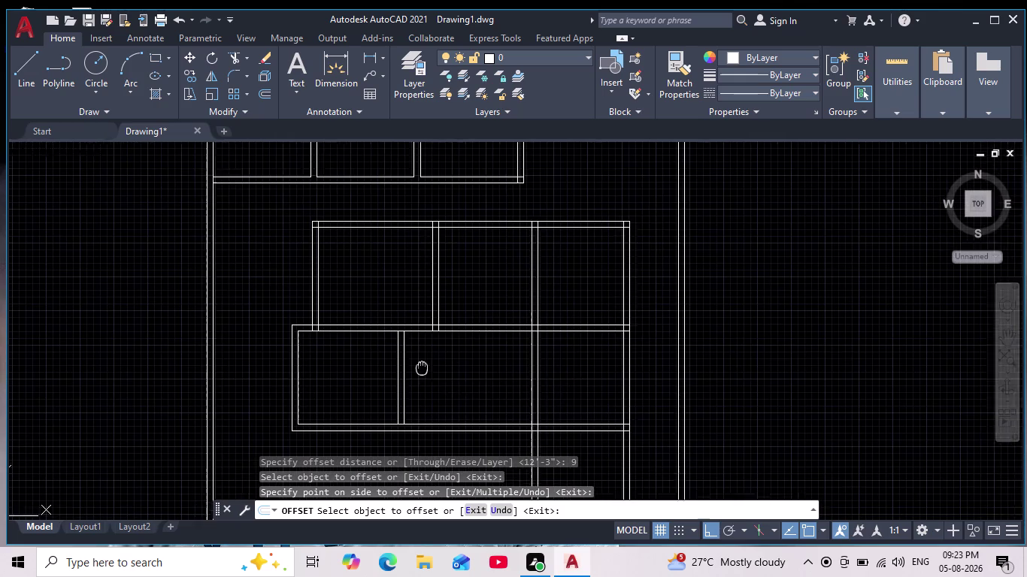
middle_drag(419, 368, 382, 368)
scroll(up, 3)
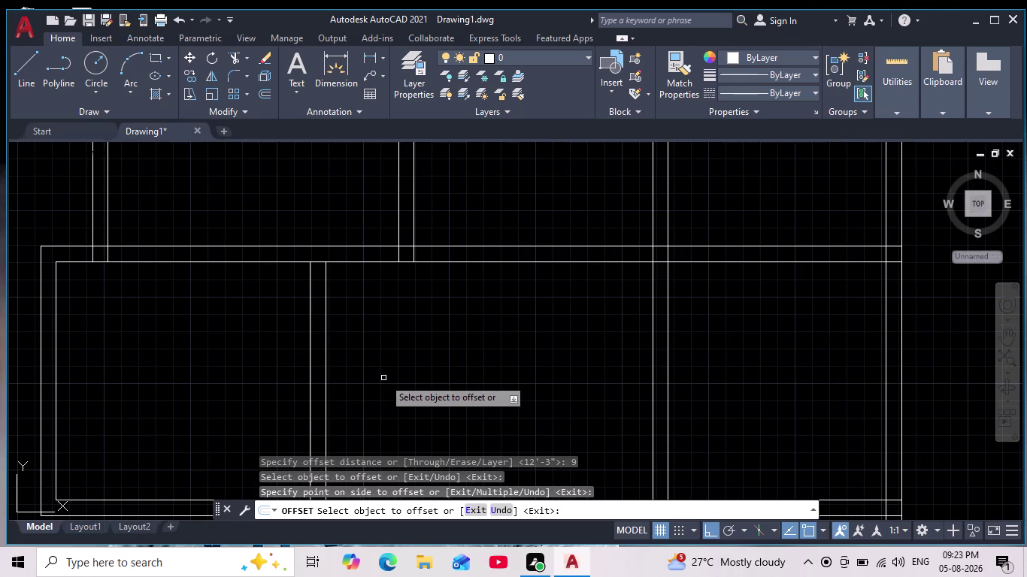
key(Return)
Start a 15'9" offset of the partition line, then cancel it without placing a copy.
key(Return)
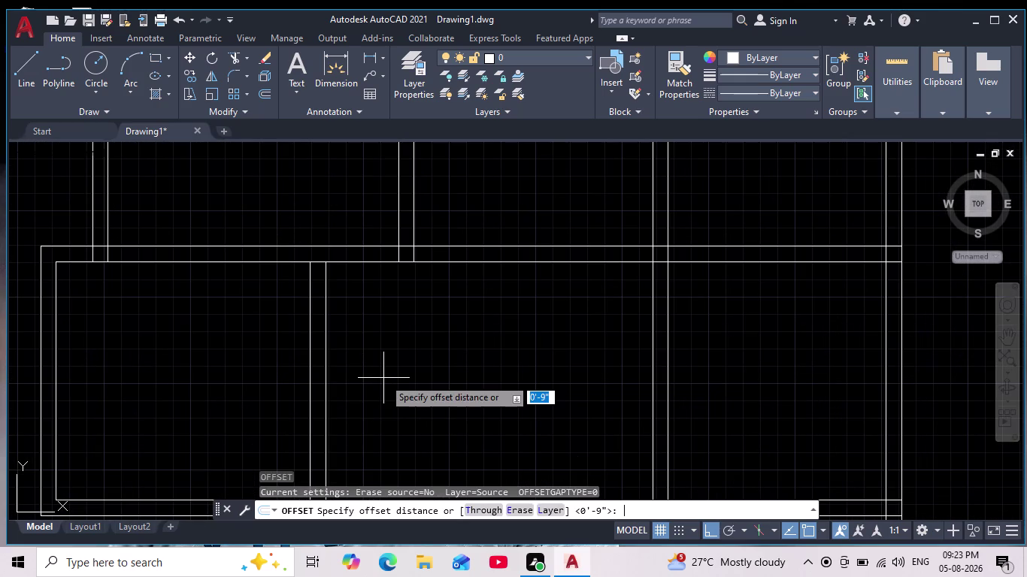
text(1)
text(5'9")
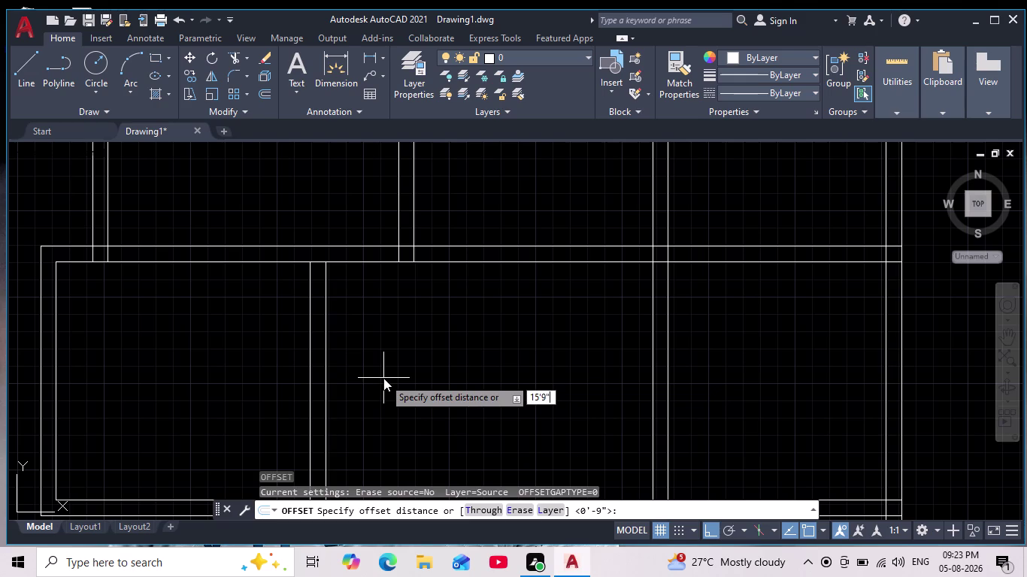
key(Return)
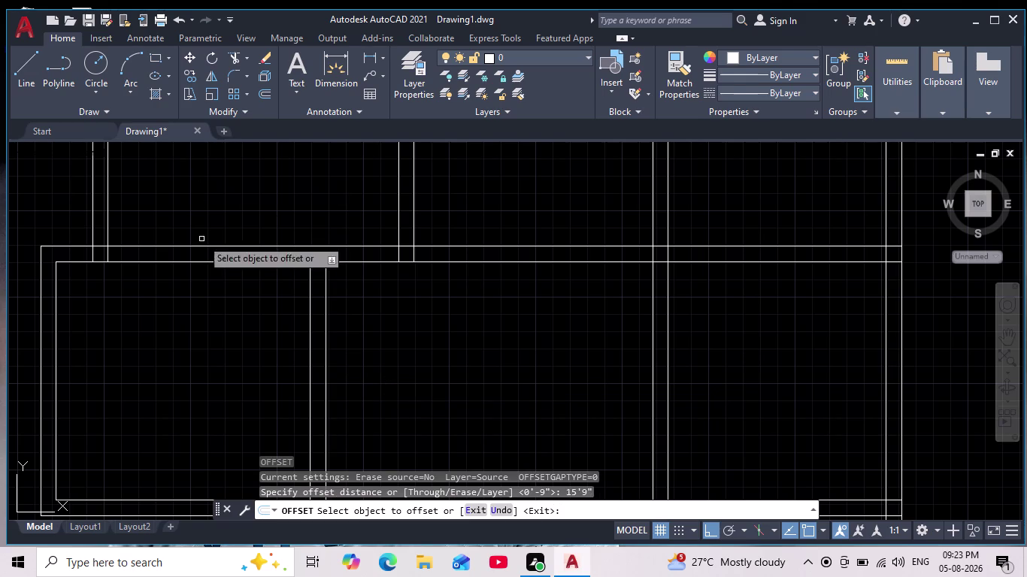
click(323, 384)
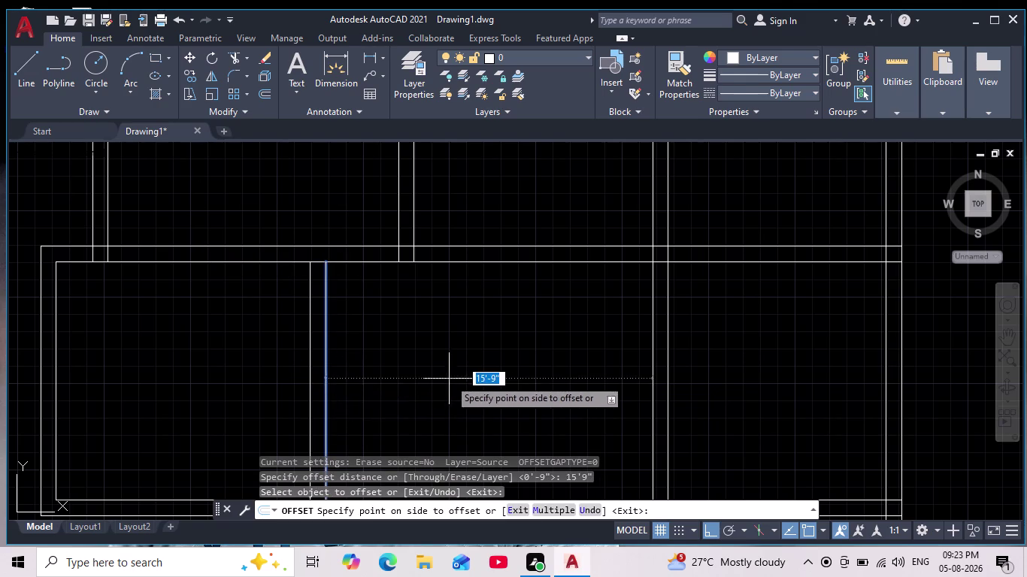
scroll(down, 3)
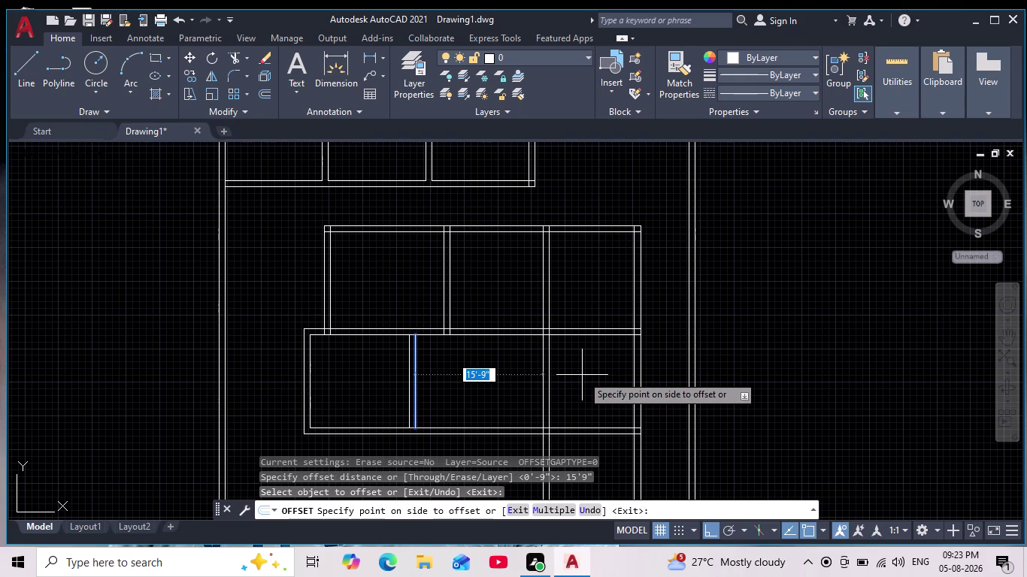
key(Escape)
Zoom and pan the view to the bottom-left corner of the plan's bottom wall.
scroll(down, 3)
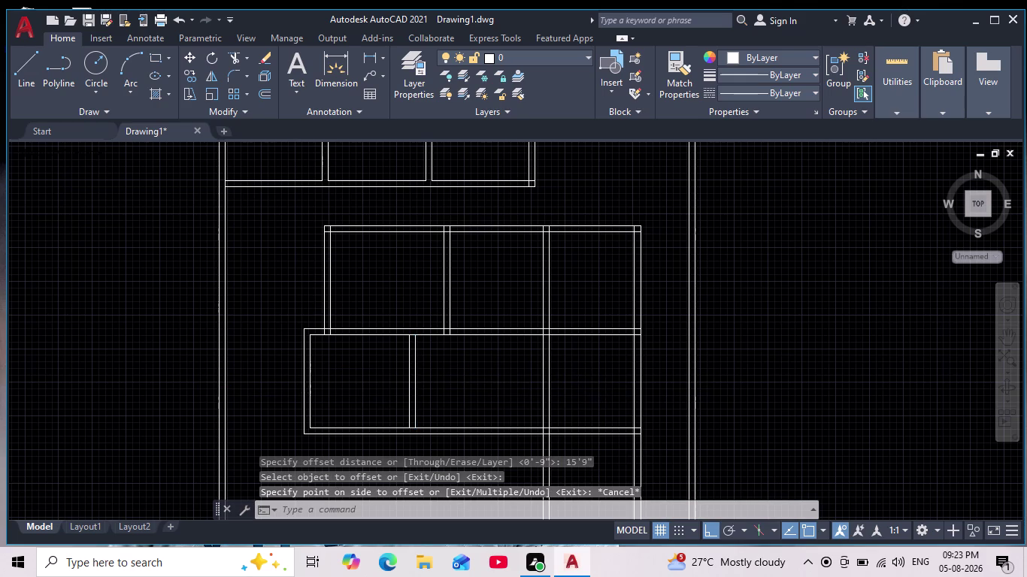
scroll(up, 3)
middle_drag(494, 390, 456, 347)
scroll(down, 3)
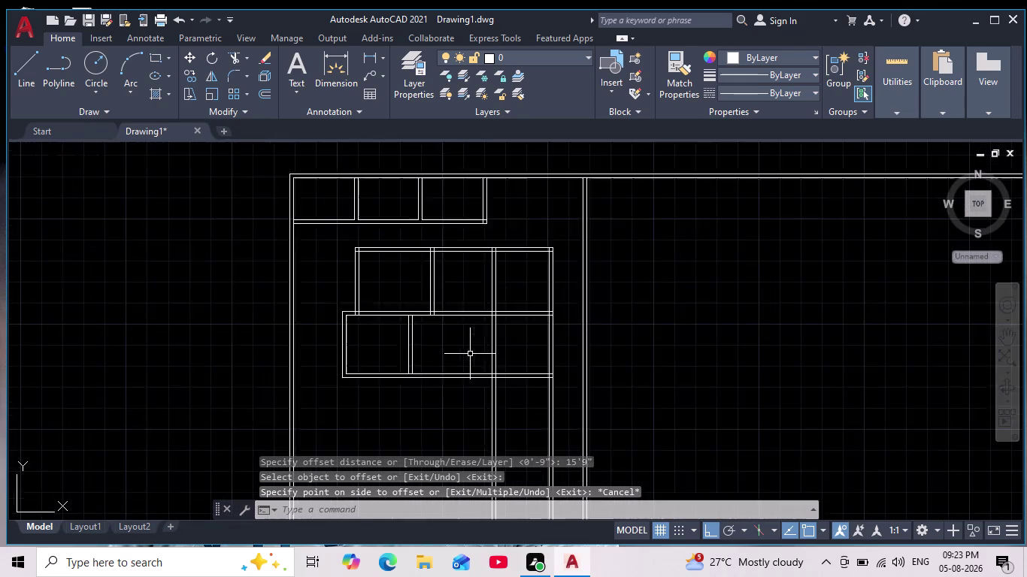
scroll(down, 3)
scroll(up, 3)
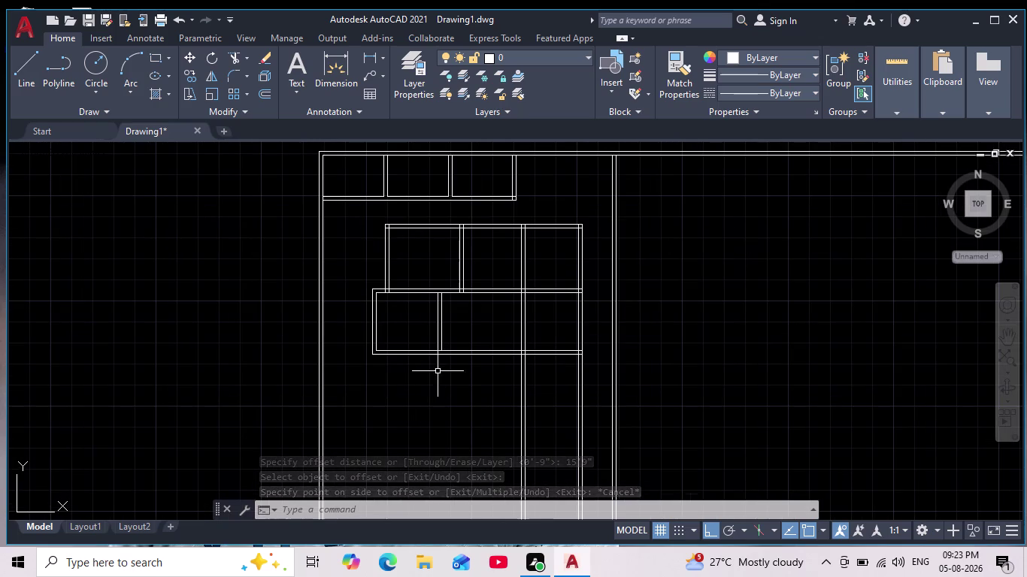
middle_drag(429, 368, 389, 352)
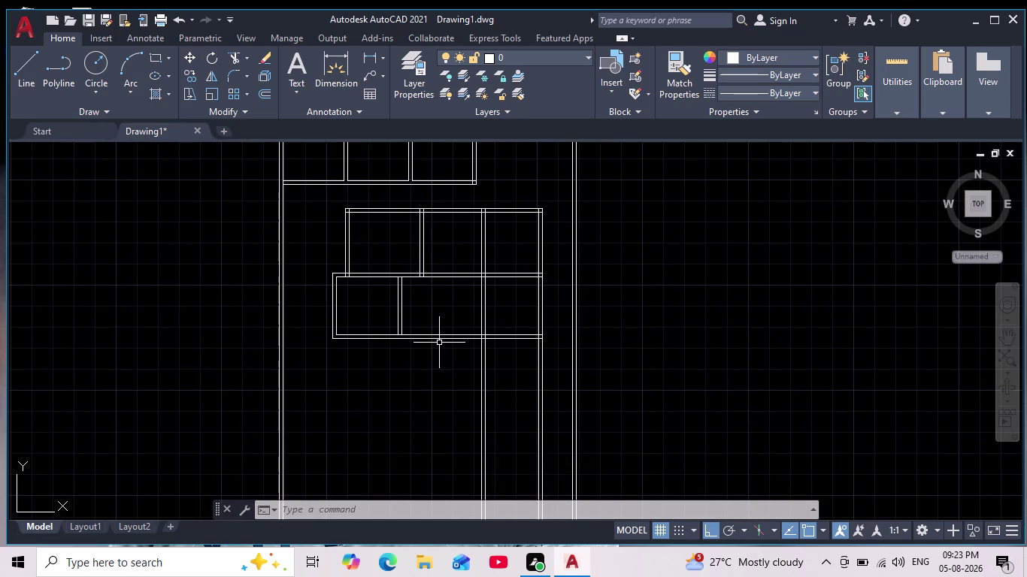
scroll(up, 3)
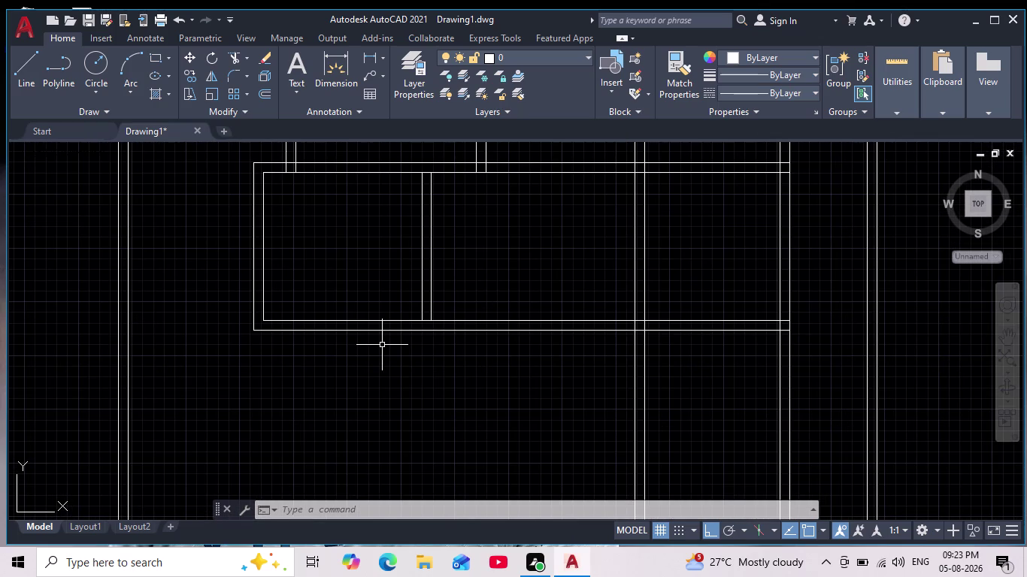
middle_drag(382, 354, 384, 377)
scroll(up, 3)
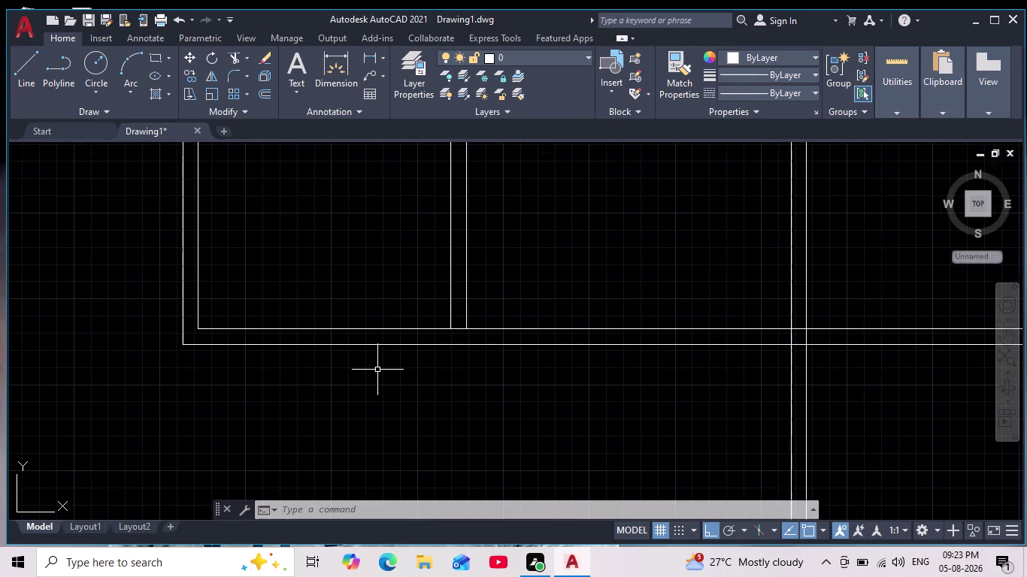
middle_drag(377, 370, 397, 388)
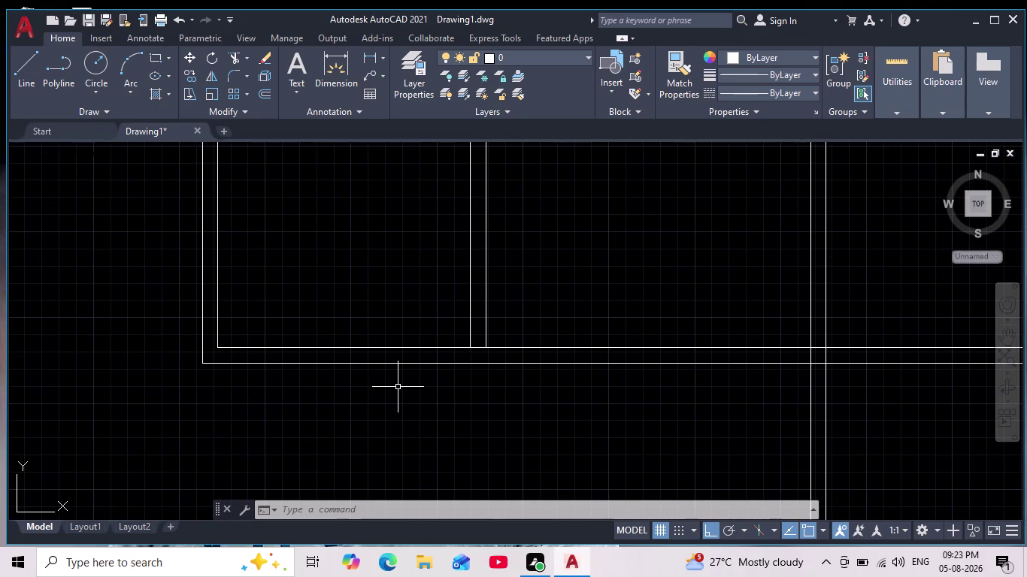
Try a 3' offset of the bottom outer wall line, then cancel it without a copy.
key(o)
key(Return)
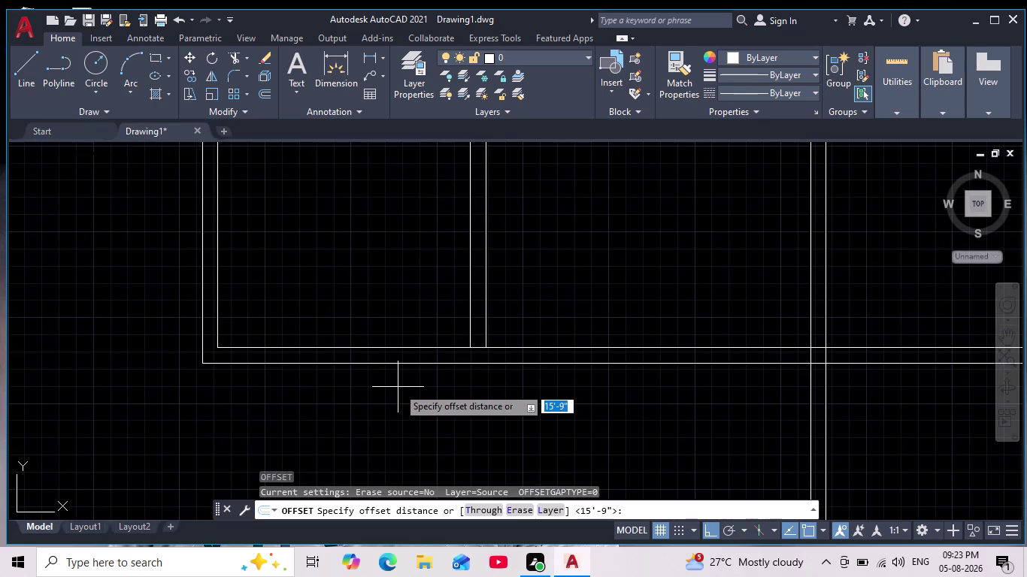
key(3)
key(apostrophe)
key(Return)
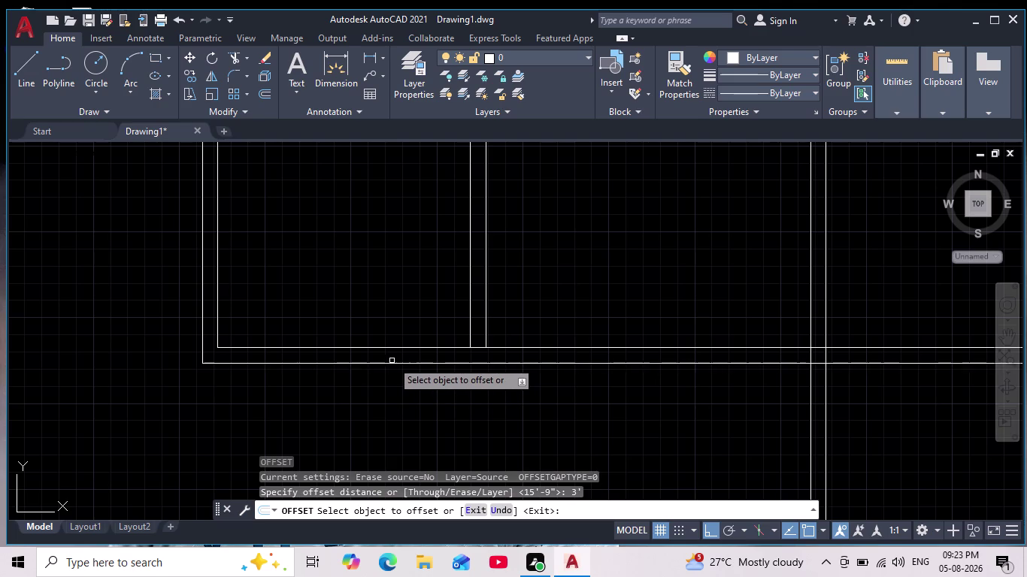
scroll(down, 3)
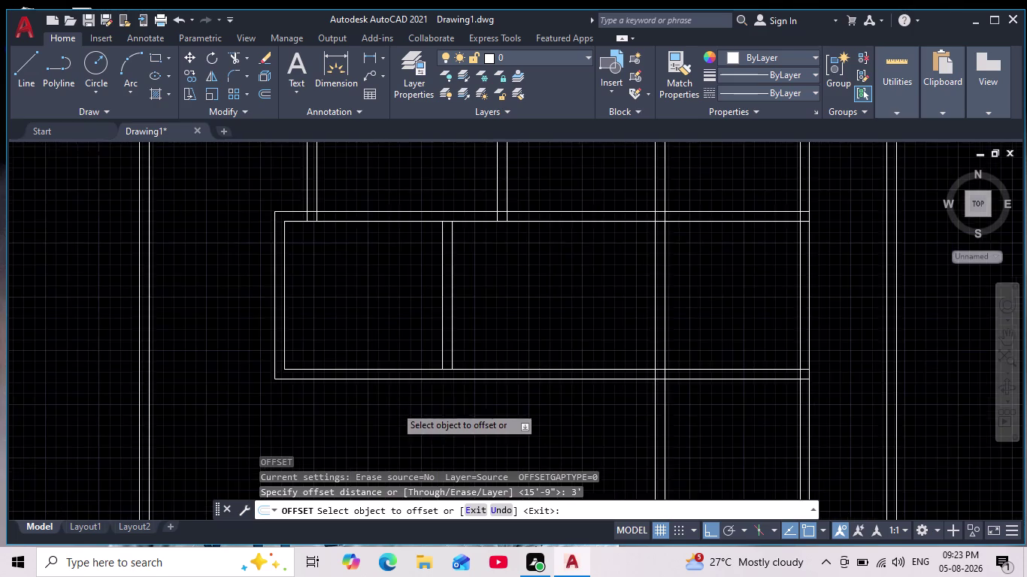
middle_drag(395, 407, 404, 369)
scroll(up, 3)
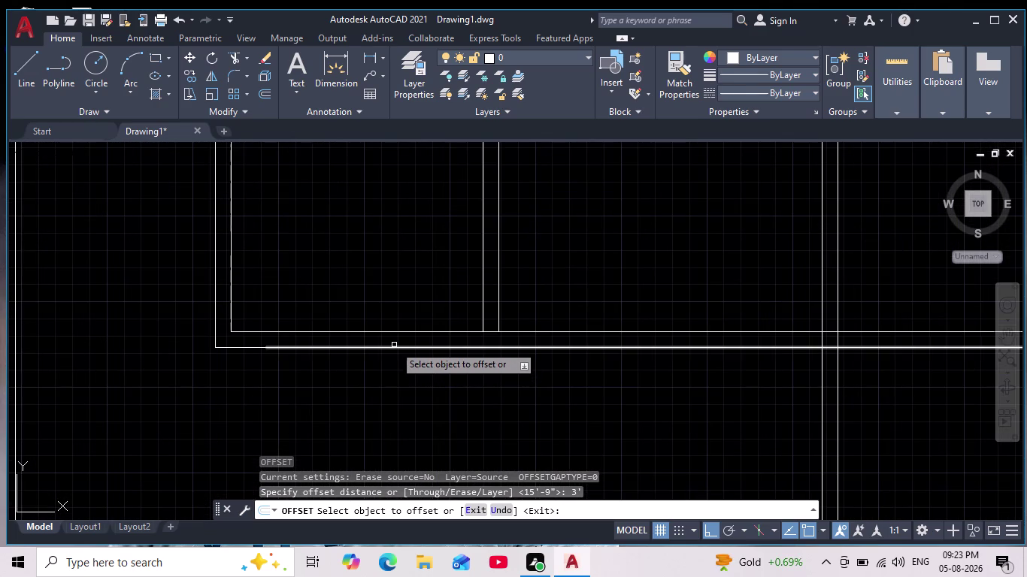
click(394, 345)
click(395, 349)
scroll(down, 3)
middle_drag(388, 392, 389, 387)
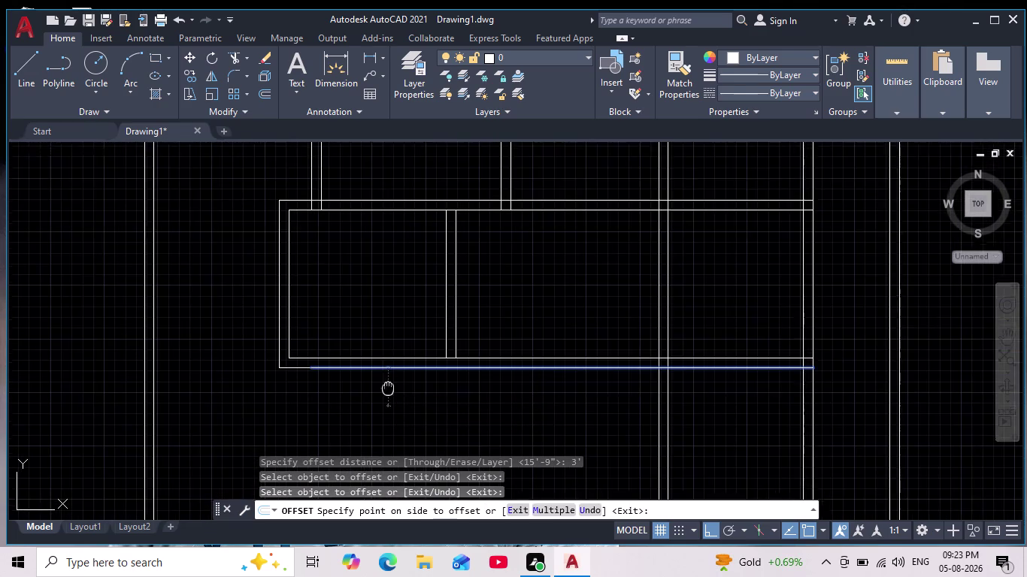
middle_drag(388, 387, 394, 353)
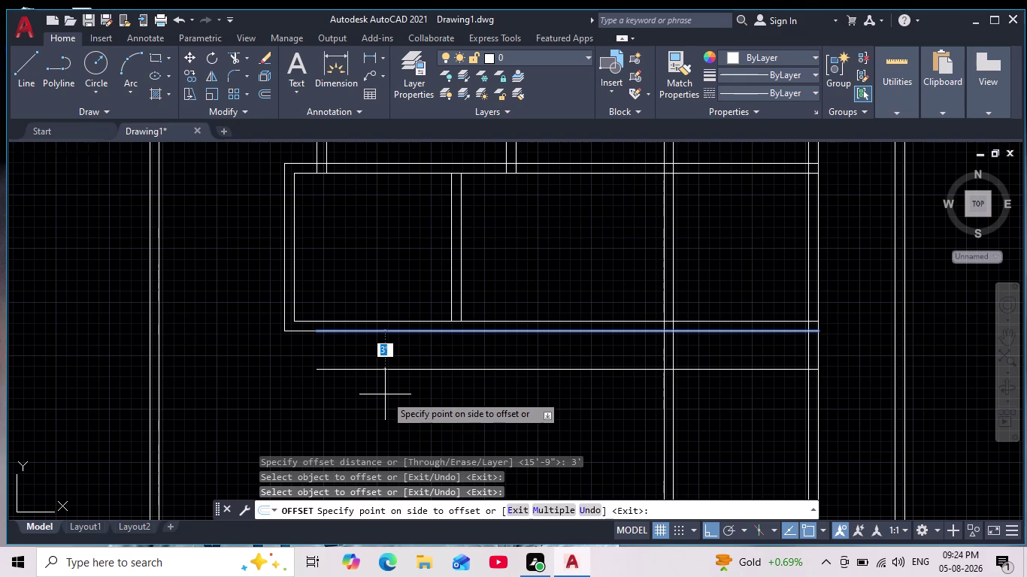
key(Escape)
Join the two bottom outer wall line pieces with J into a single line.
scroll(up, 3)
drag(343, 318, 333, 316)
click(157, 352)
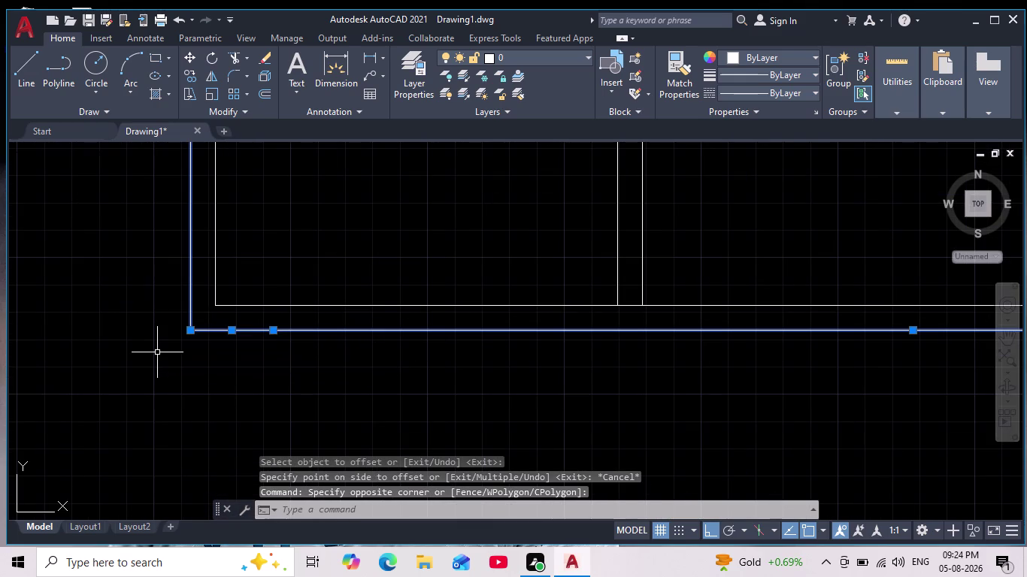
scroll(down, 3)
key(Escape)
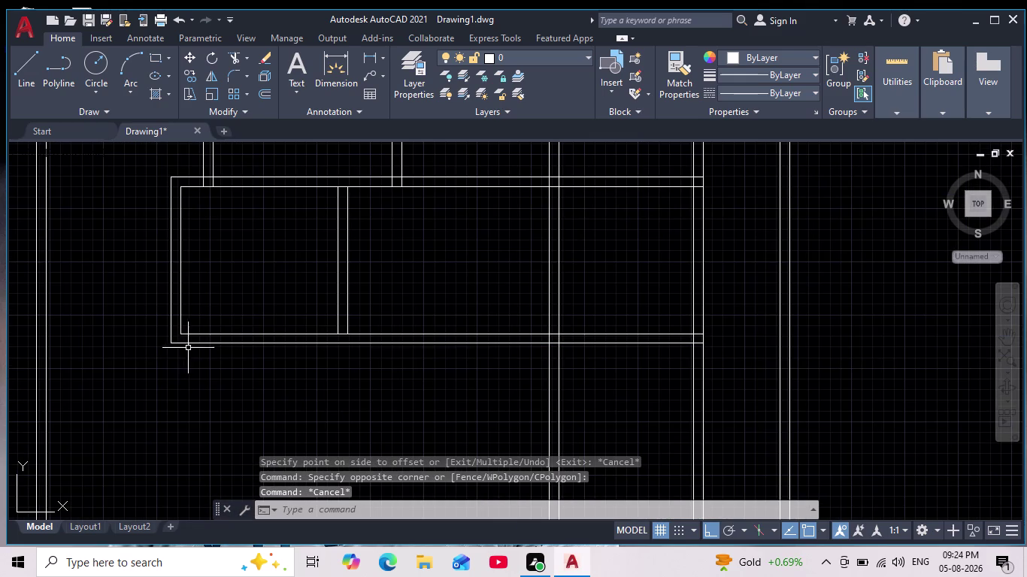
click(215, 345)
click(177, 344)
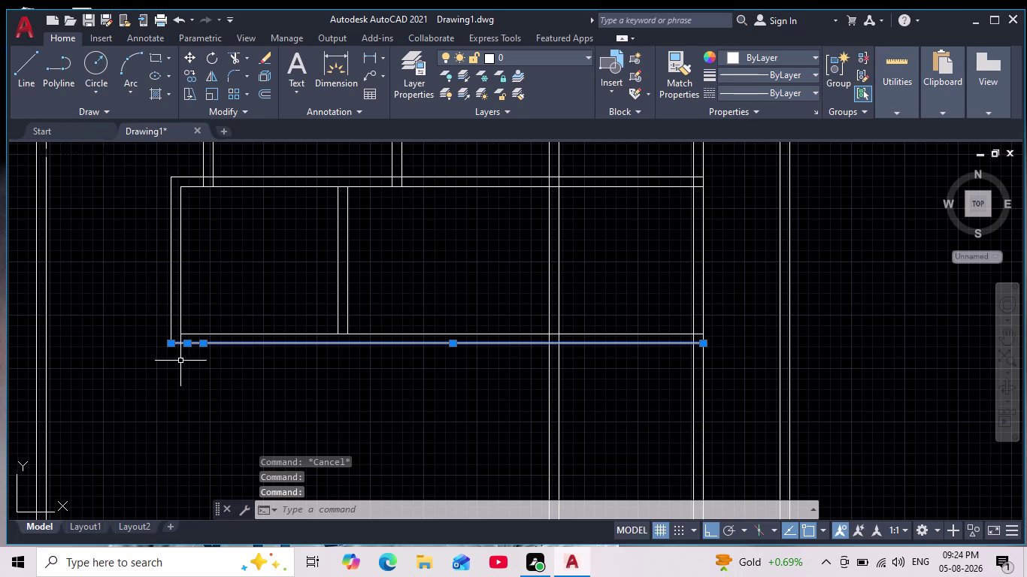
key(j)
key(Return)
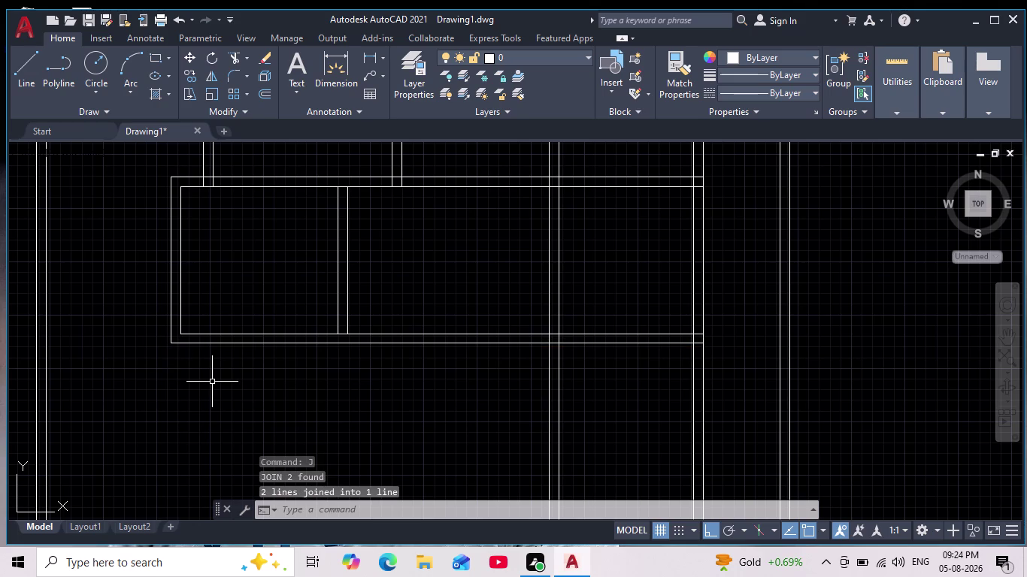
key(o)
key(Return)
Offset the joined bottom wall line 3' downward.
text(3')
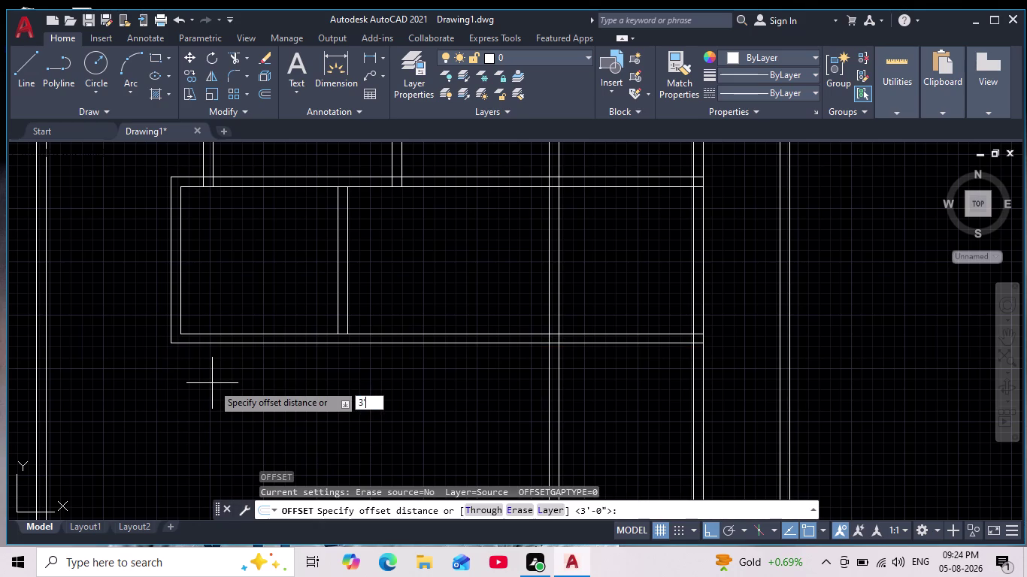
key(Return)
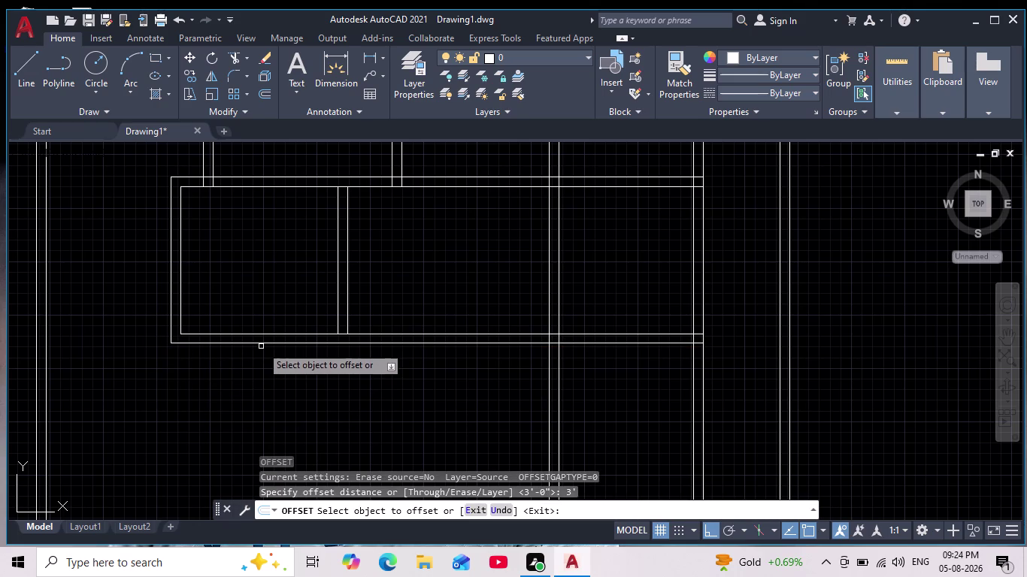
click(261, 344)
click(243, 396)
scroll(down, 3)
middle_drag(239, 400, 273, 370)
scroll(up, 3)
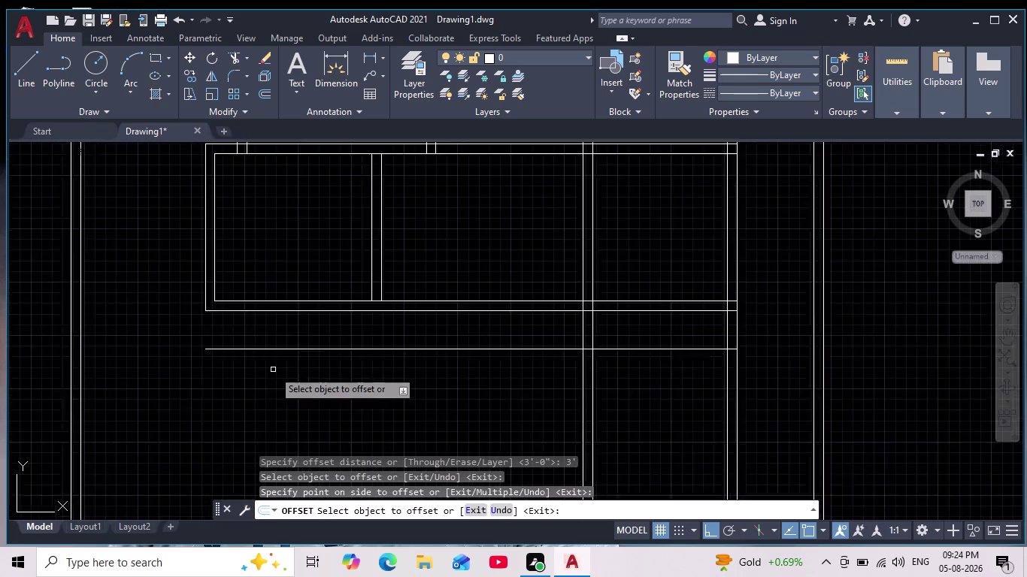
scroll(up, 3)
key(Return)
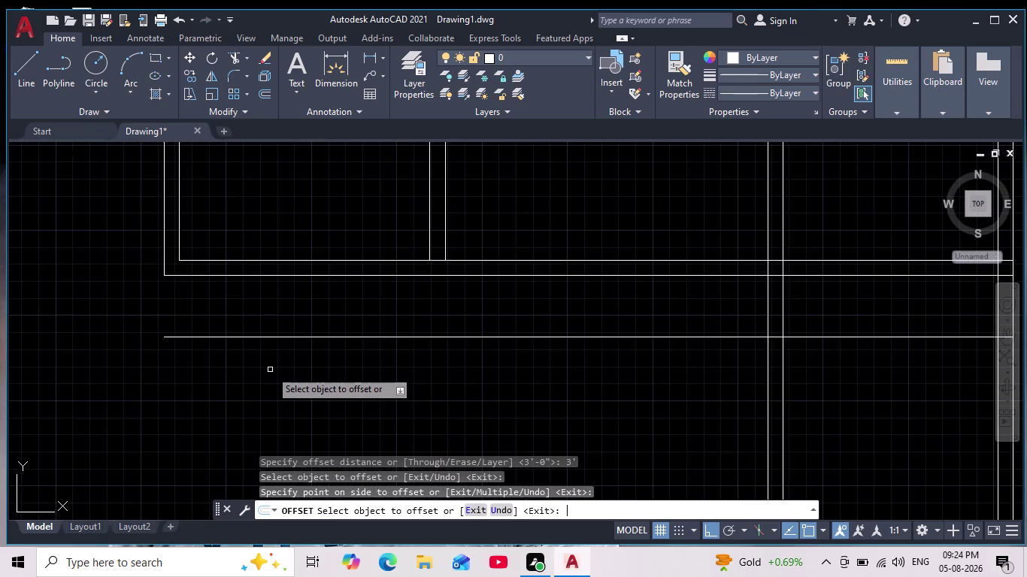
Offset the new 3' line 4.5 inches just below it.
key(Return)
text(4.)
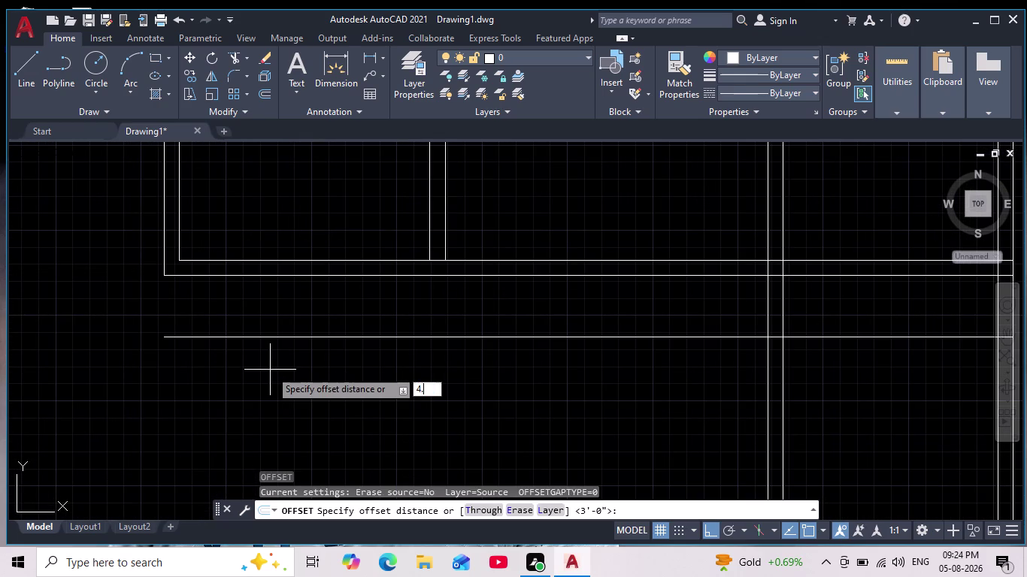
text(5)
key(shift+quotedbl)
key(Return)
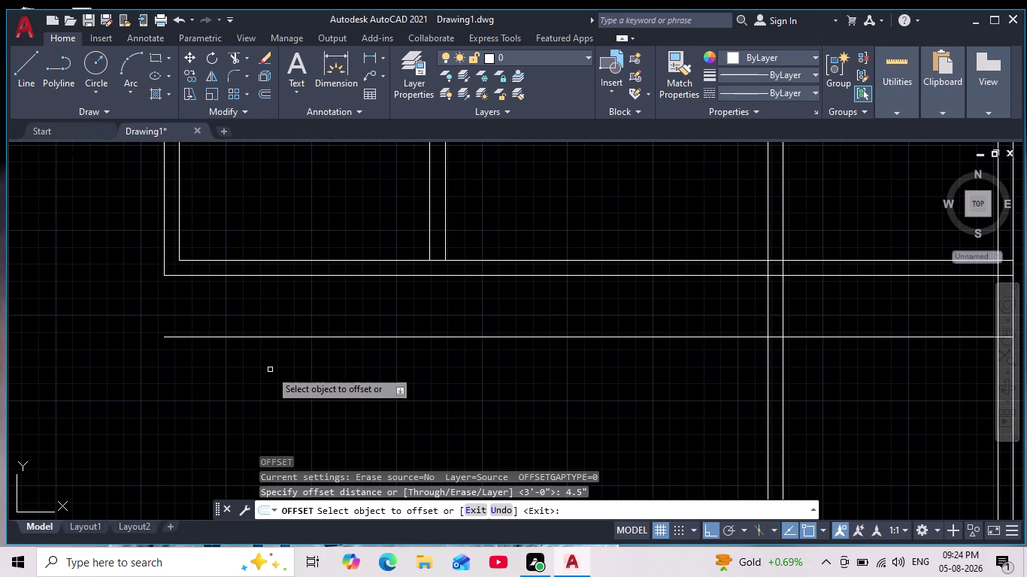
click(288, 337)
click(279, 370)
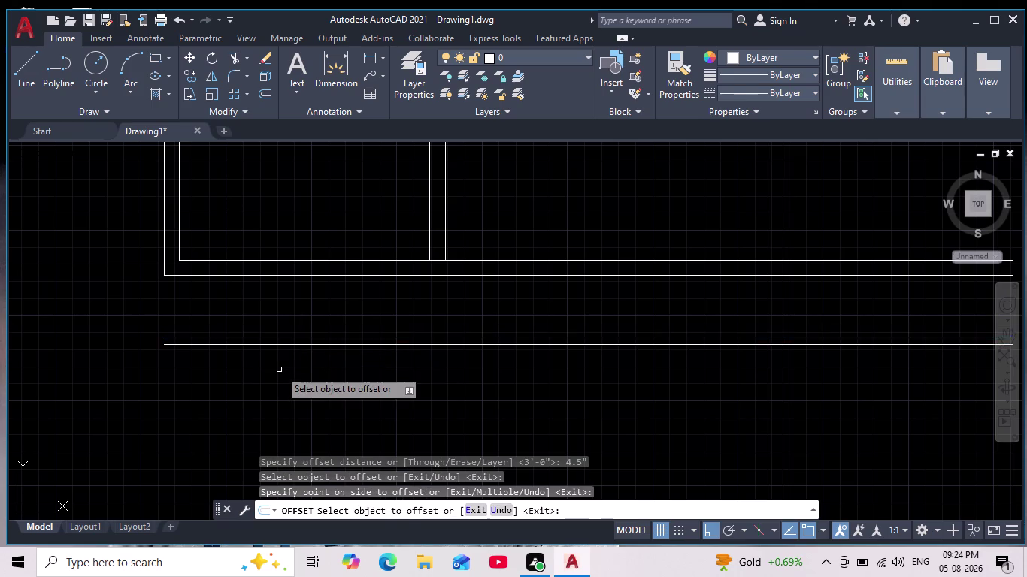
scroll(down, 3)
scroll(up, 3)
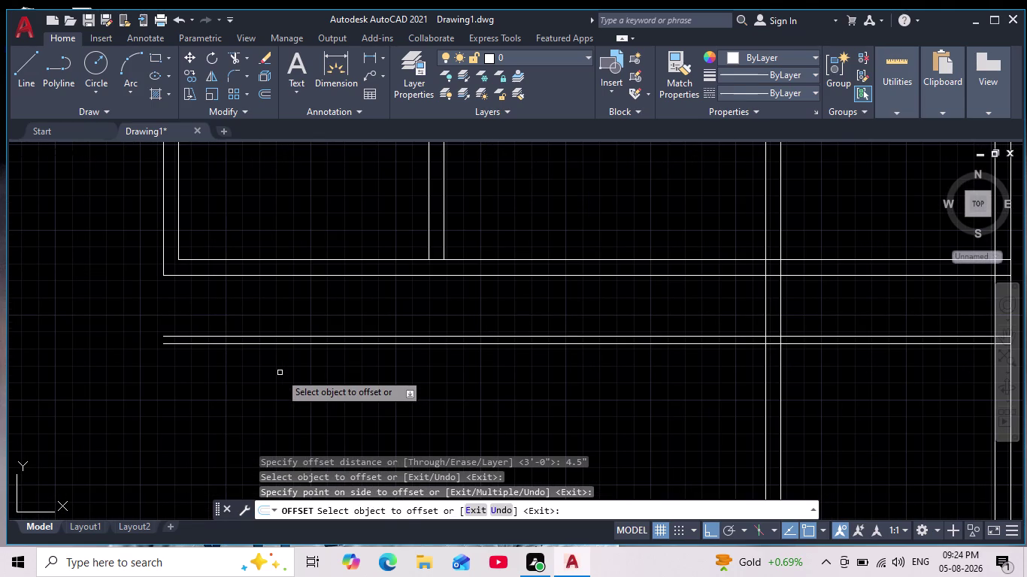
key(Return)
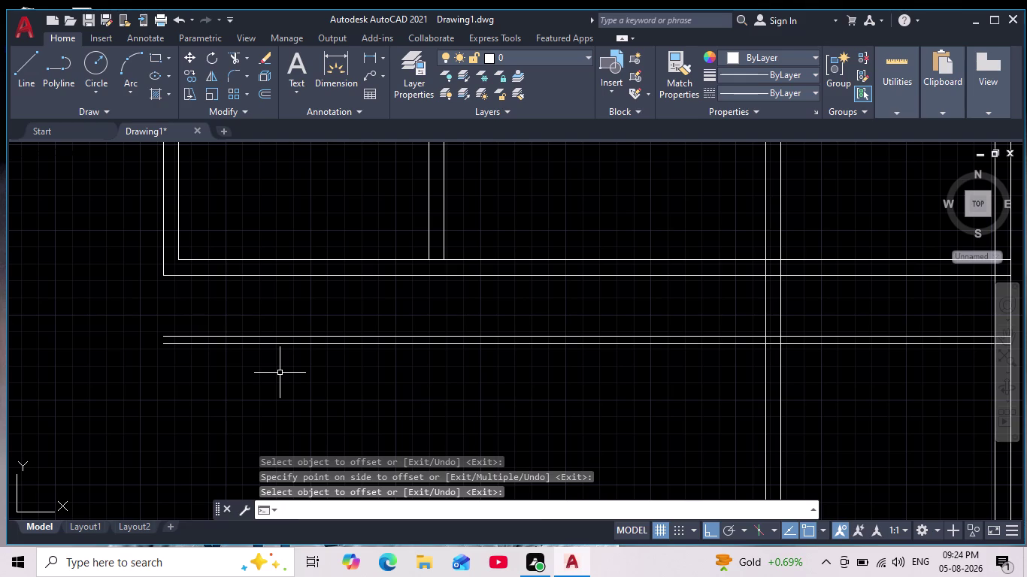
Offset the lower new line 6'4.5" further down as a horizontal partition line.
key(Return)
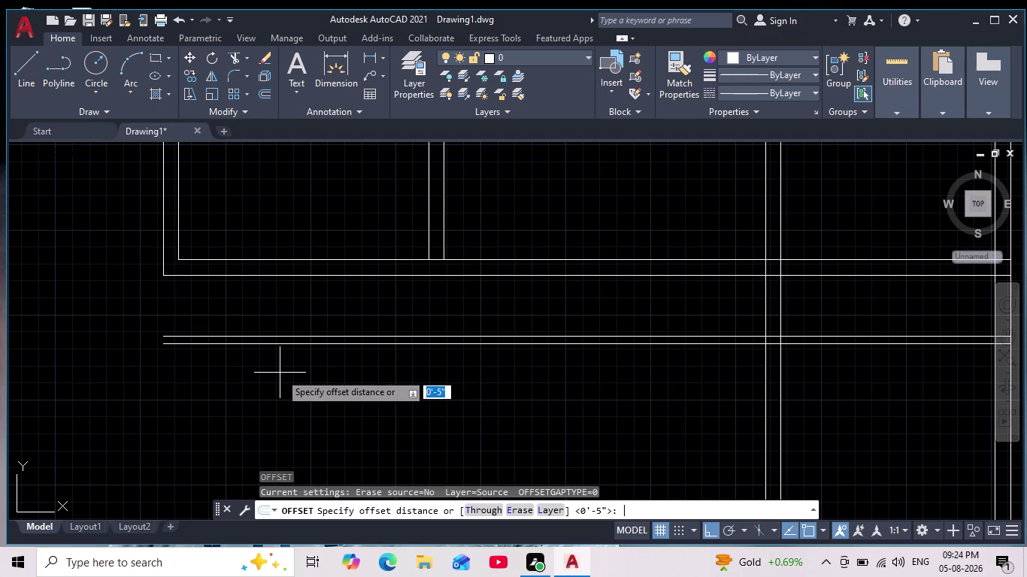
text(6')
text(4)
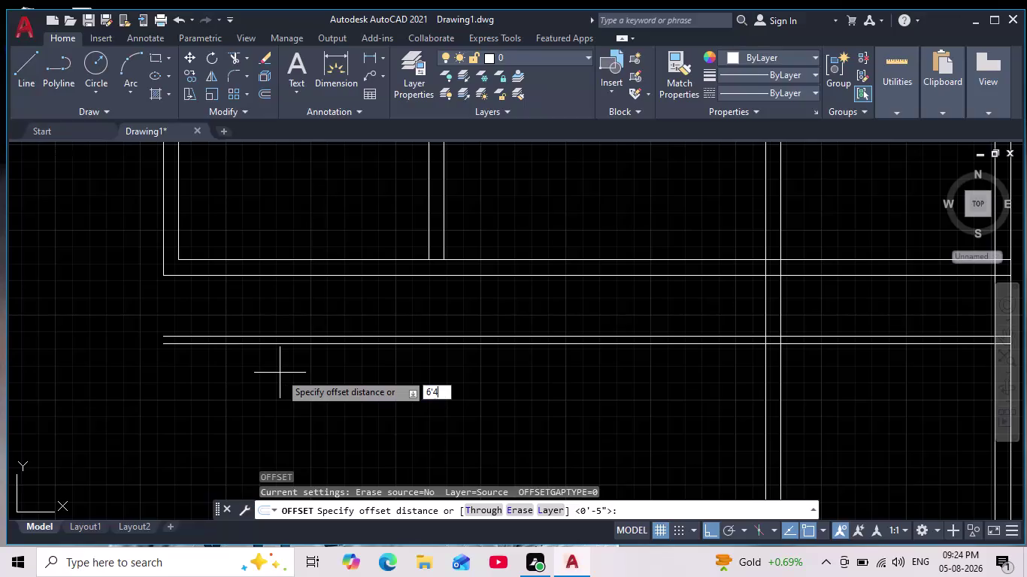
text(.5")
key(Return)
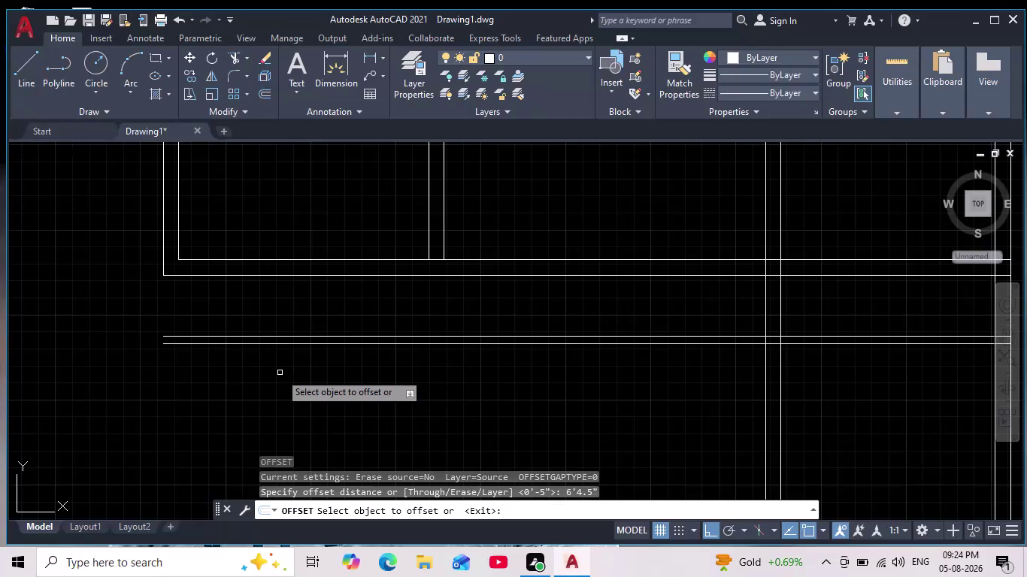
click(307, 344)
click(306, 408)
middle_drag(307, 410, 322, 327)
scroll(down, 3)
scroll(up, 3)
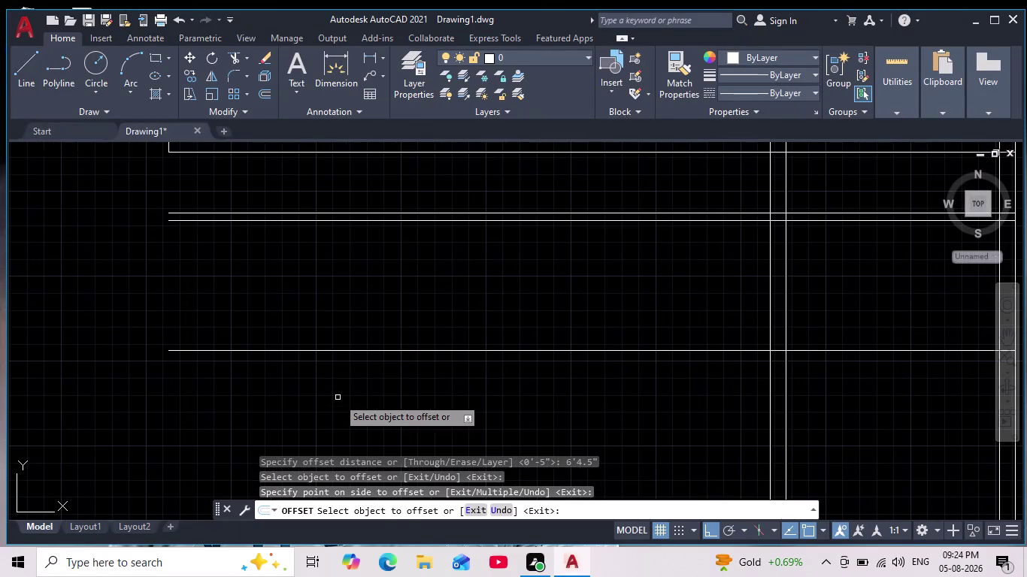
key(Return)
Add a 9-inch twin below the horizontal partition line.
key(Return)
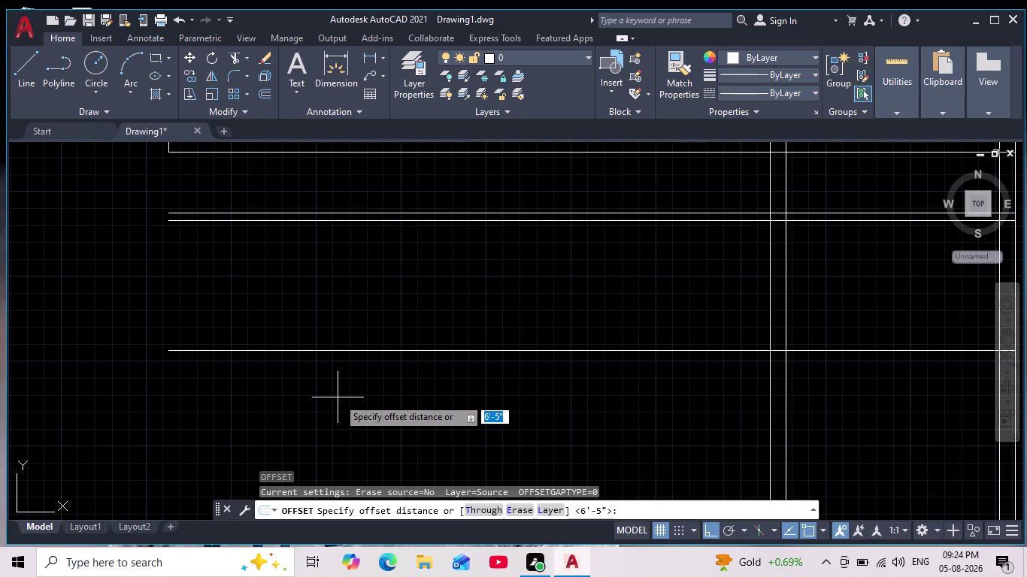
key(9)
key(Return)
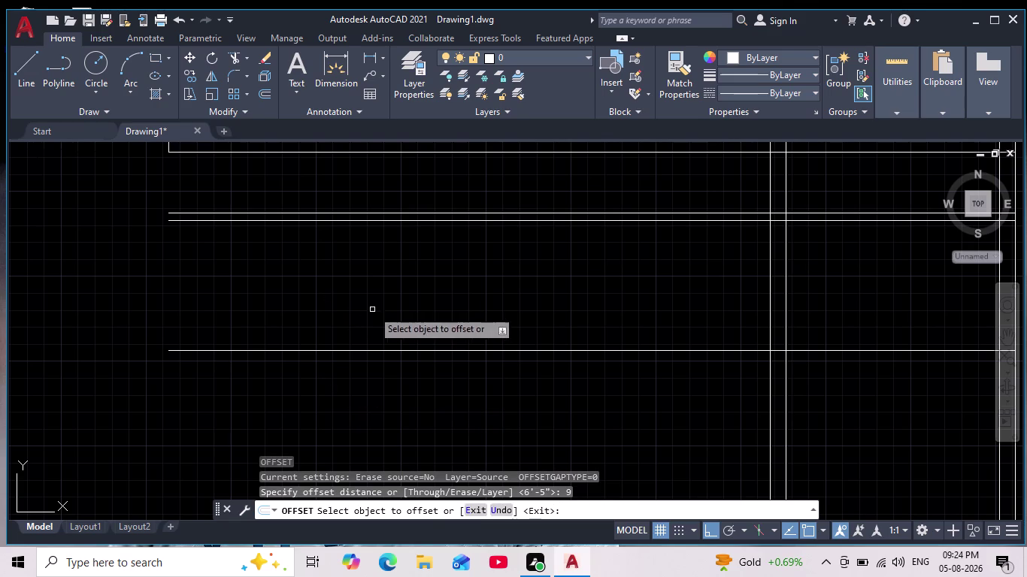
click(342, 351)
click(336, 413)
scroll(down, 3)
middle_drag(334, 418, 332, 344)
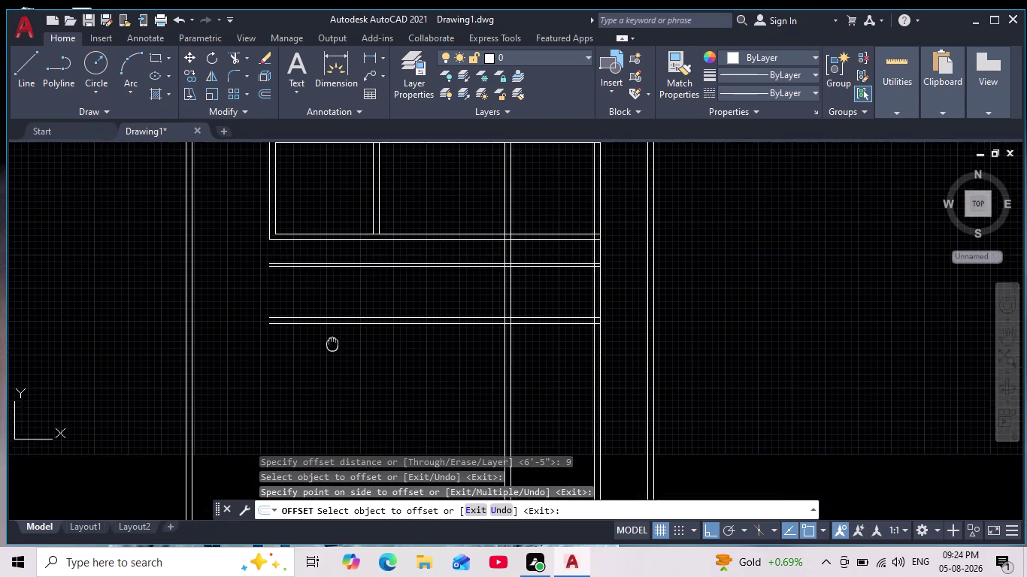
middle_drag(332, 344, 335, 343)
scroll(up, 3)
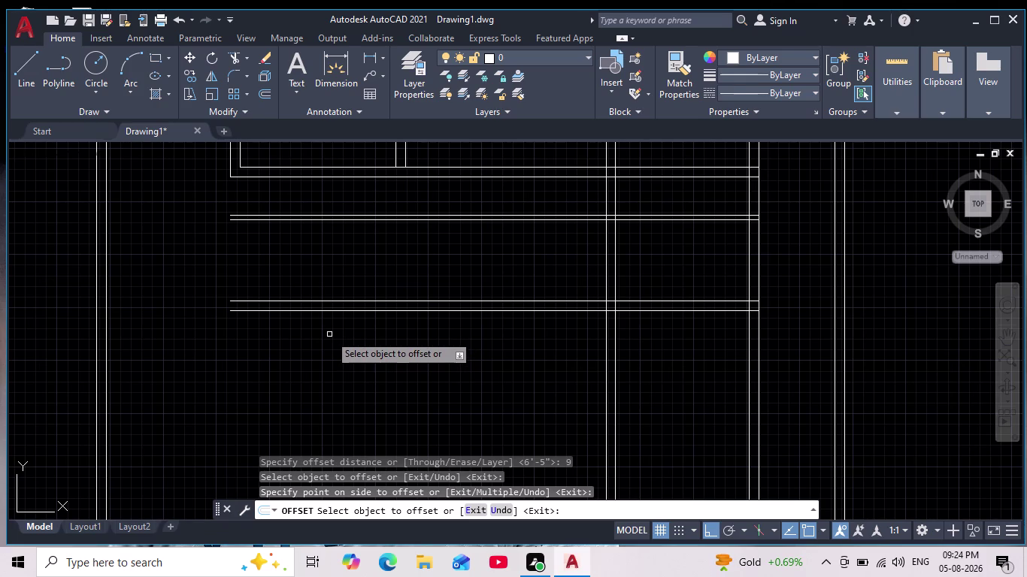
Offset the lower partition line 12' downward.
key(Return)
key(Return)
key(1)
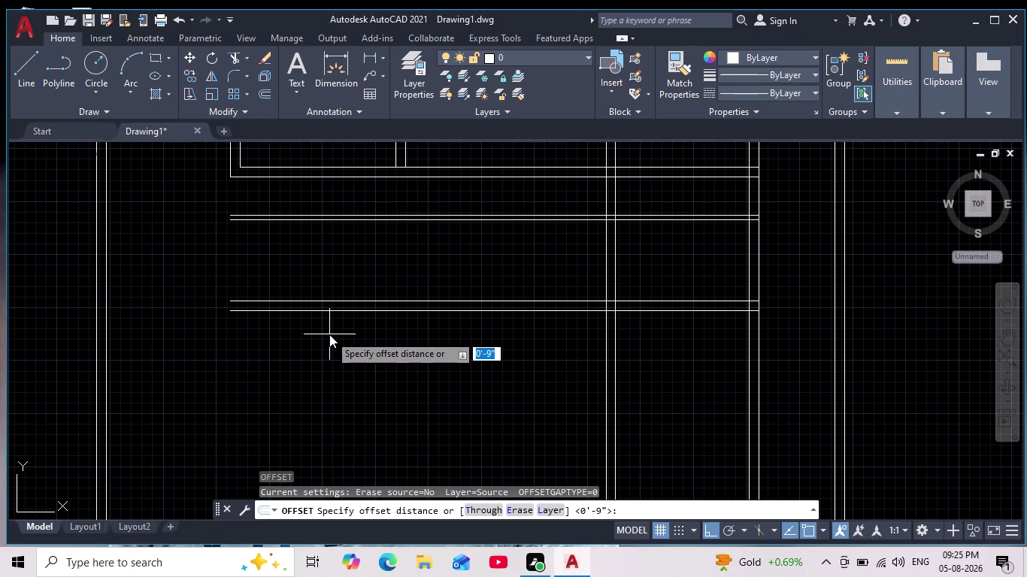
text(2")
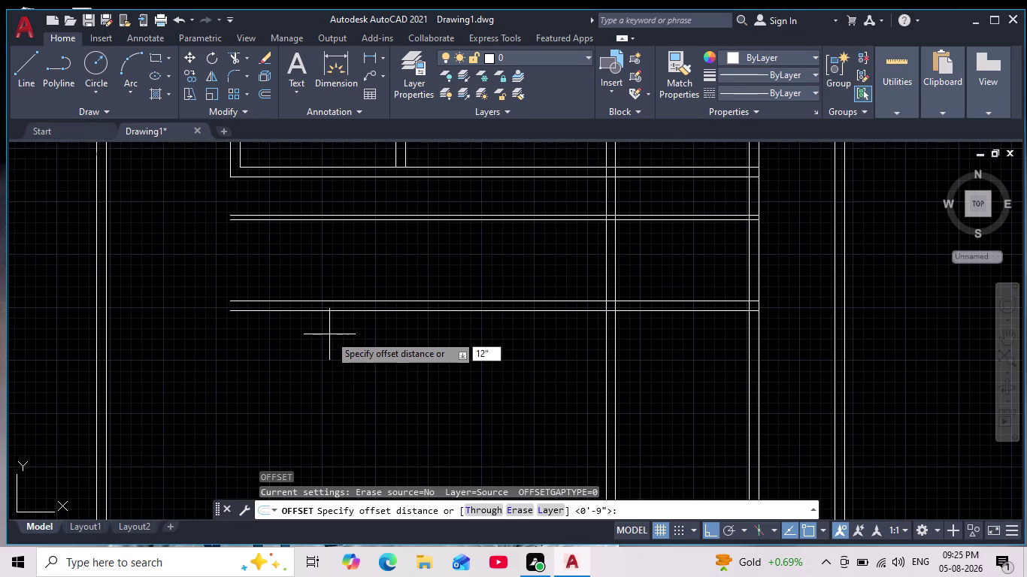
key(BackSpace)
key(apostrophe)
key(Return)
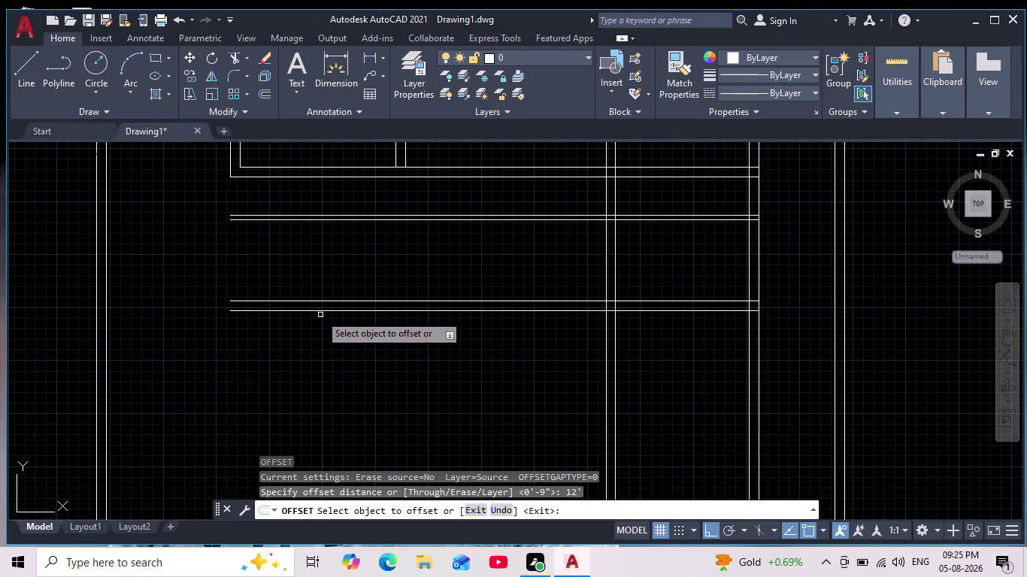
click(317, 307)
click(310, 313)
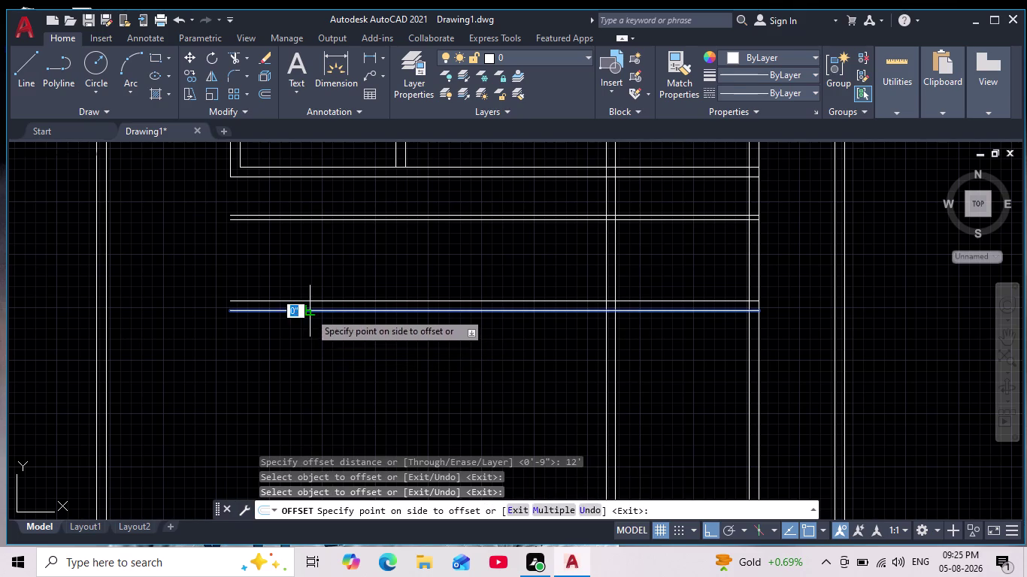
click(298, 381)
scroll(down, 3)
middle_drag(316, 372, 336, 310)
scroll(up, 3)
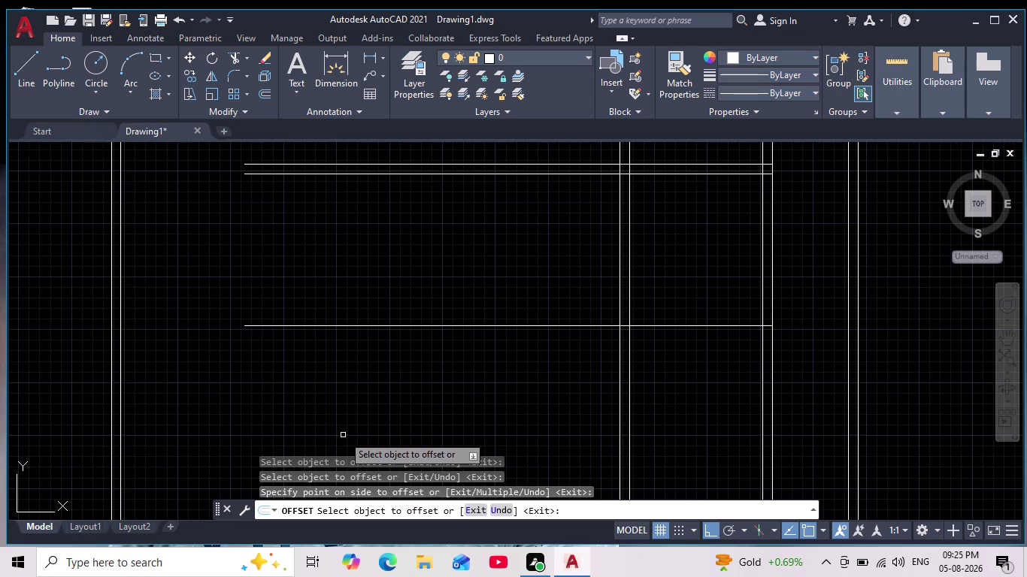
key(Return)
Offset the new line 9 inches to form the second line of the partition.
key(Return)
key(9)
key(Return)
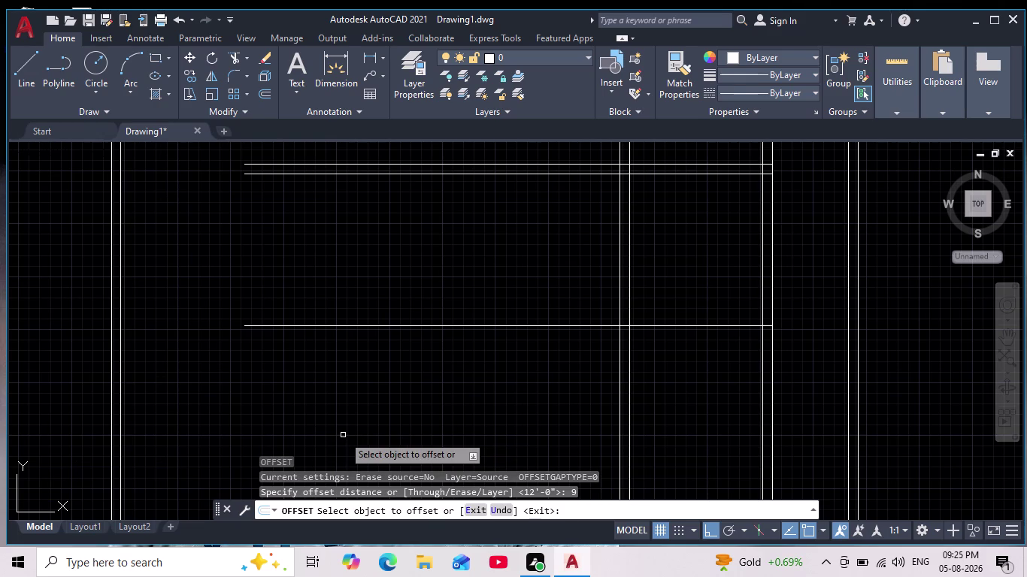
click(352, 327)
click(346, 387)
scroll(down, 3)
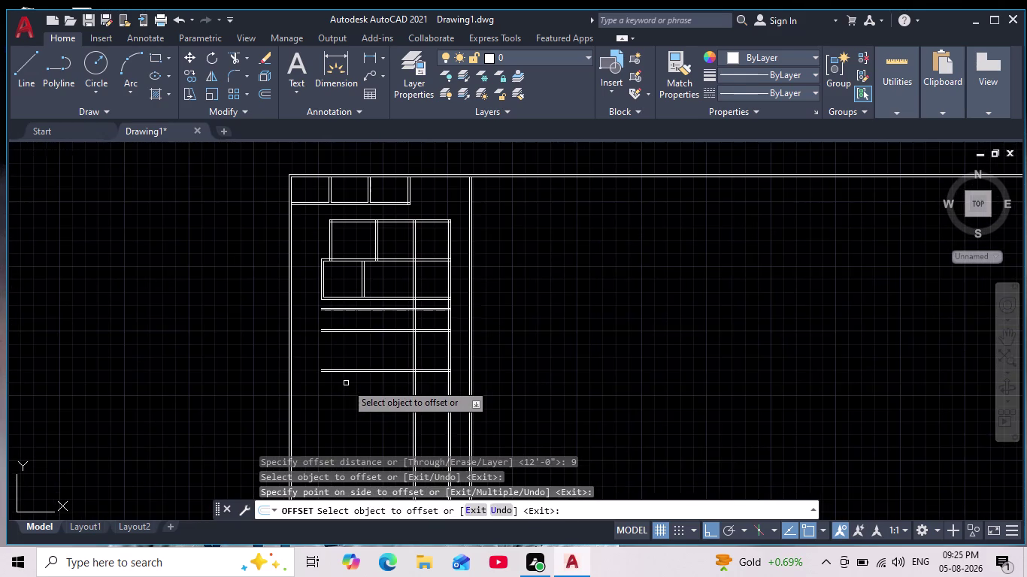
middle_drag(345, 383, 364, 345)
scroll(up, 3)
middle_drag(351, 350, 350, 373)
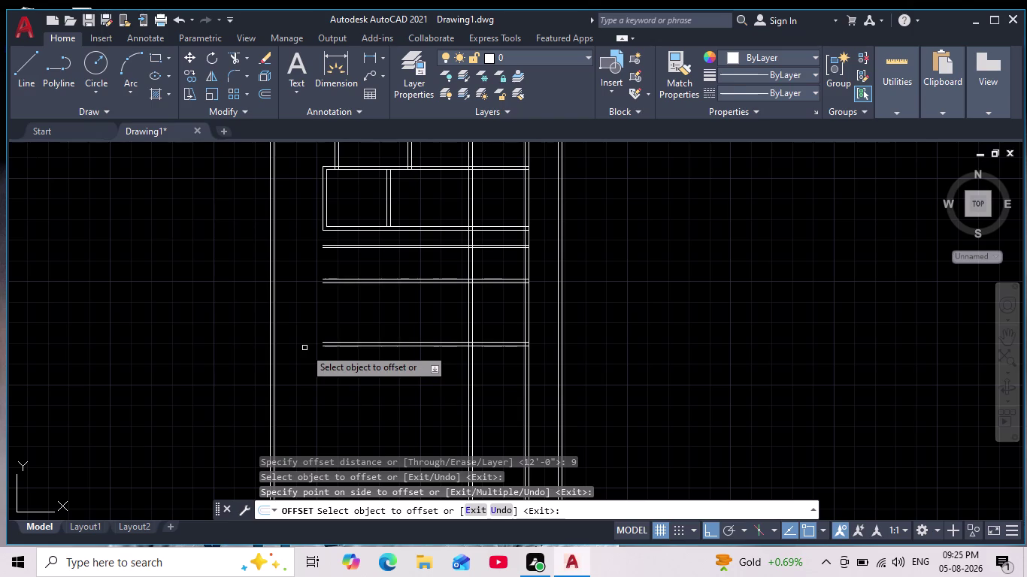
scroll(up, 3)
scroll(down, 3)
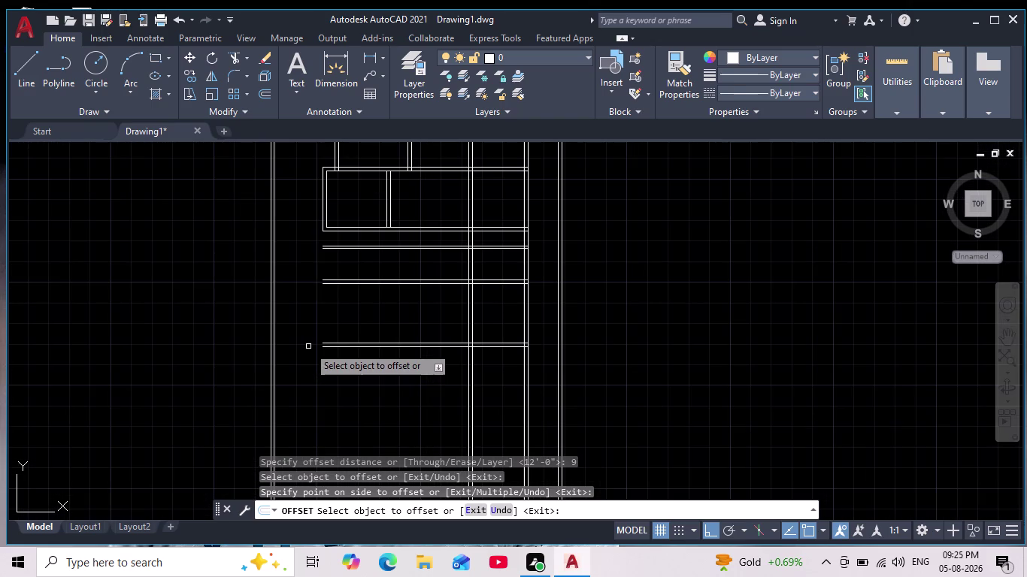
click(235, 75)
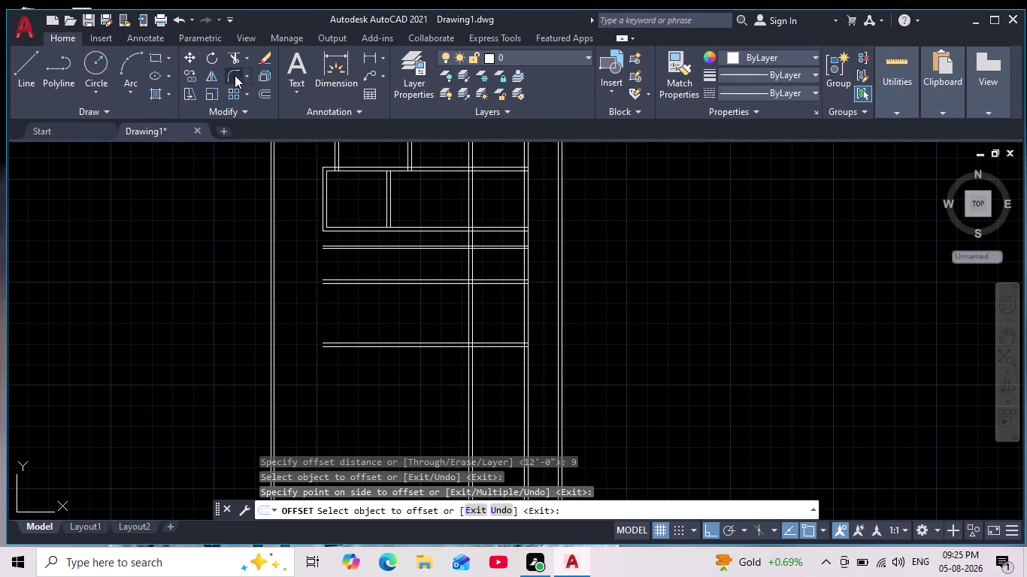
scroll(up, 3)
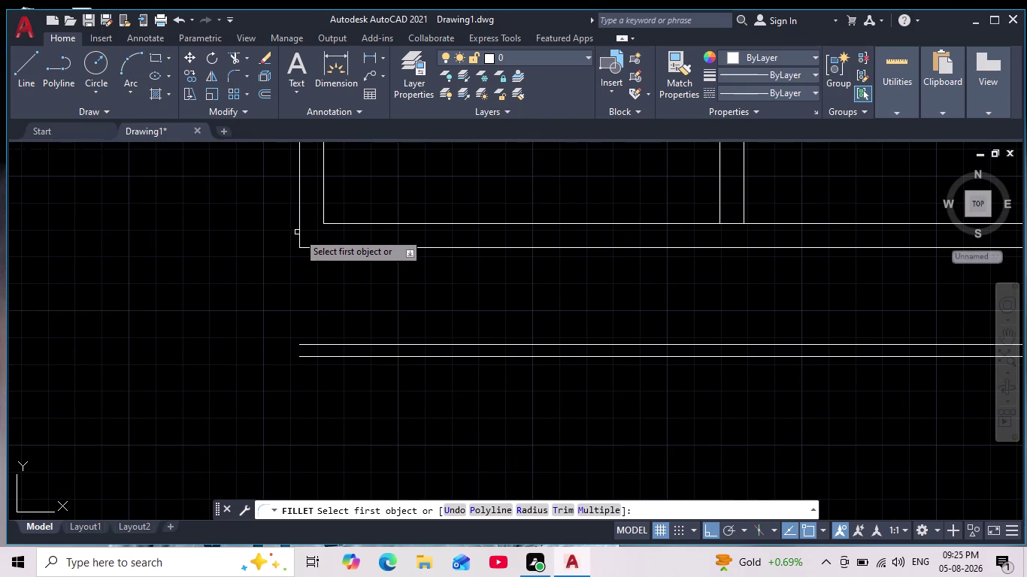
click(298, 232)
scroll(down, 3)
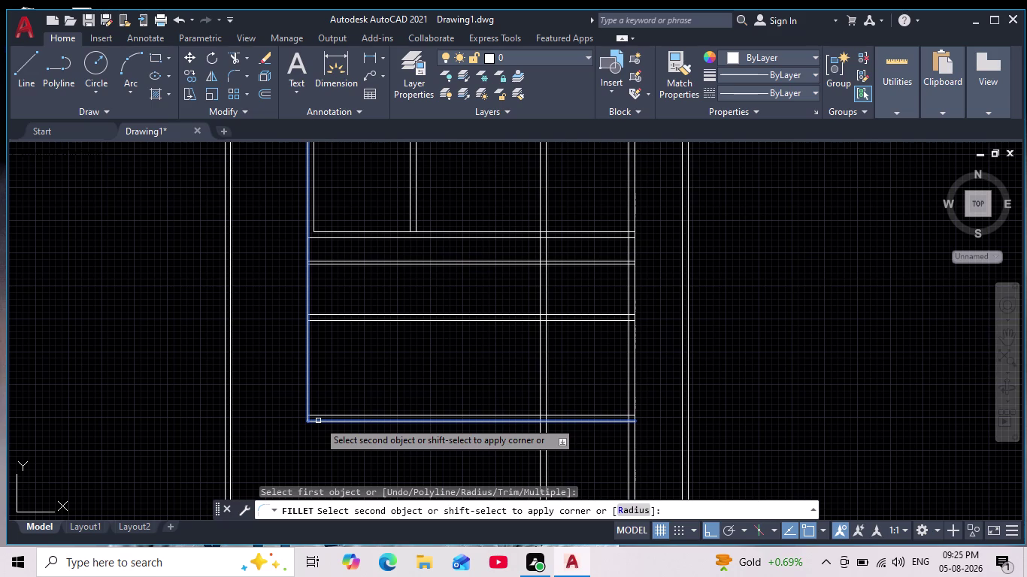
scroll(down, 3)
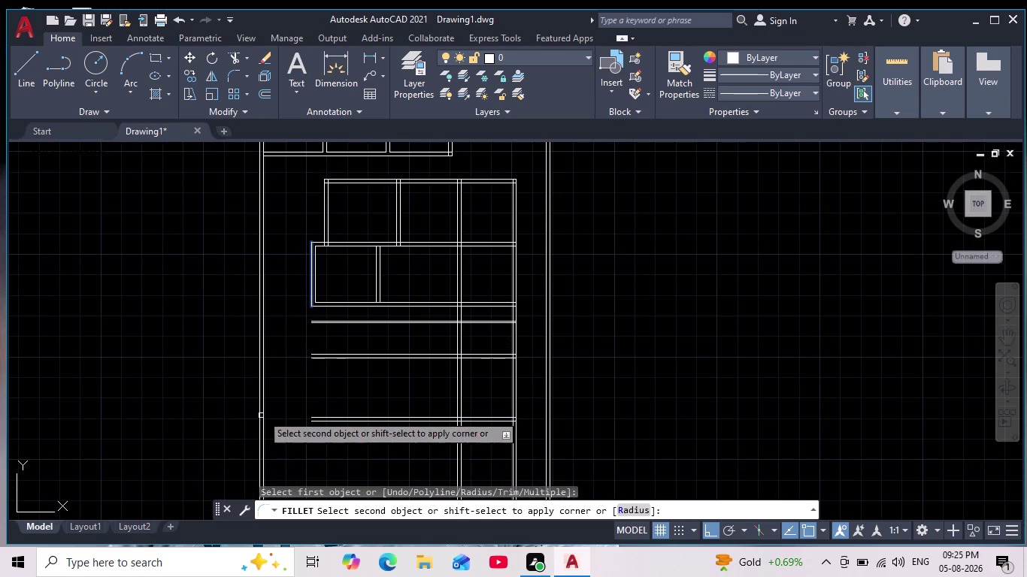
key(Escape)
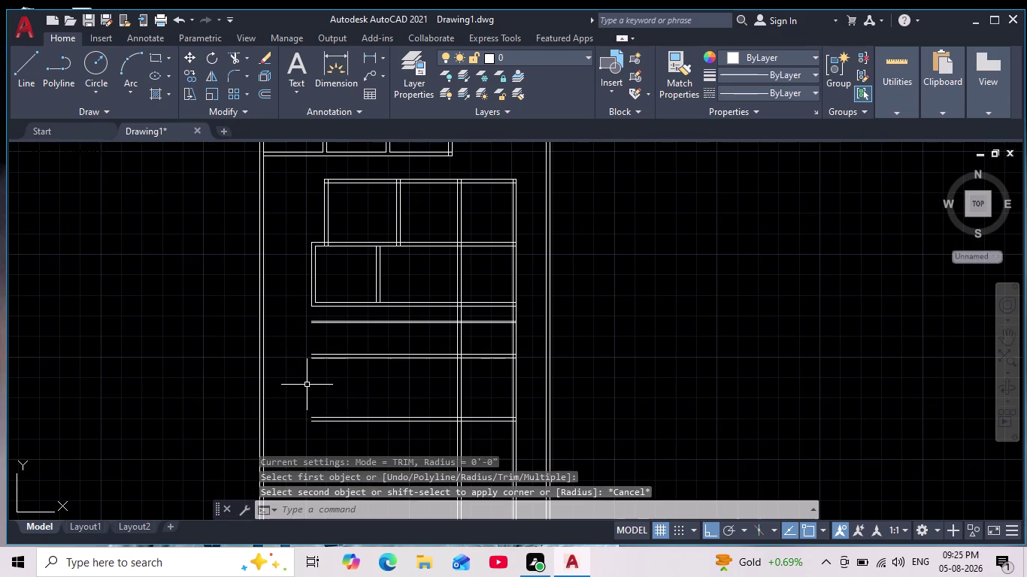
key(Escape)
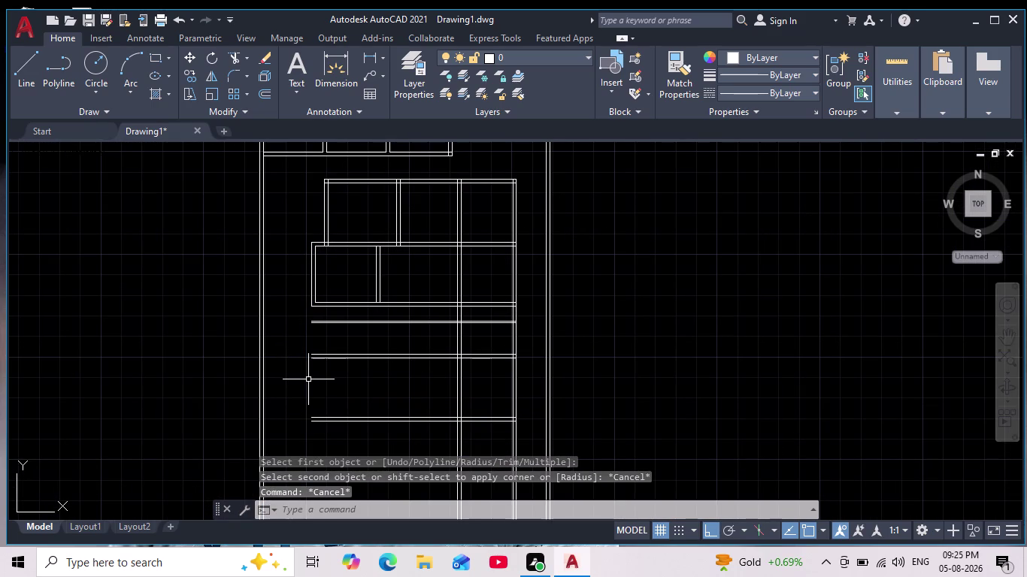
scroll(up, 3)
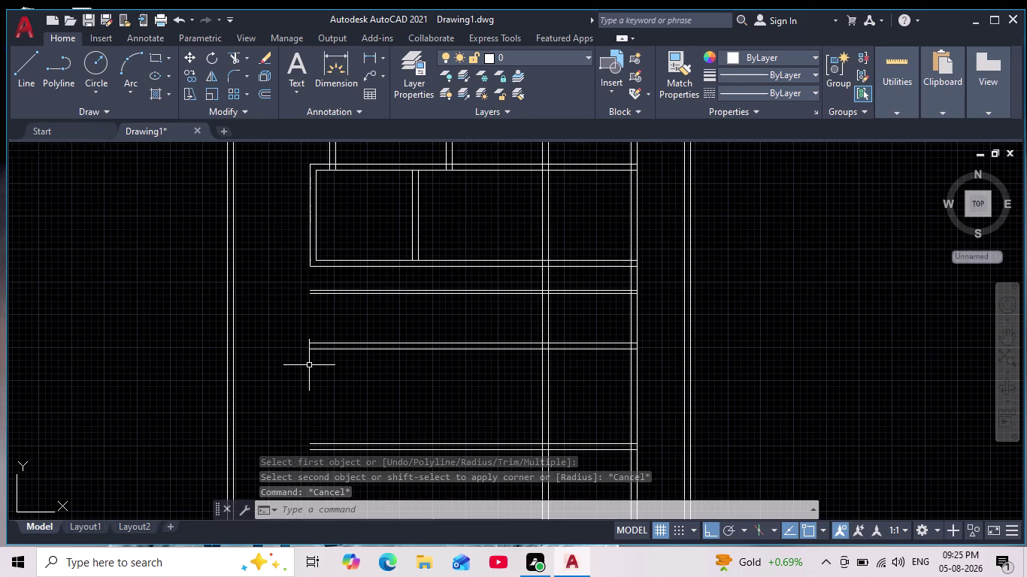
middle_drag(306, 331, 341, 309)
scroll(down, 3)
scroll(up, 3)
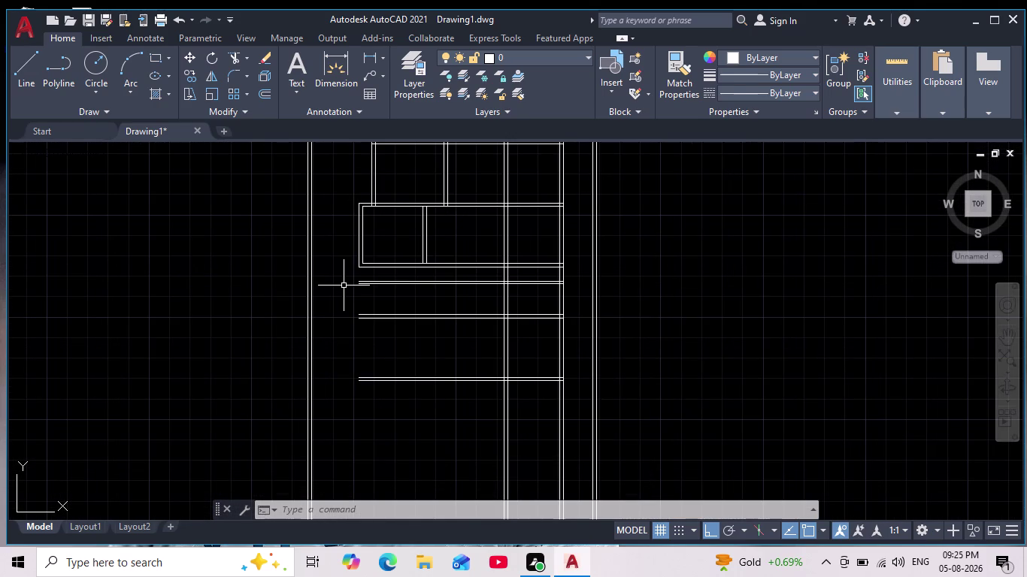
scroll(up, 3)
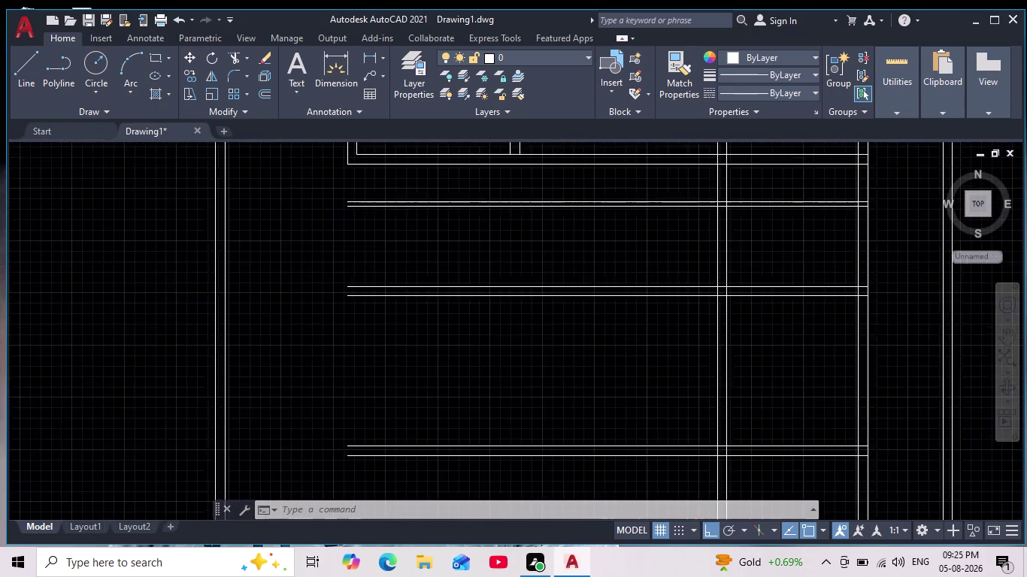
scroll(down, 3)
middle_drag(416, 335, 333, 363)
scroll(down, 3)
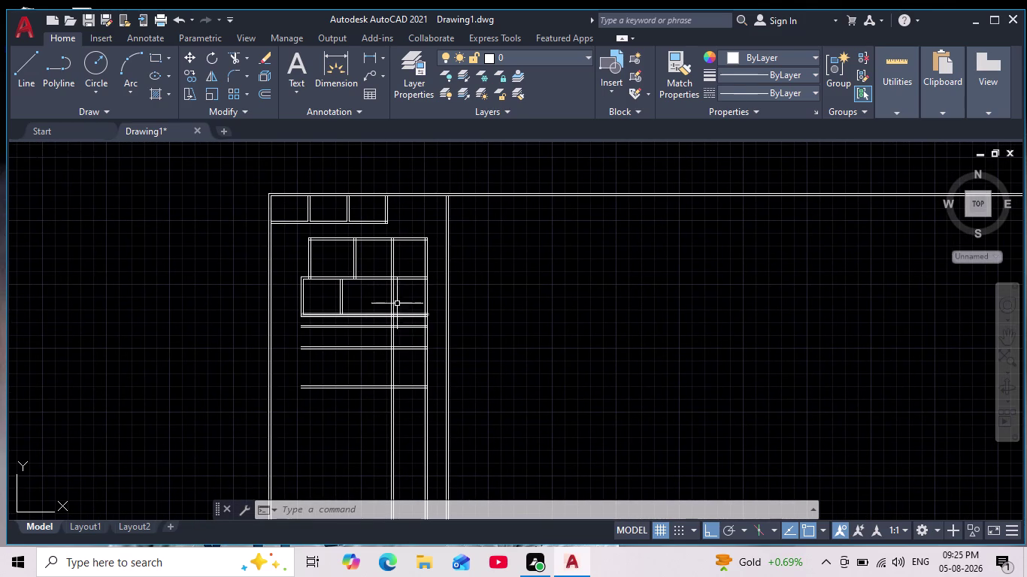
scroll(up, 3)
scroll(up, 3)
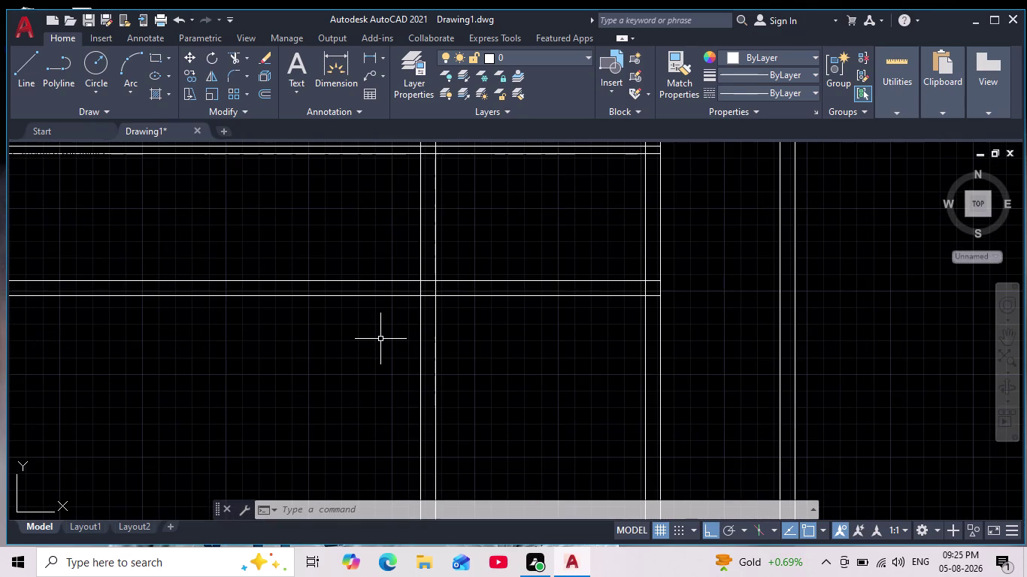
scroll(down, 3)
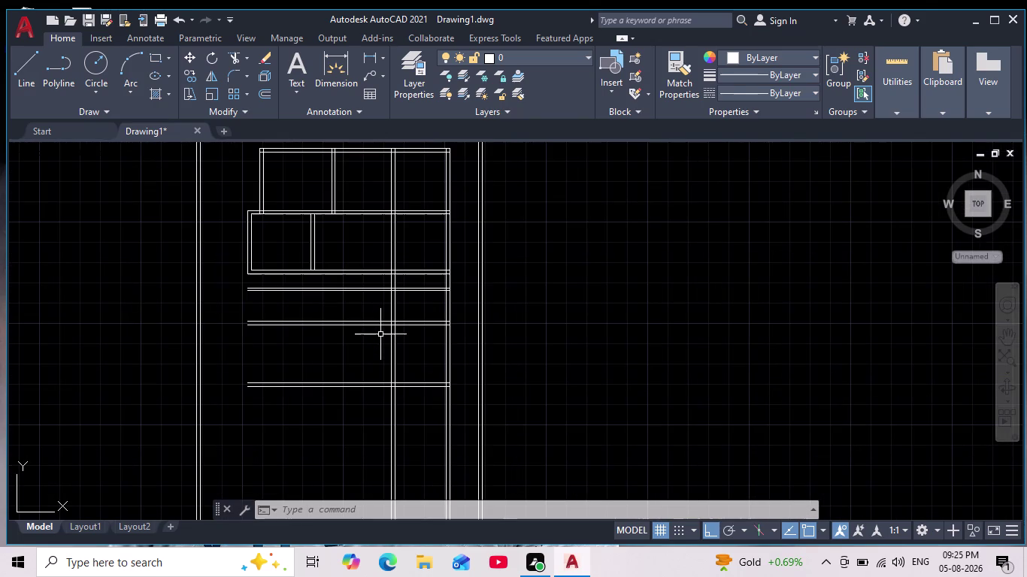
middle_drag(361, 305, 366, 337)
scroll(down, 3)
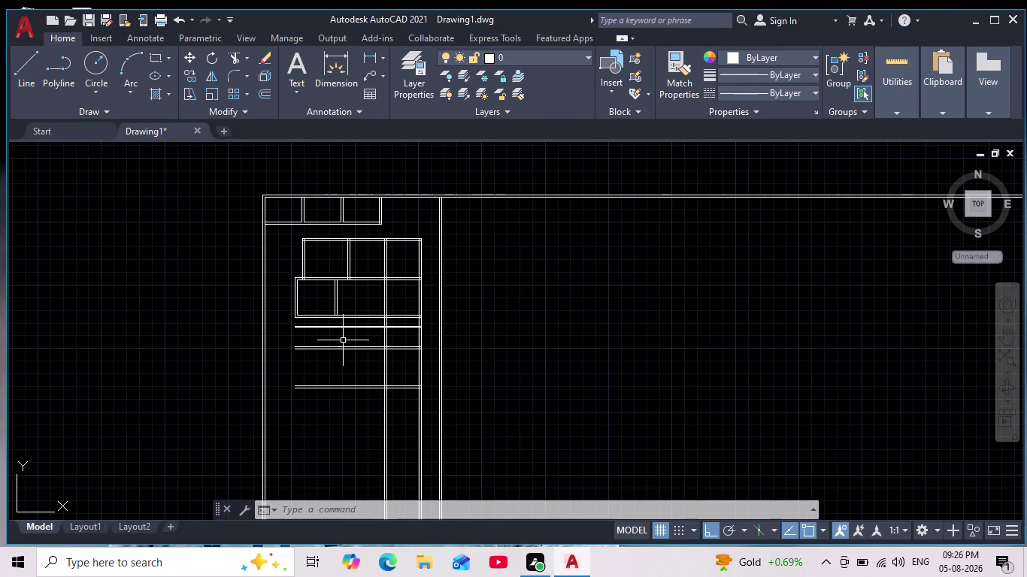
scroll(up, 3)
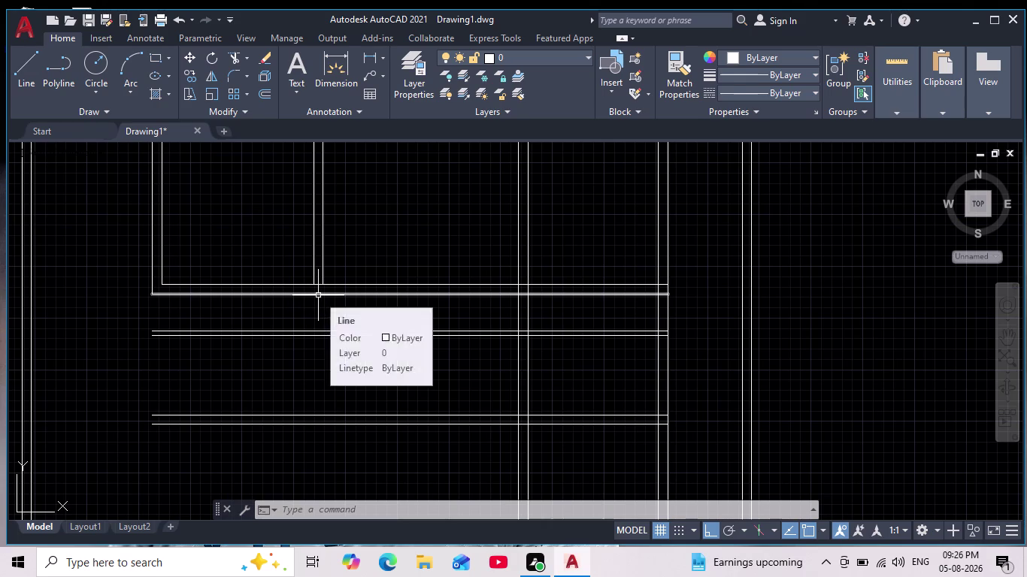
Extend the vertical wall lines down to the partition using EXTEND.
text(ex)
key(Return)
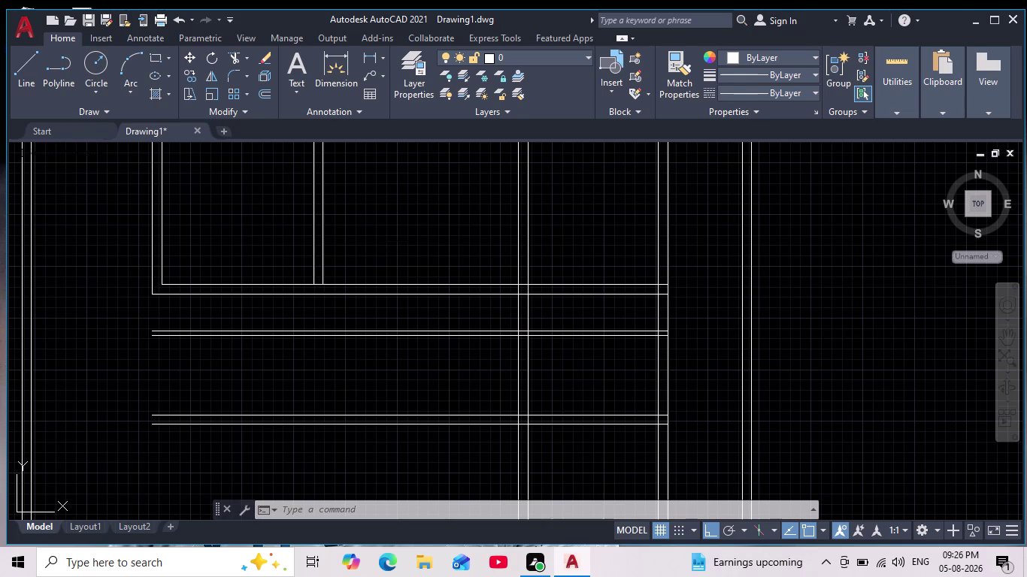
drag(284, 231, 351, 245)
drag(276, 245, 375, 250)
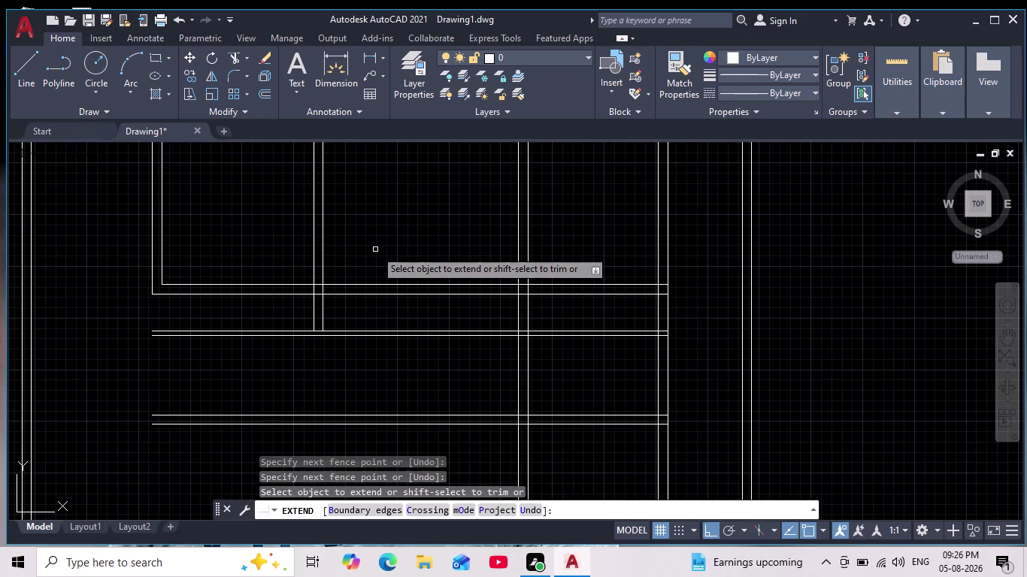
drag(291, 245, 359, 260)
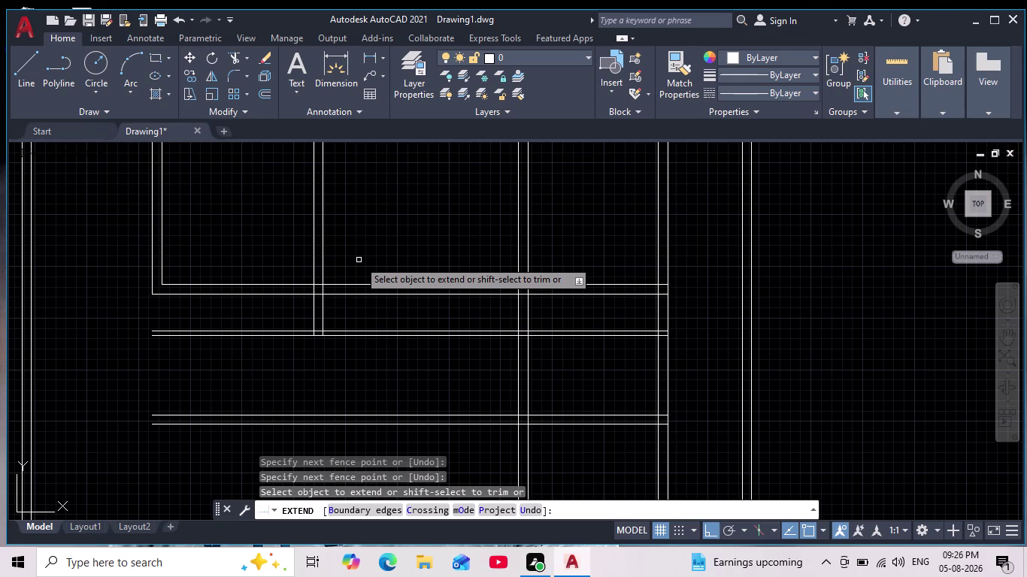
key(Escape)
key(Escape)
key(Escape)
key(Escape)
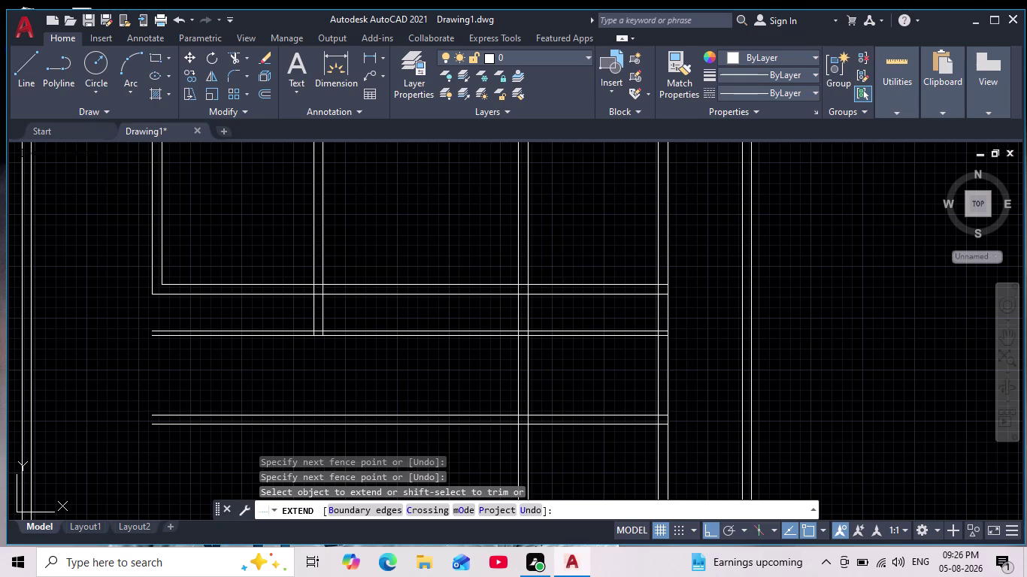
Start TRIM, fence-cut the first partition crossing, and move the view to the lower rooms.
scroll(down, 3)
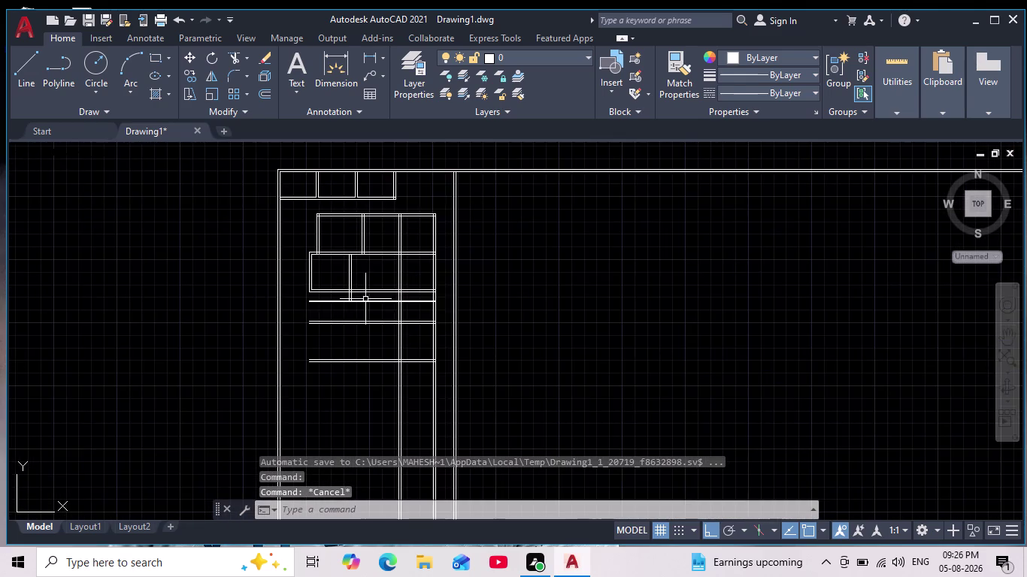
scroll(up, 3)
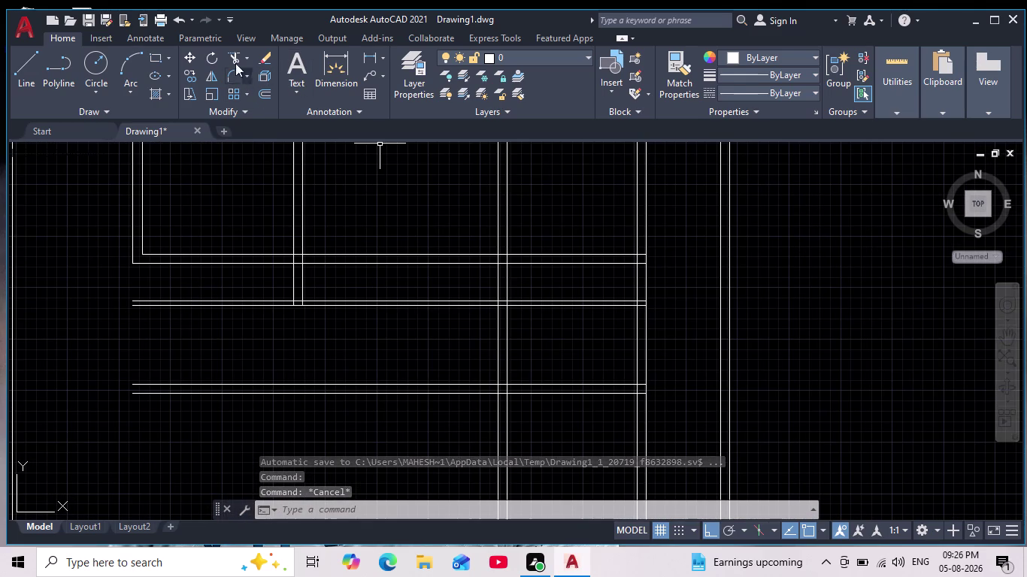
click(236, 49)
drag(356, 276, 373, 229)
scroll(down, 3)
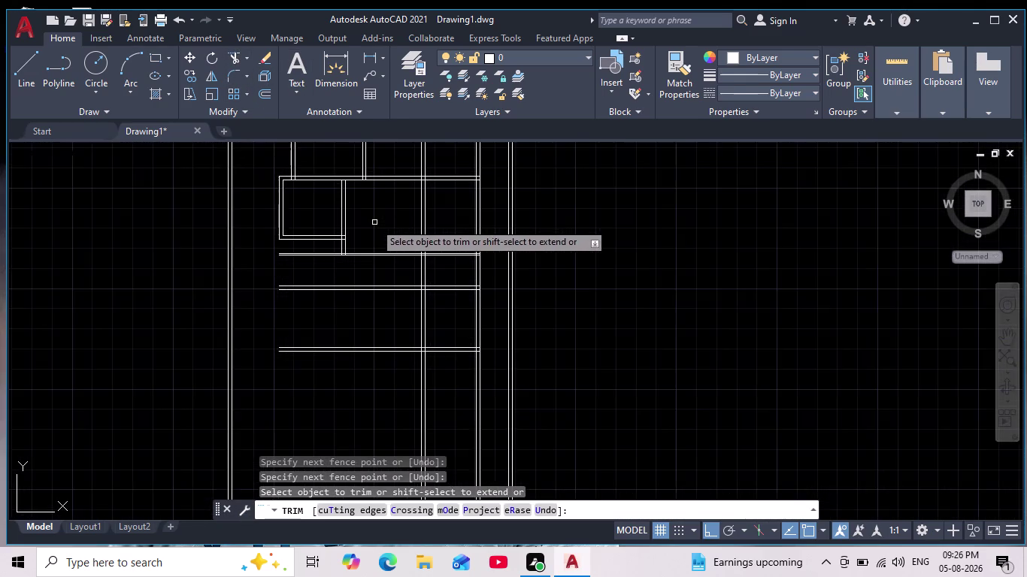
middle_drag(374, 223, 322, 314)
scroll(up, 3)
middle_drag(340, 309, 279, 290)
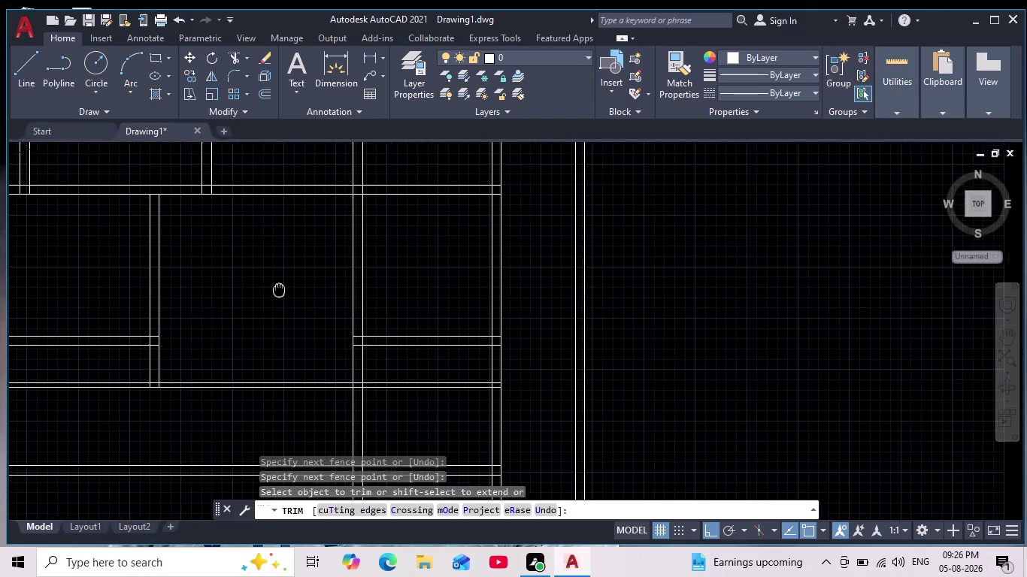
middle_drag(278, 290, 273, 286)
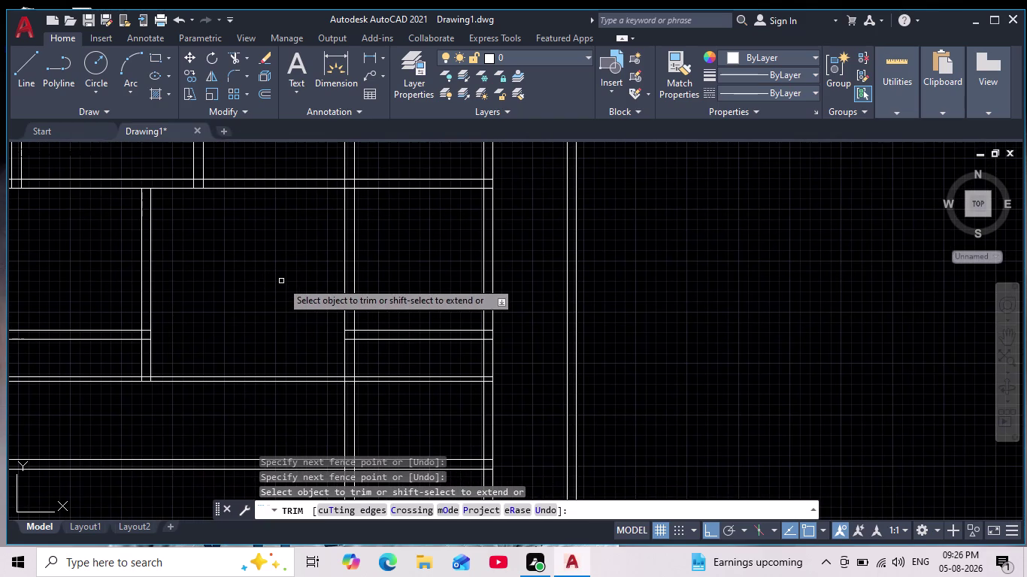
scroll(down, 3)
scroll(down, 3)
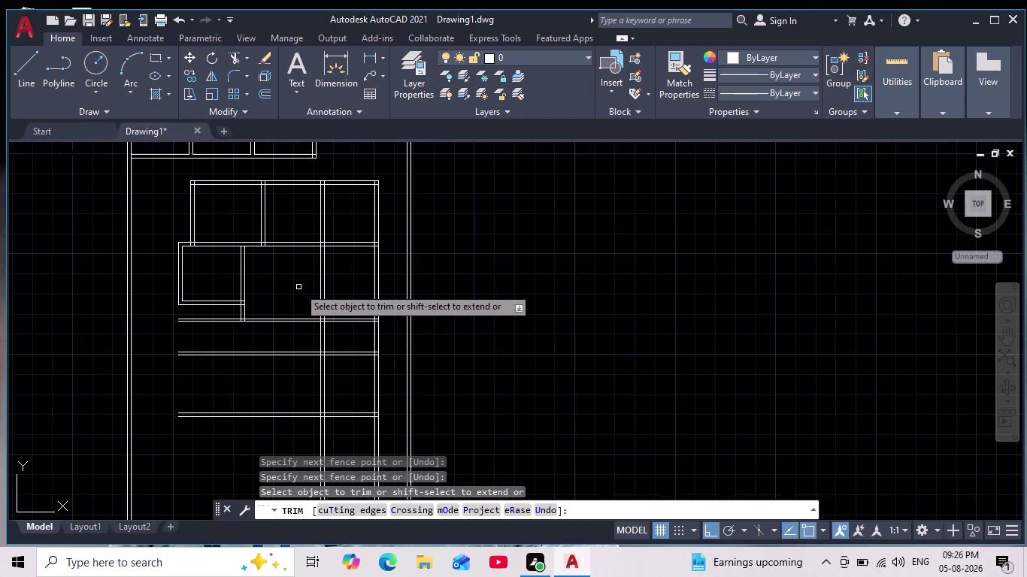
scroll(up, 3)
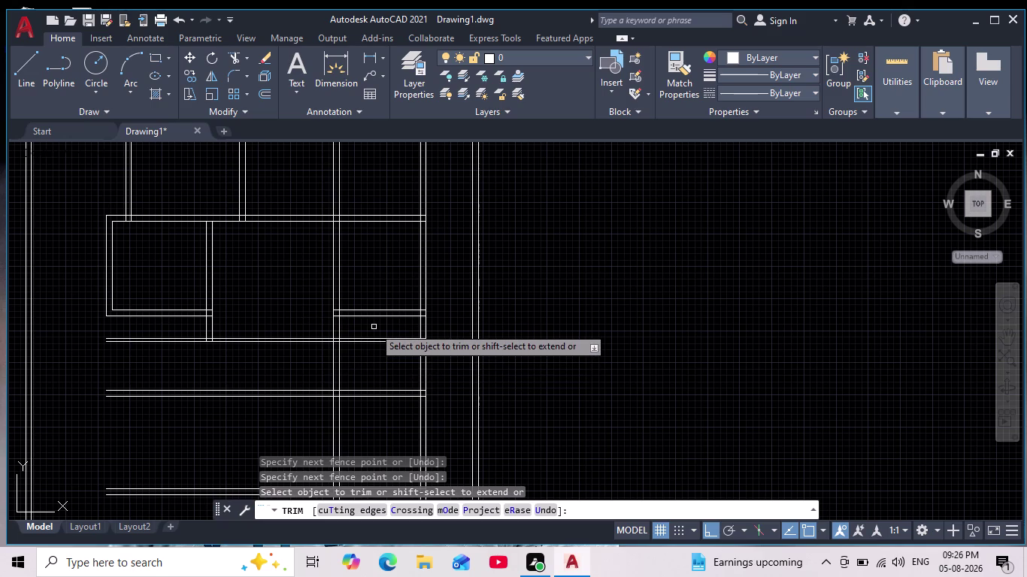
Fence-trim the overlapping wall lines at the next partition junctions.
drag(373, 327, 367, 363)
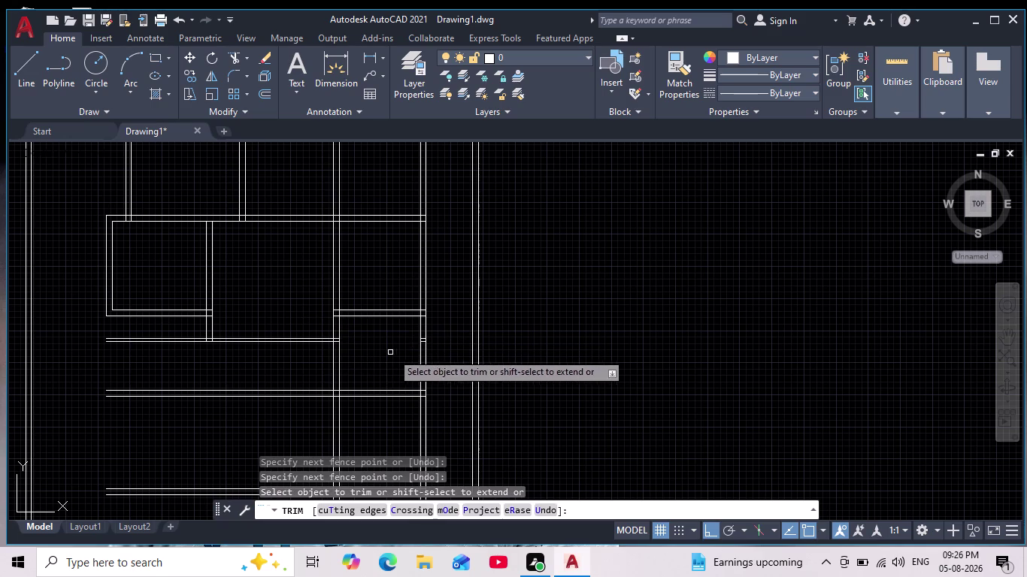
scroll(up, 3)
drag(329, 247, 313, 332)
scroll(down, 3)
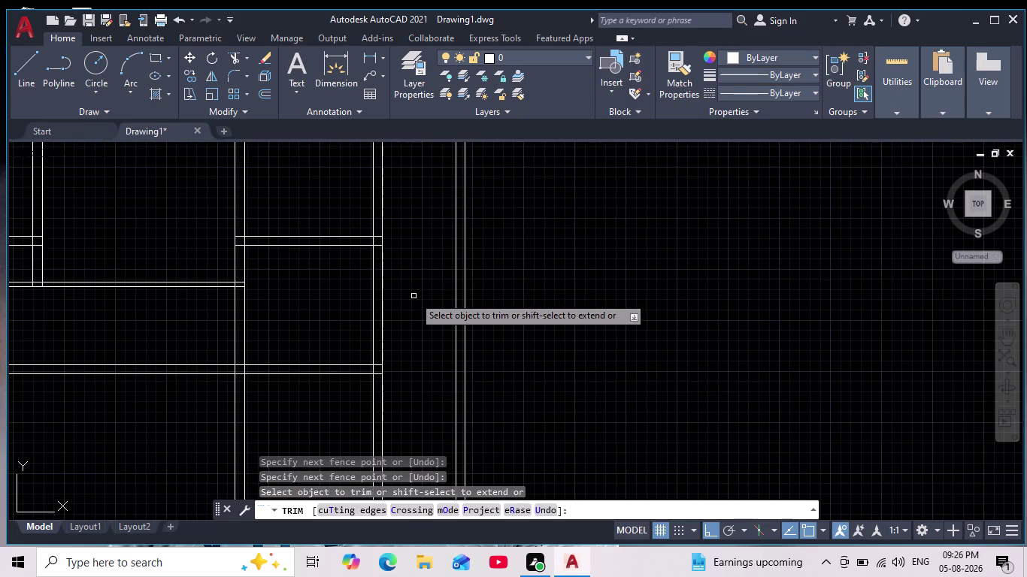
scroll(up, 3)
drag(436, 184, 437, 184)
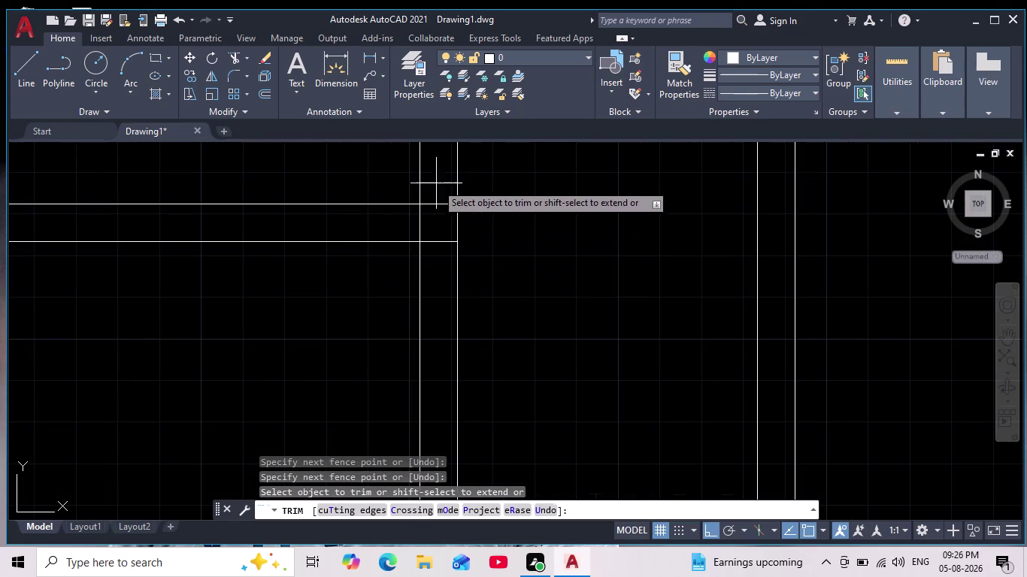
drag(437, 184, 451, 266)
drag(397, 228, 428, 219)
scroll(down, 3)
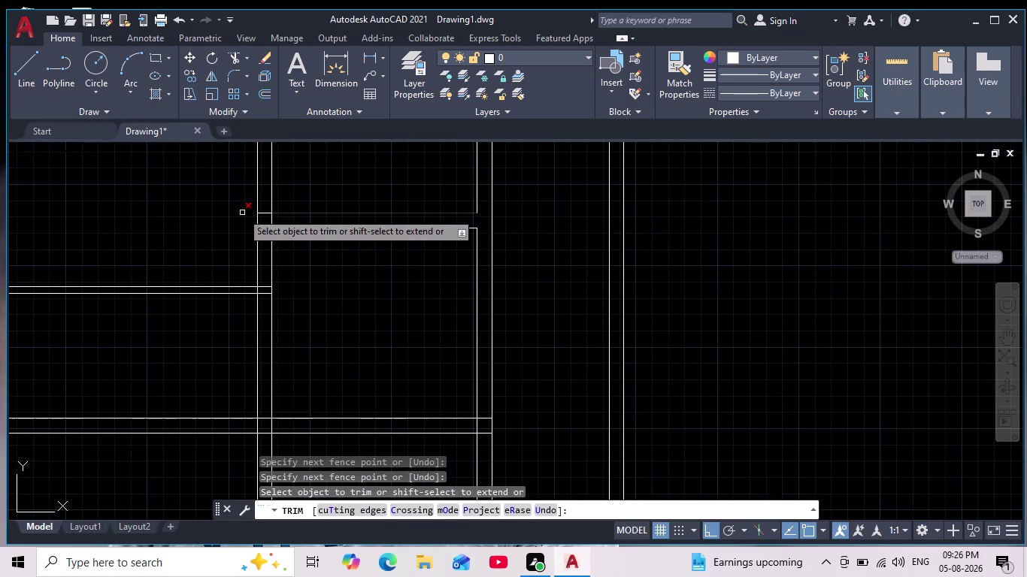
scroll(up, 3)
Fence-trim the wall lines at the lower partition junction, then exit trimming.
drag(300, 212, 304, 343)
drag(316, 273, 371, 283)
scroll(down, 3)
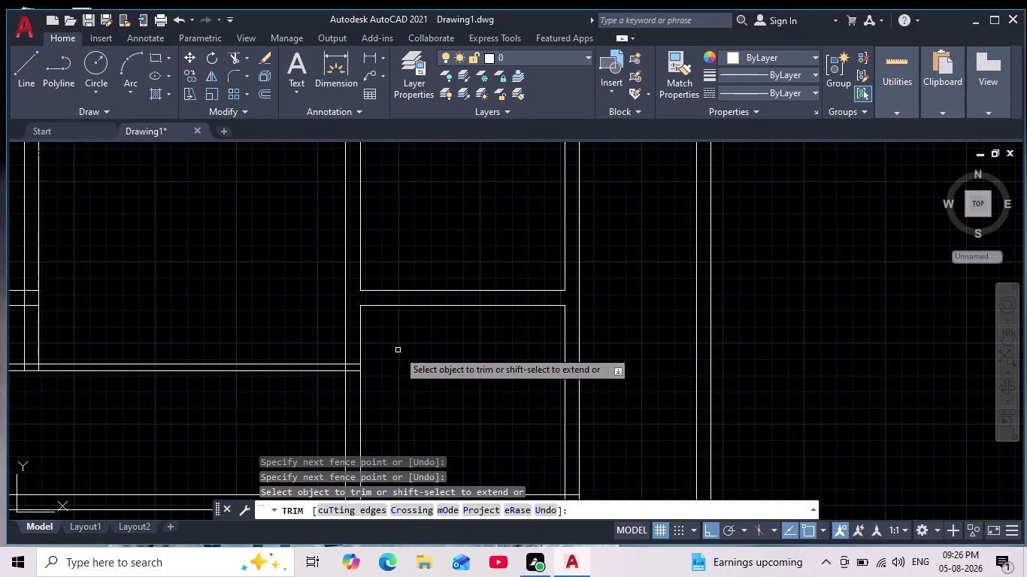
scroll(up, 3)
drag(339, 277, 331, 397)
drag(299, 337, 307, 337)
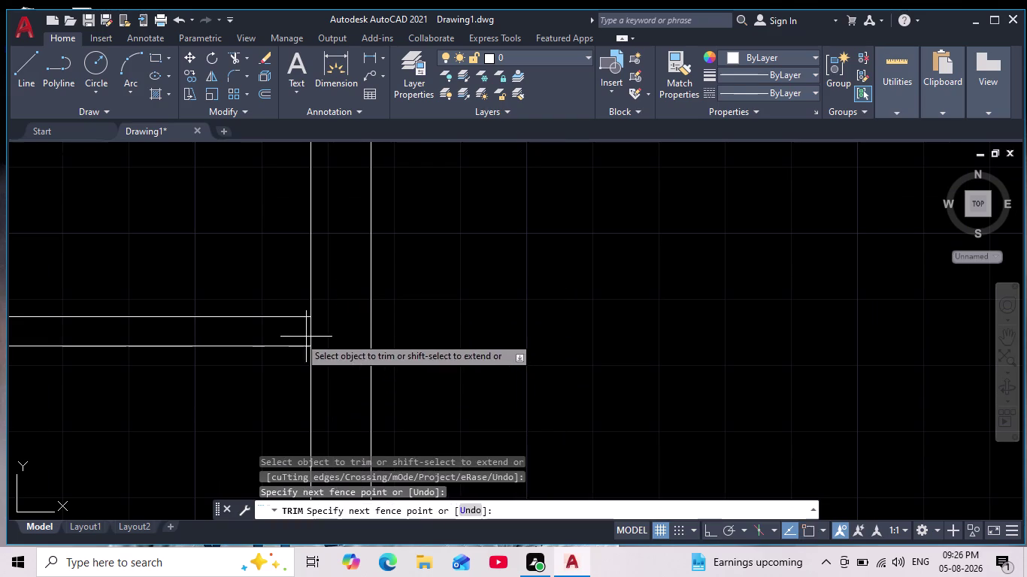
drag(307, 337, 313, 336)
key(Escape)
key(Escape)
key(Escape)
scroll(down, 3)
scroll(down, 3)
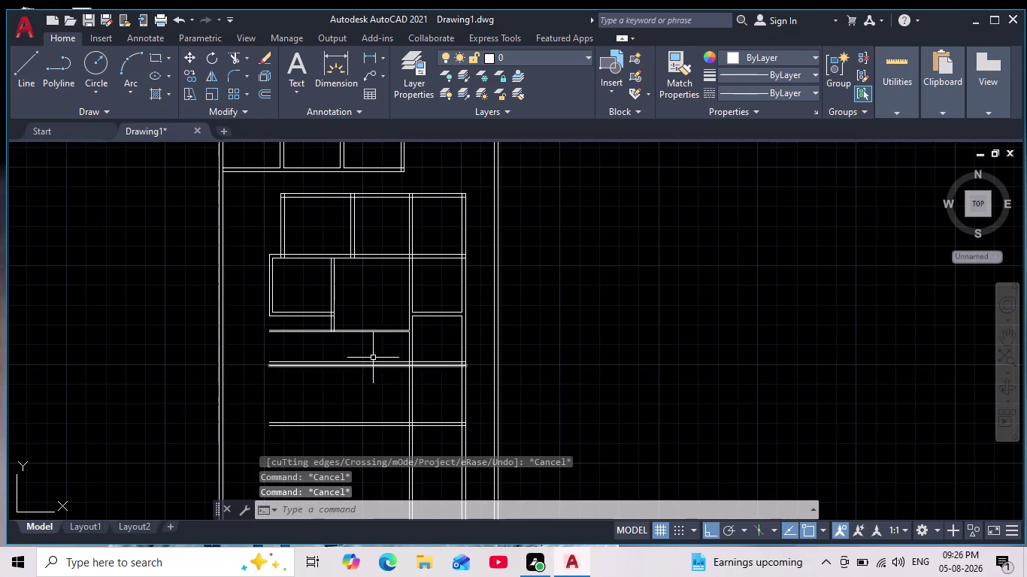
middle_drag(370, 350, 380, 343)
scroll(up, 3)
scroll(down, 3)
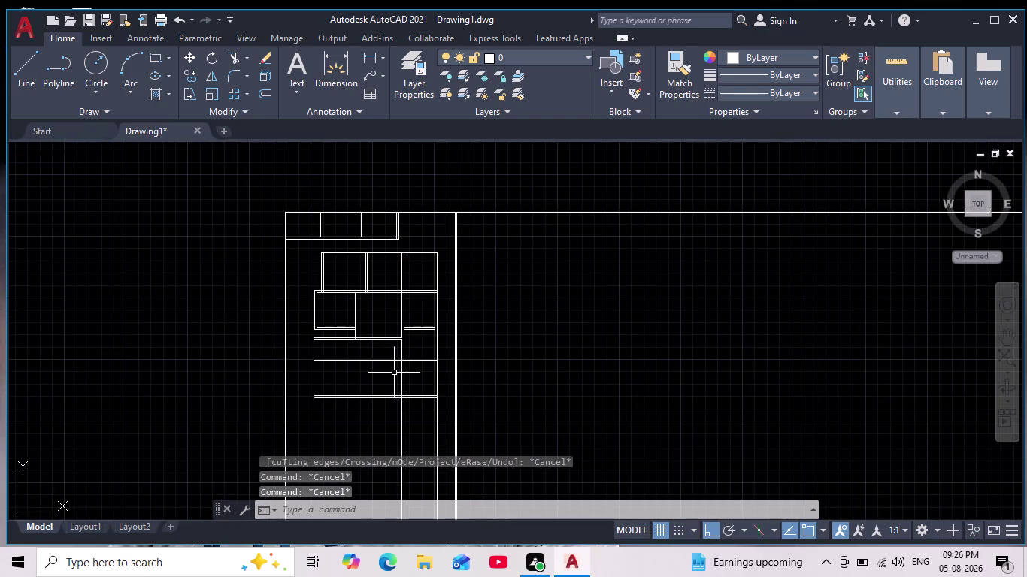
scroll(up, 3)
scroll(up, 3)
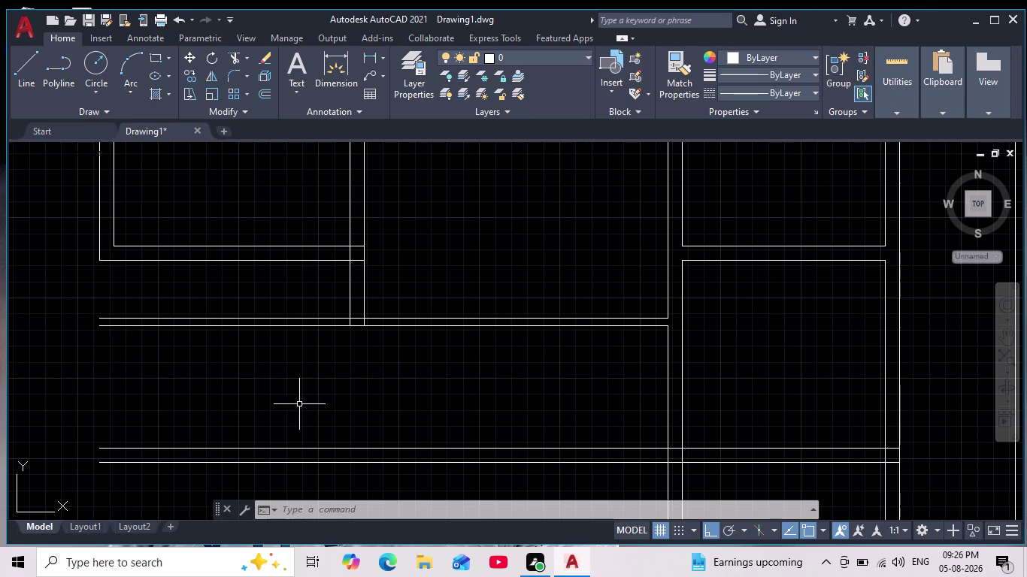
scroll(down, 3)
middle_drag(422, 393, 303, 359)
scroll(up, 3)
scroll(up, 3)
scroll(down, 3)
scroll(up, 3)
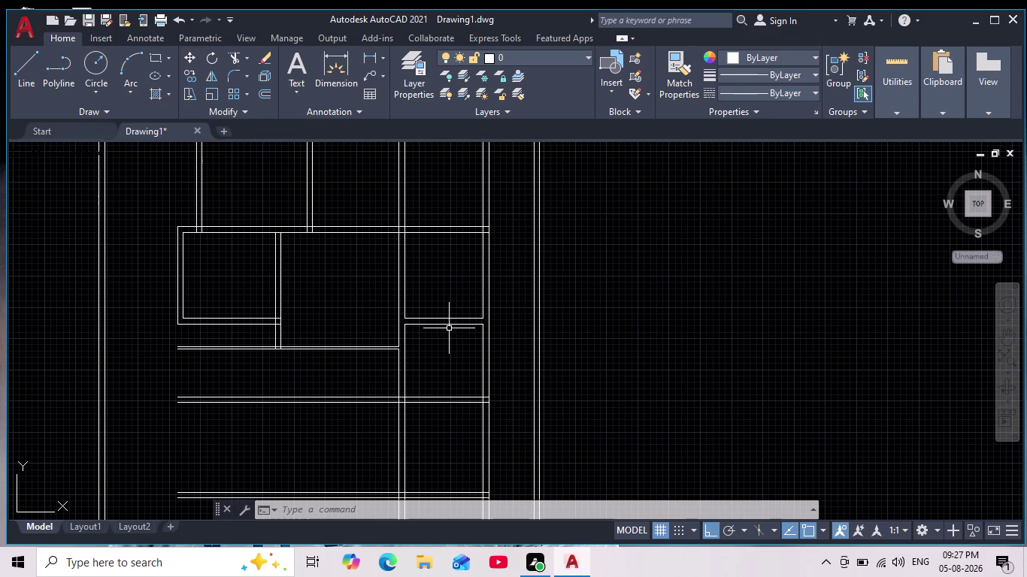
scroll(up, 3)
middle_drag(459, 330, 443, 317)
click(373, 53)
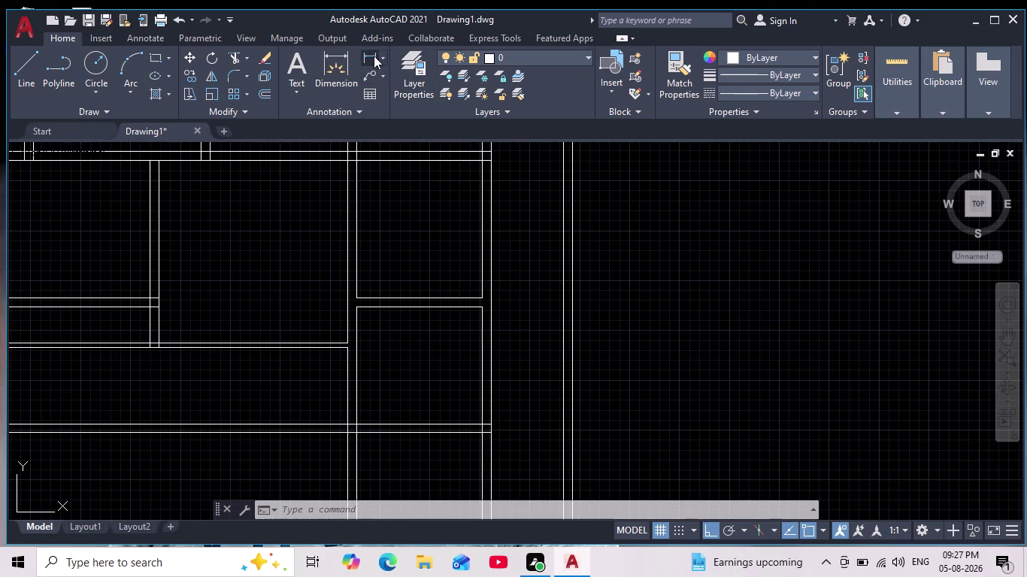
click(483, 305)
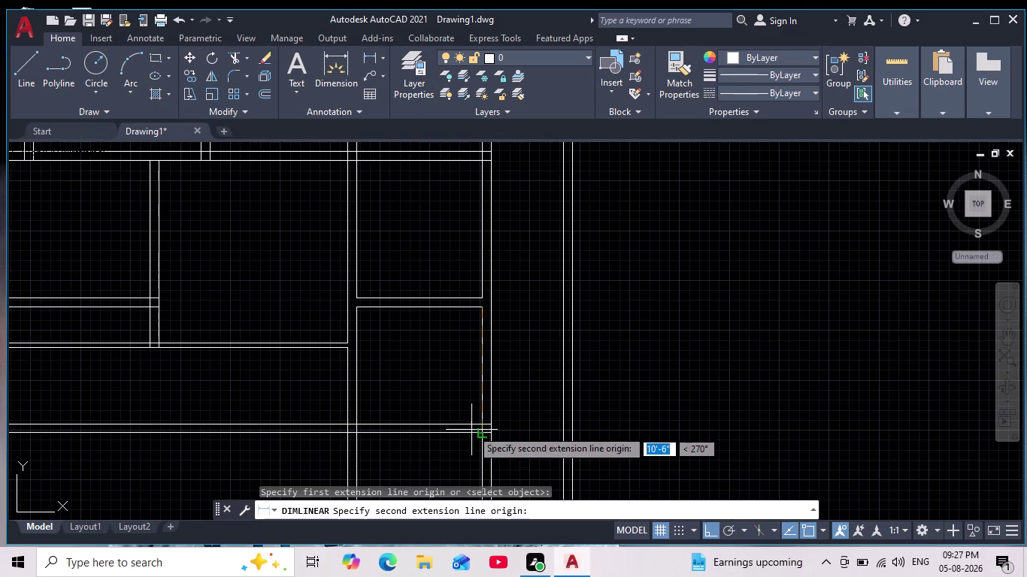
click(482, 420)
click(513, 418)
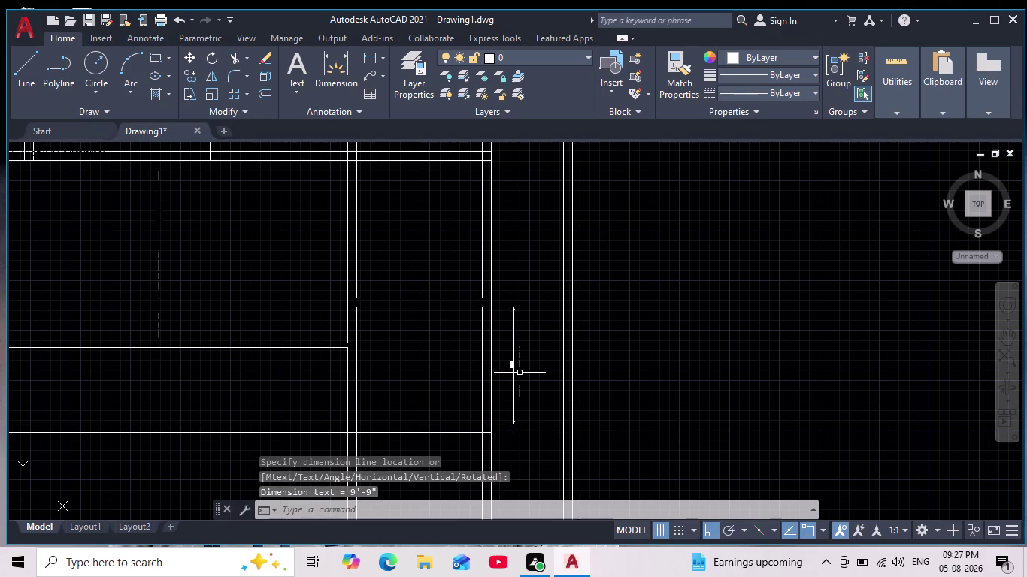
scroll(up, 3)
scroll(down, 3)
click(526, 316)
click(461, 363)
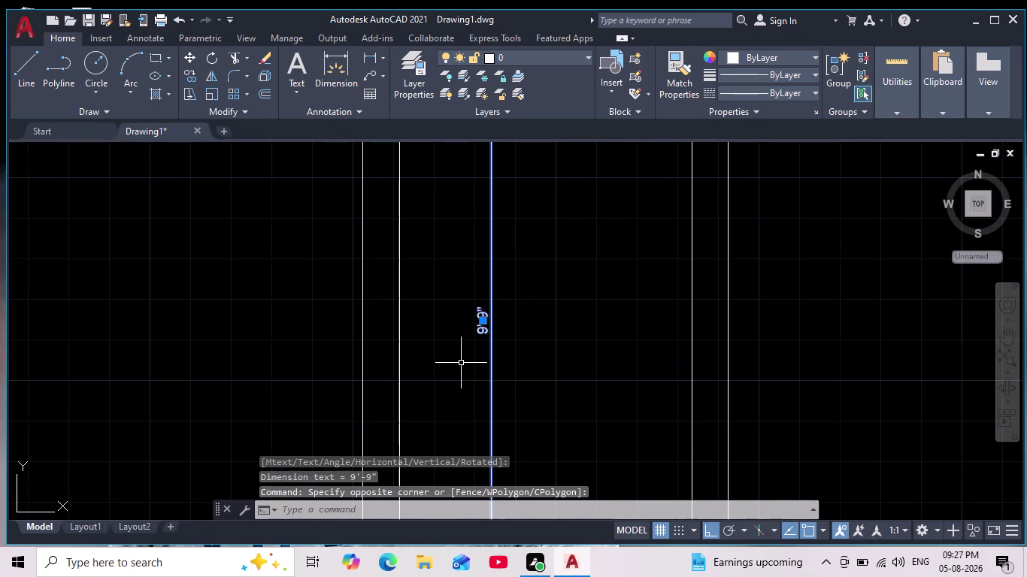
key(Delete)
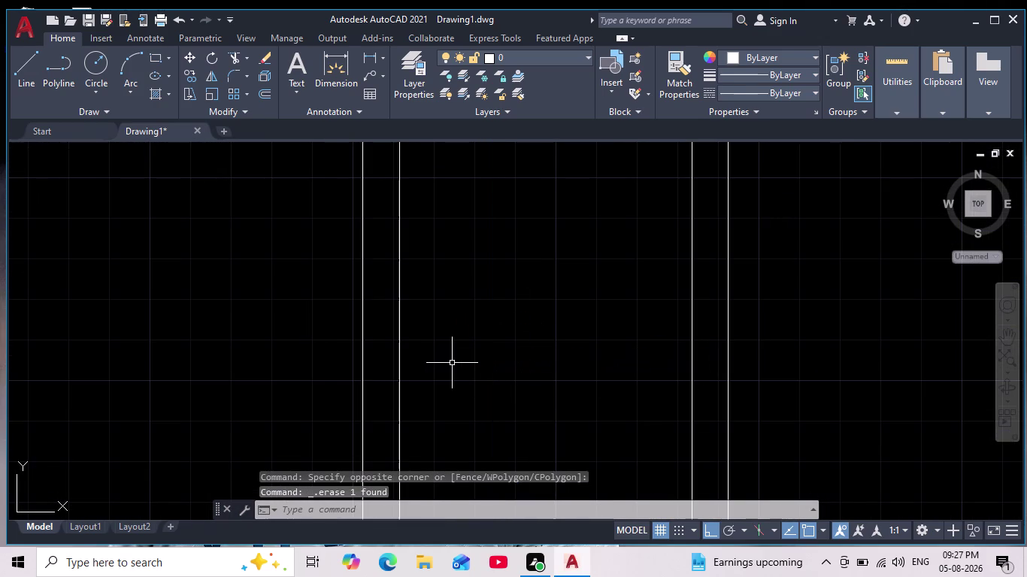
scroll(down, 3)
scroll(down, 3)
scroll(up, 3)
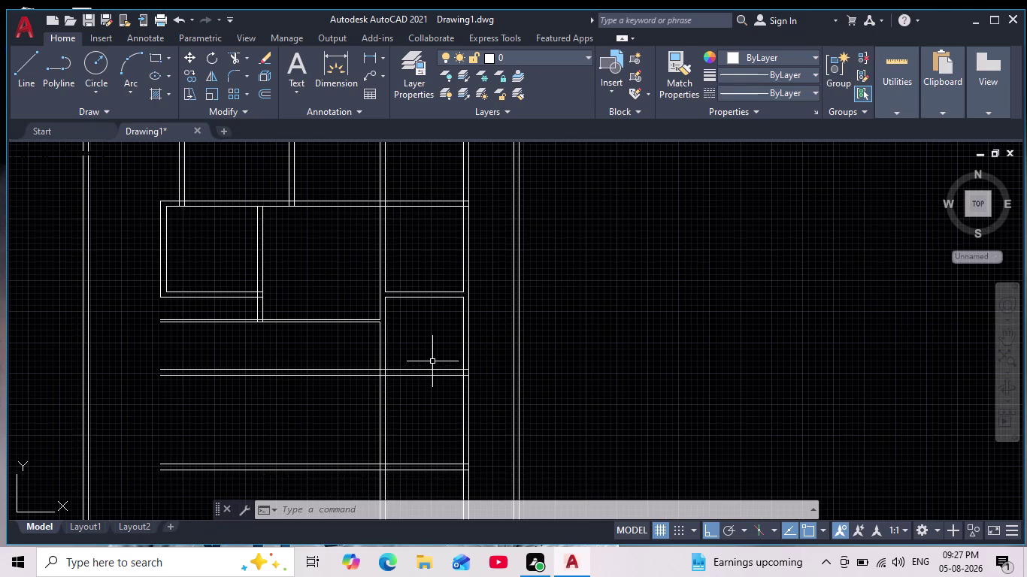
scroll(down, 3)
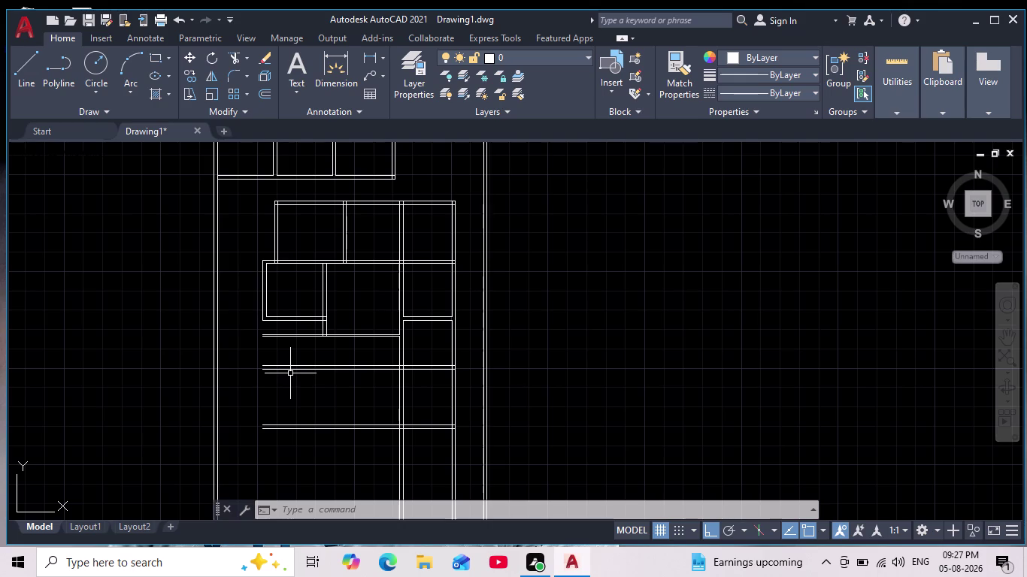
scroll(up, 3)
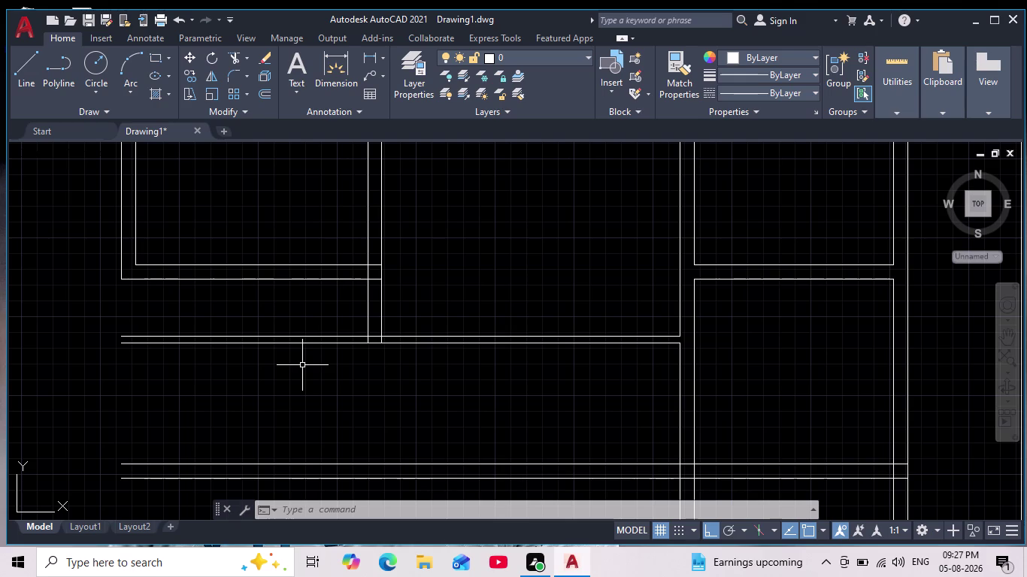
scroll(down, 3)
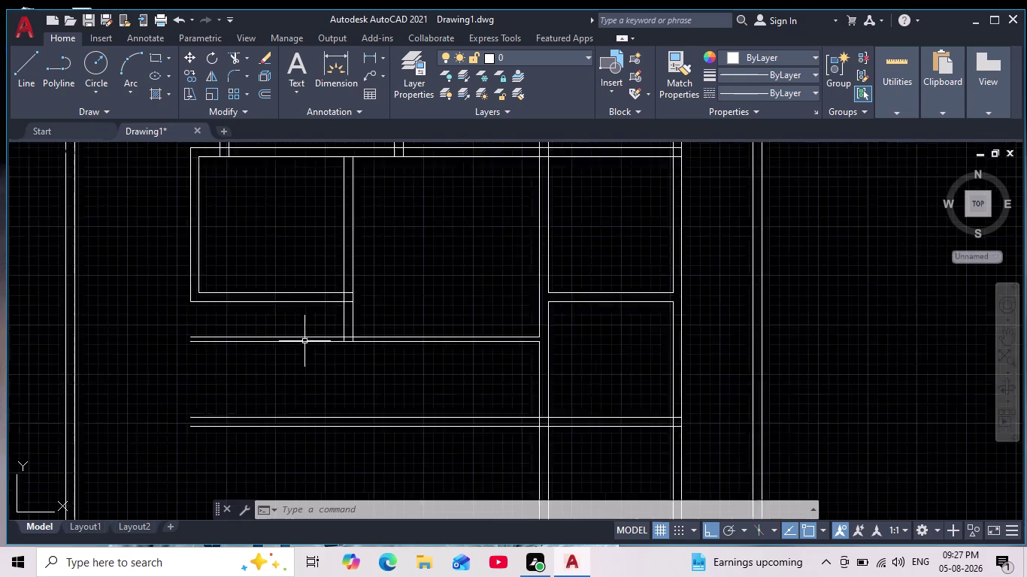
scroll(down, 3)
scroll(up, 3)
click(373, 55)
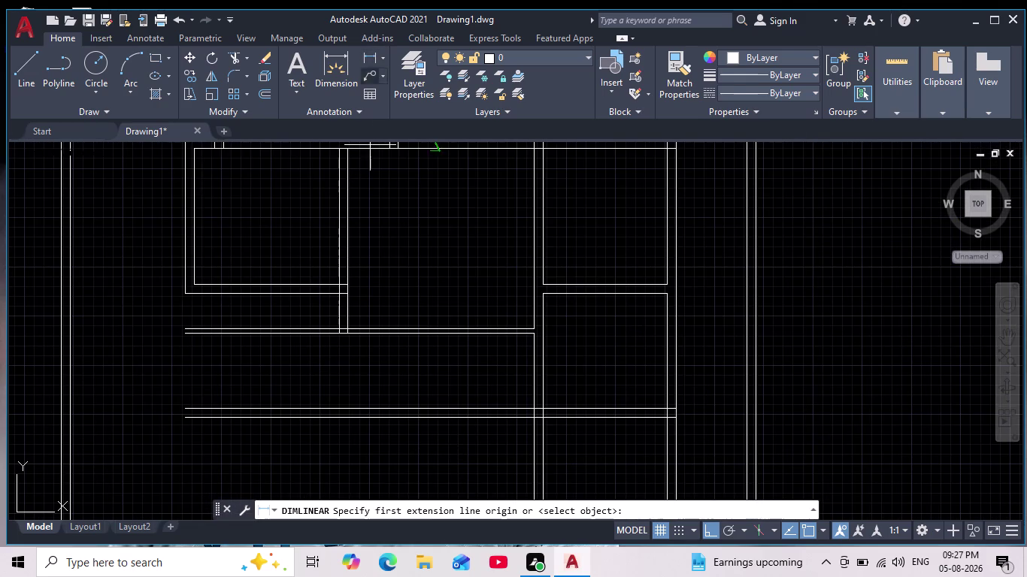
scroll(up, 3)
middle_drag(196, 349, 413, 279)
scroll(down, 3)
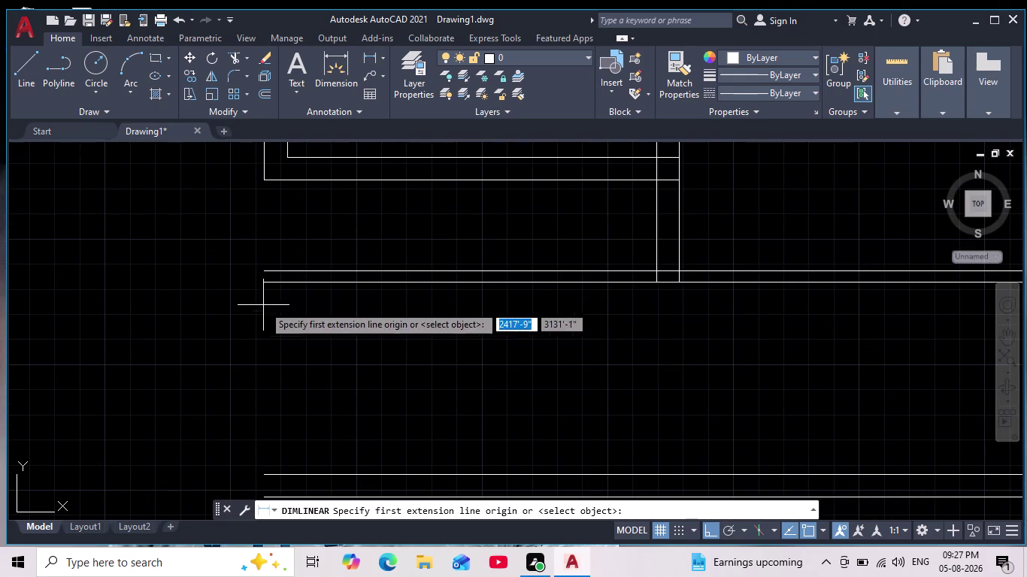
click(266, 284)
middle_drag(528, 573, 593, 478)
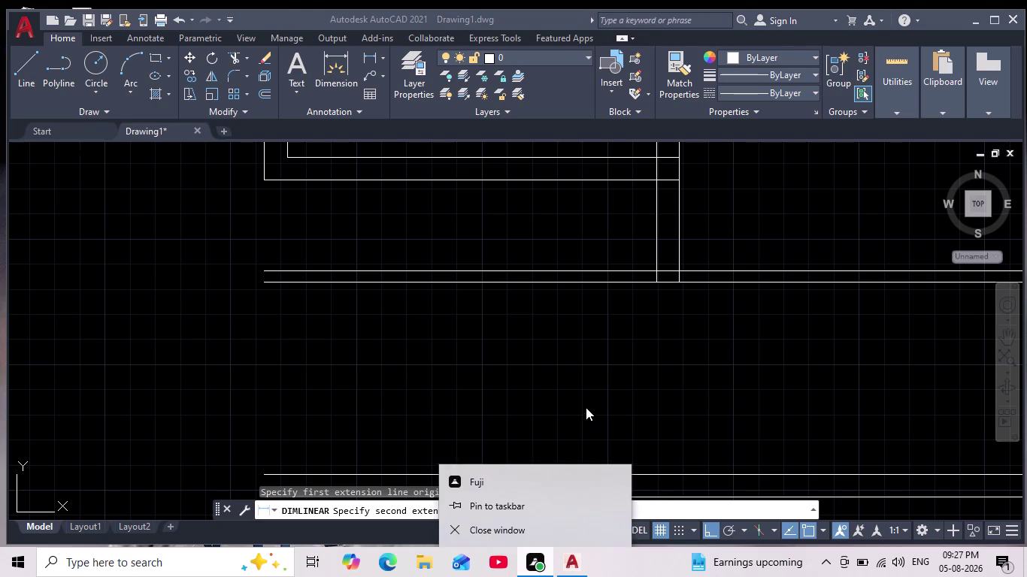
middle_drag(578, 399, 577, 321)
scroll(down, 3)
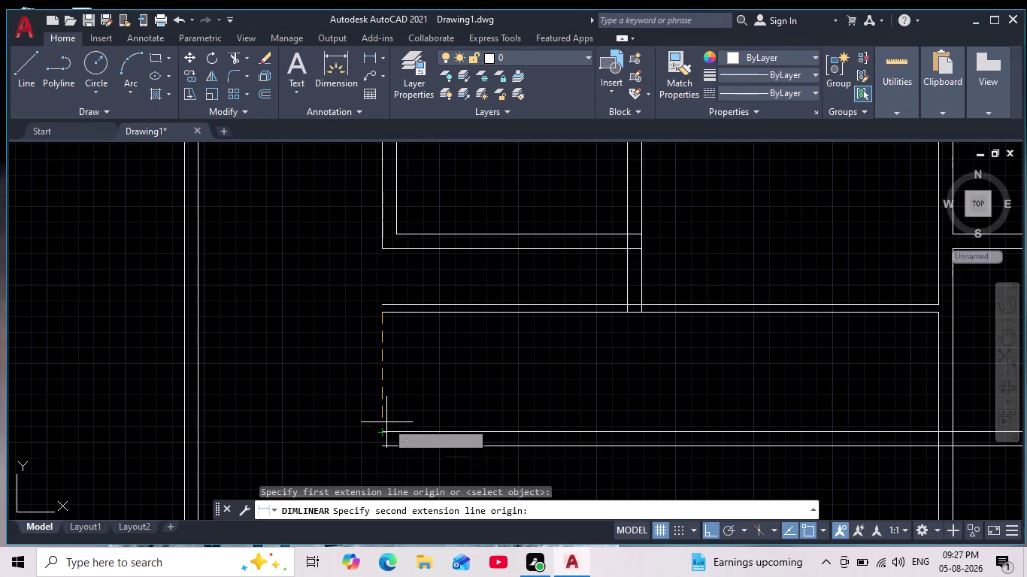
click(382, 433)
click(415, 419)
scroll(up, 3)
click(432, 356)
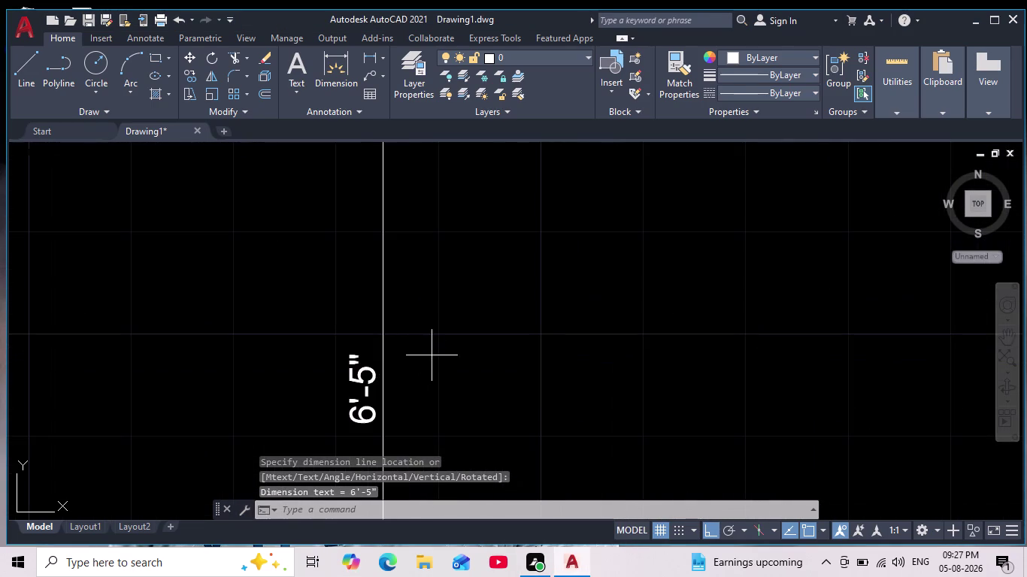
drag(312, 405, 304, 406)
key(Delete)
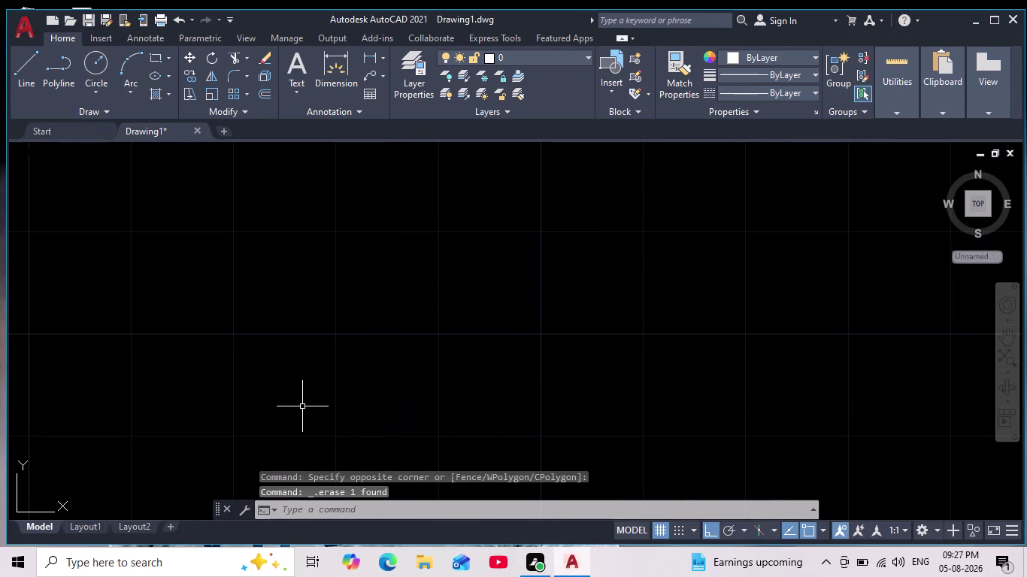
scroll(down, 3)
scroll(down, 3)
middle_drag(491, 280, 405, 306)
scroll(down, 3)
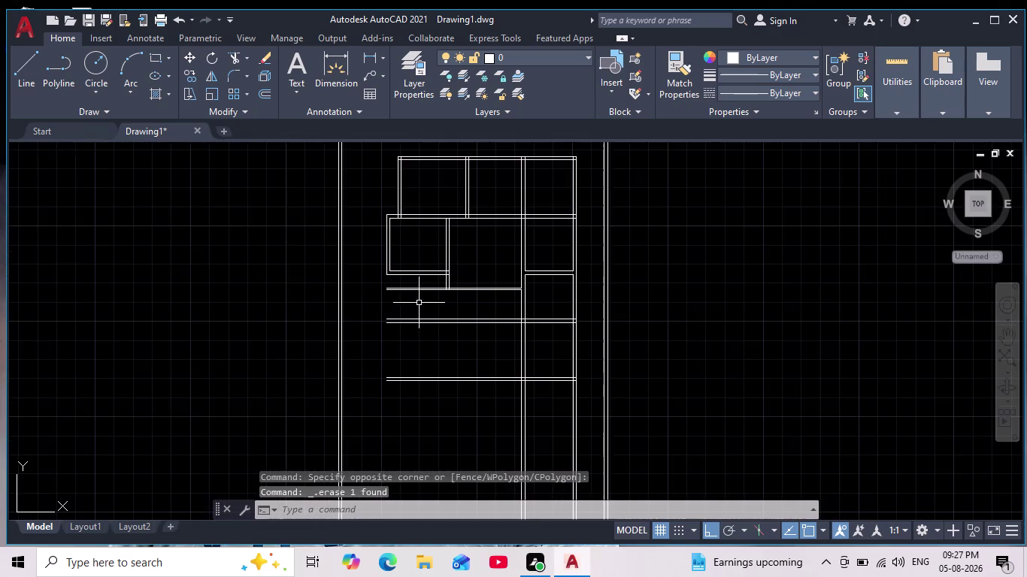
scroll(up, 3)
scroll(up, 3)
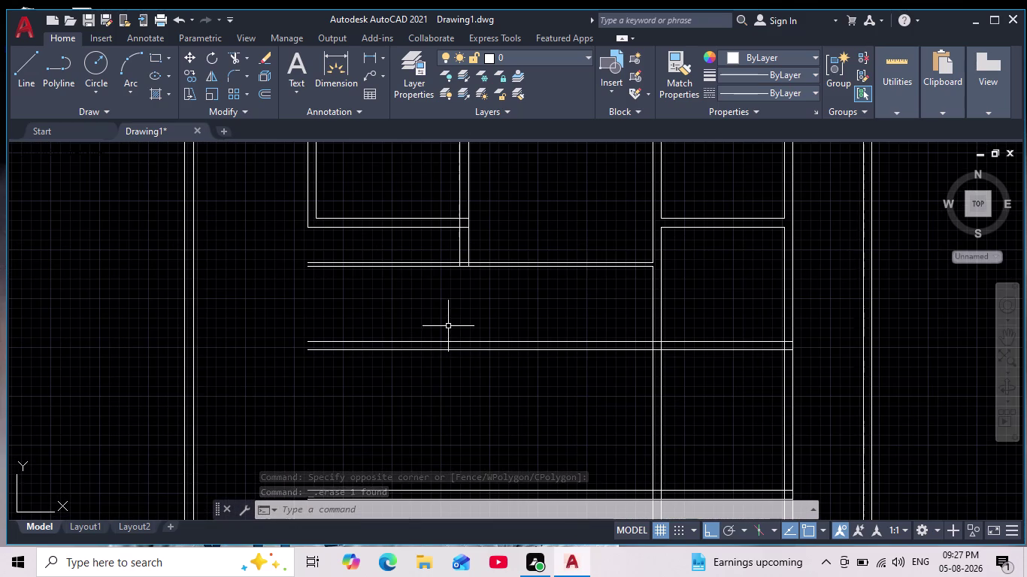
scroll(down, 3)
middle_drag(460, 319, 427, 360)
scroll(up, 3)
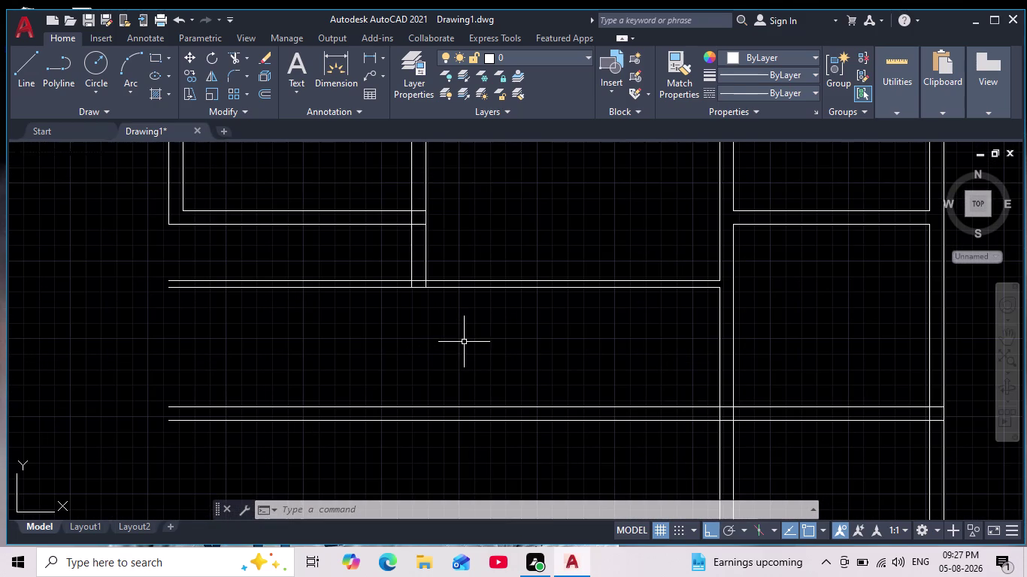
scroll(down, 3)
scroll(up, 3)
middle_drag(472, 342, 460, 334)
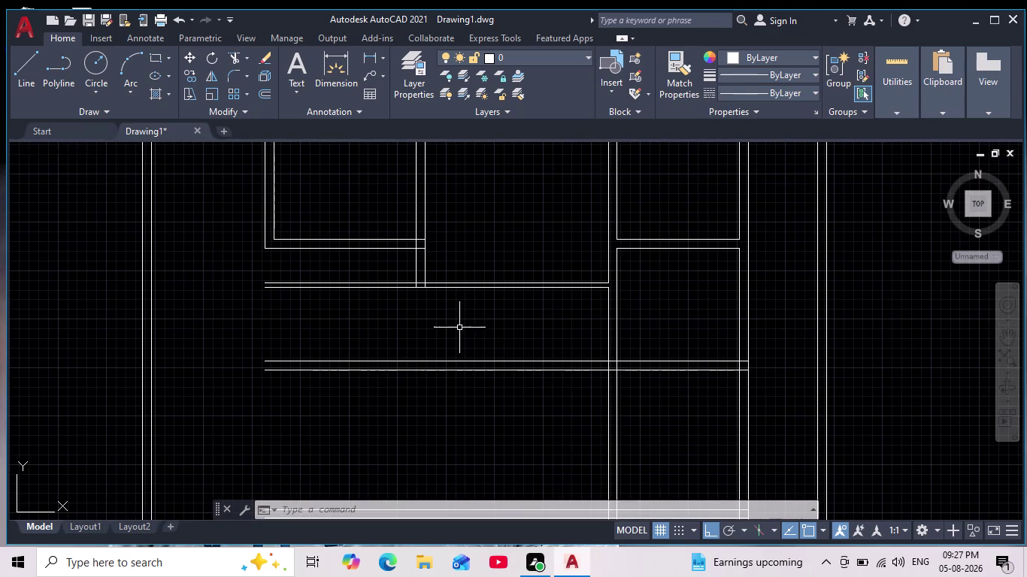
scroll(up, 3)
scroll(down, 3)
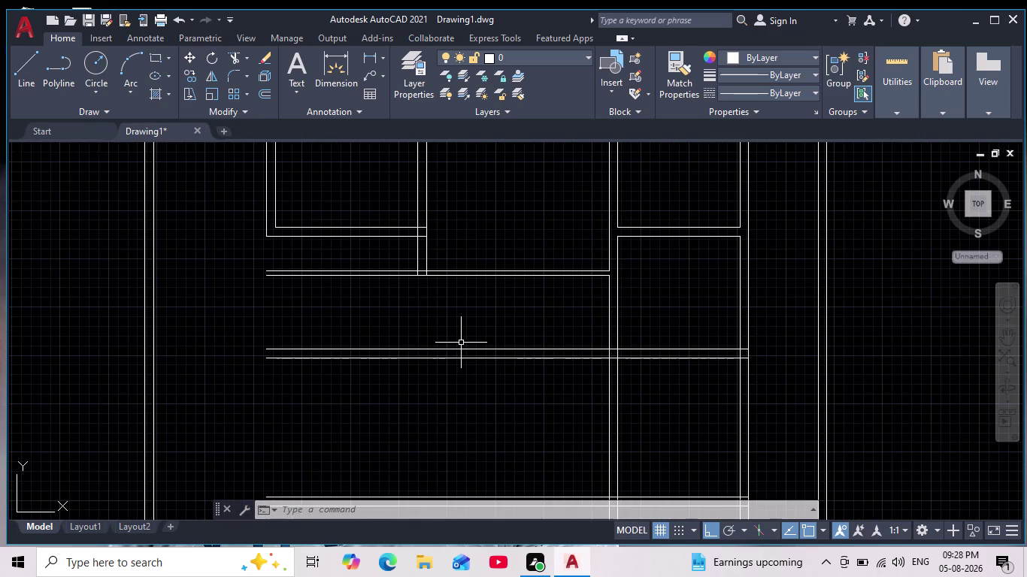
scroll(down, 3)
scroll(up, 3)
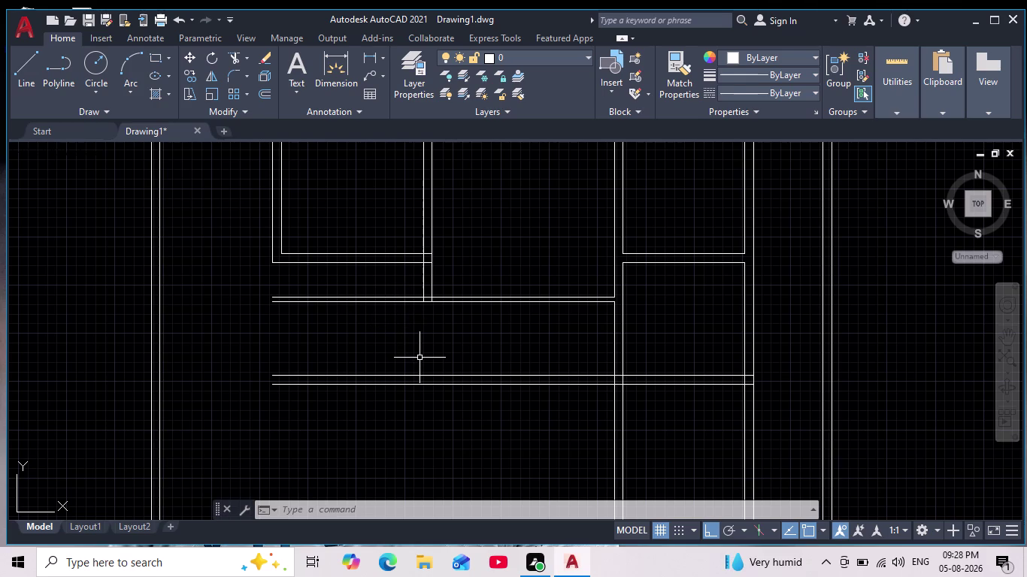
scroll(down, 3)
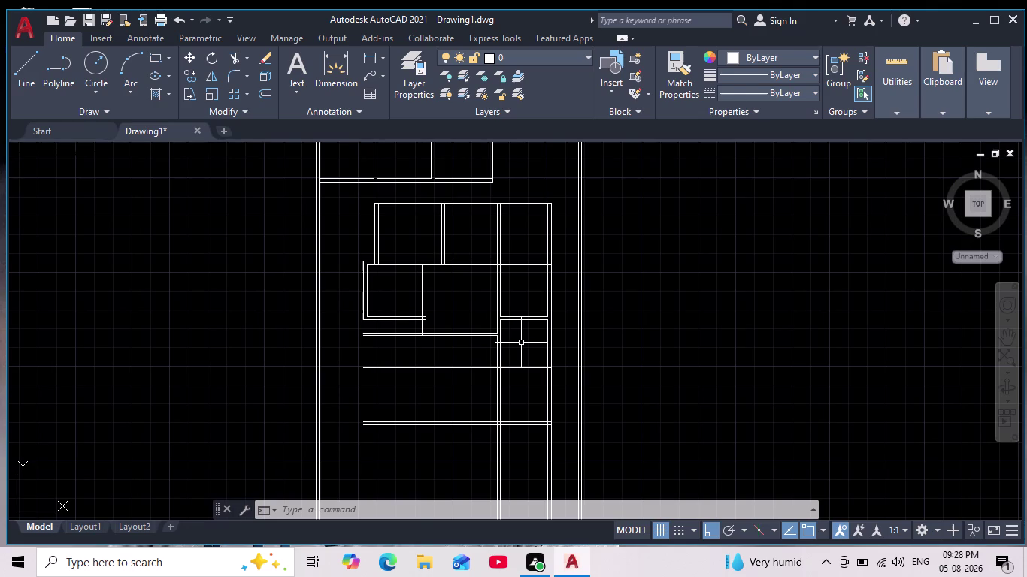
scroll(up, 3)
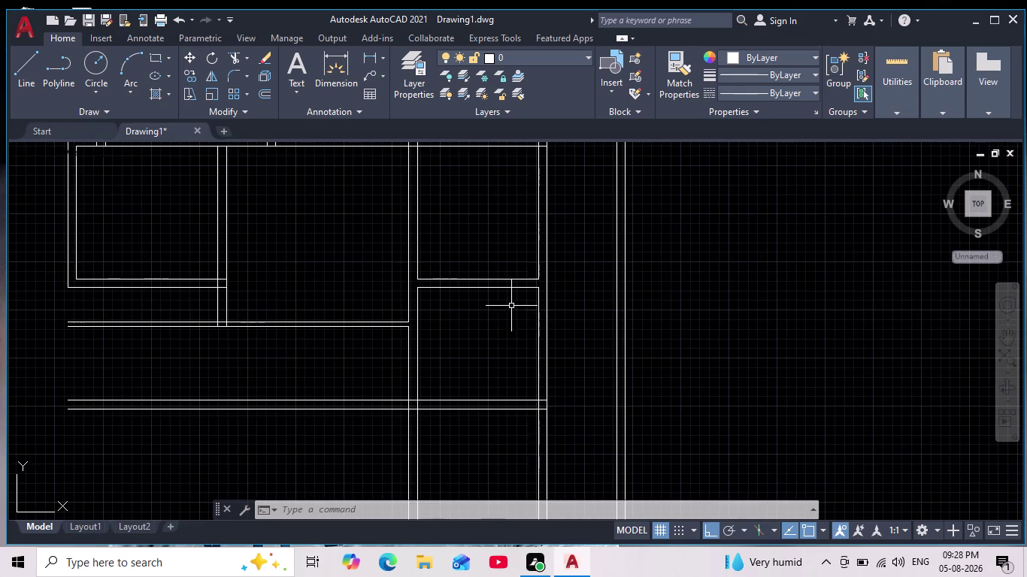
middle_drag(512, 303, 514, 254)
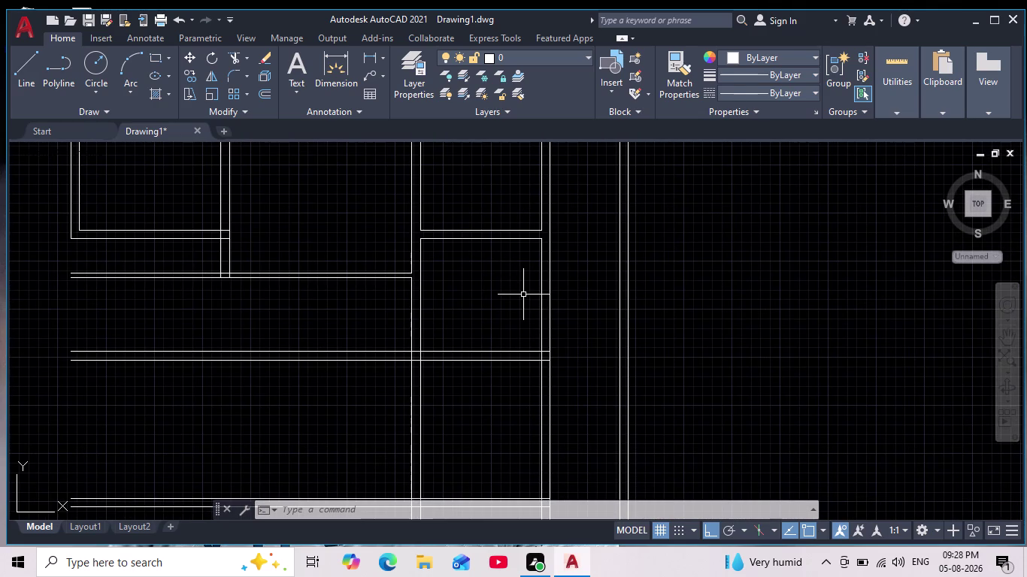
scroll(up, 3)
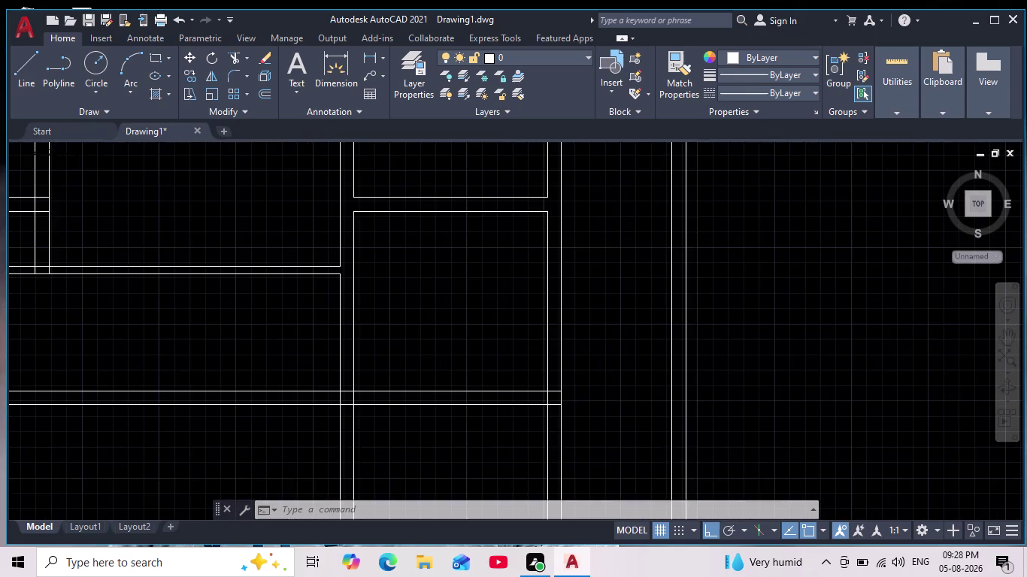
scroll(down, 3)
scroll(down, 3)
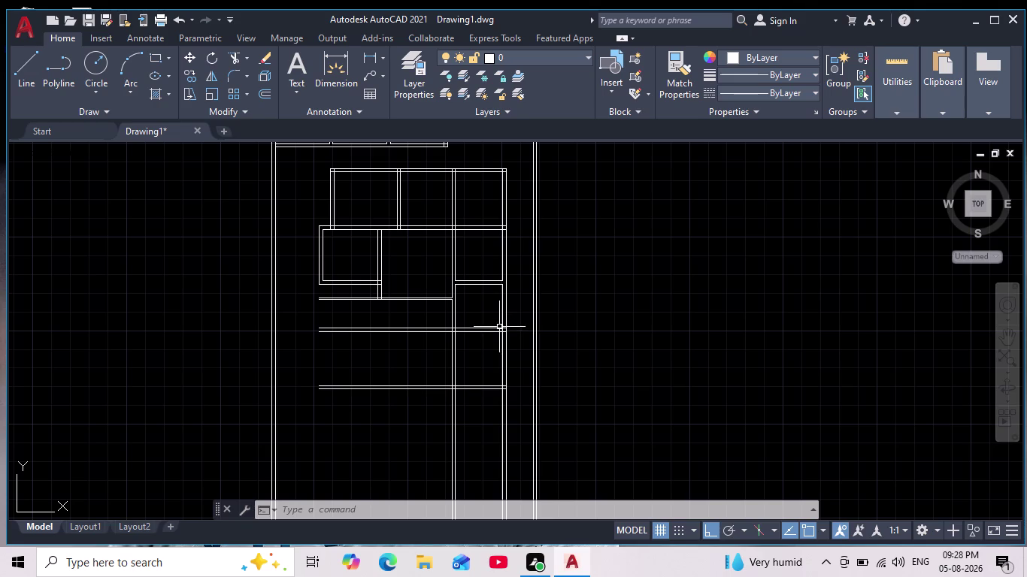
scroll(down, 3)
scroll(up, 3)
middle_drag(556, 322, 505, 305)
scroll(down, 3)
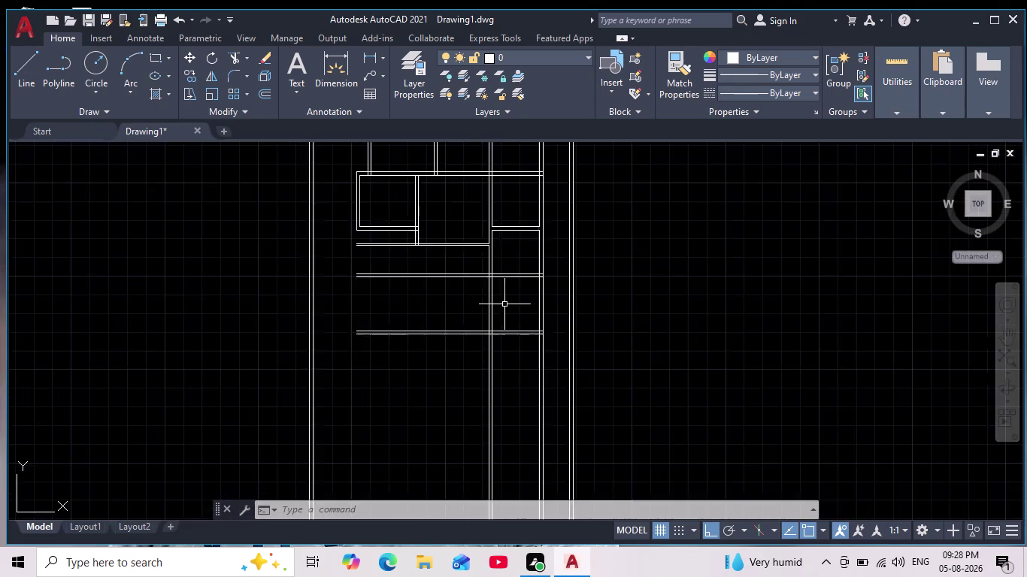
scroll(down, 3)
scroll(up, 3)
middle_drag(522, 302, 536, 288)
scroll(down, 3)
scroll(up, 3)
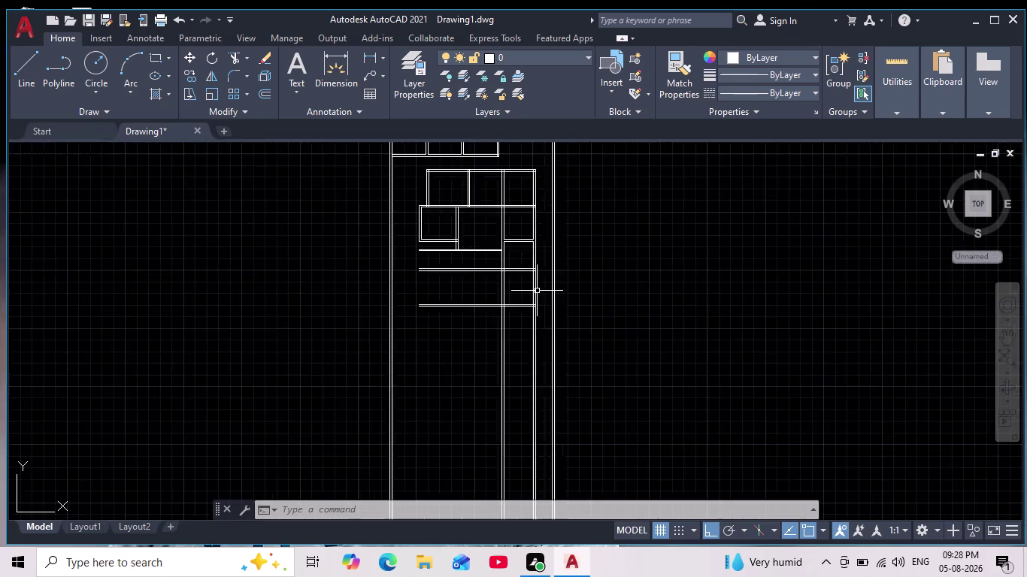
scroll(up, 3)
middle_drag(528, 297, 490, 362)
scroll(up, 3)
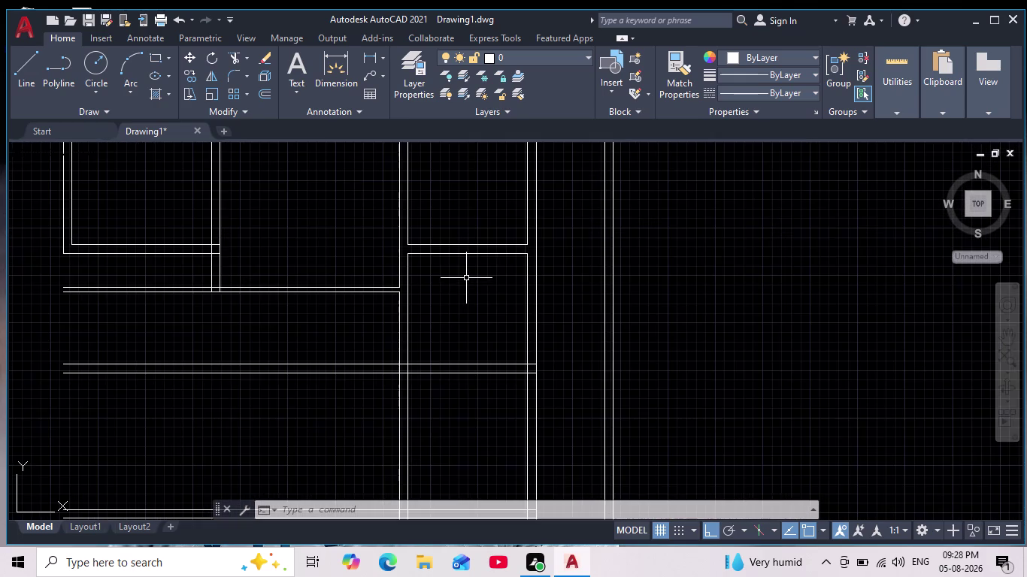
middle_drag(466, 285, 467, 302)
click(367, 57)
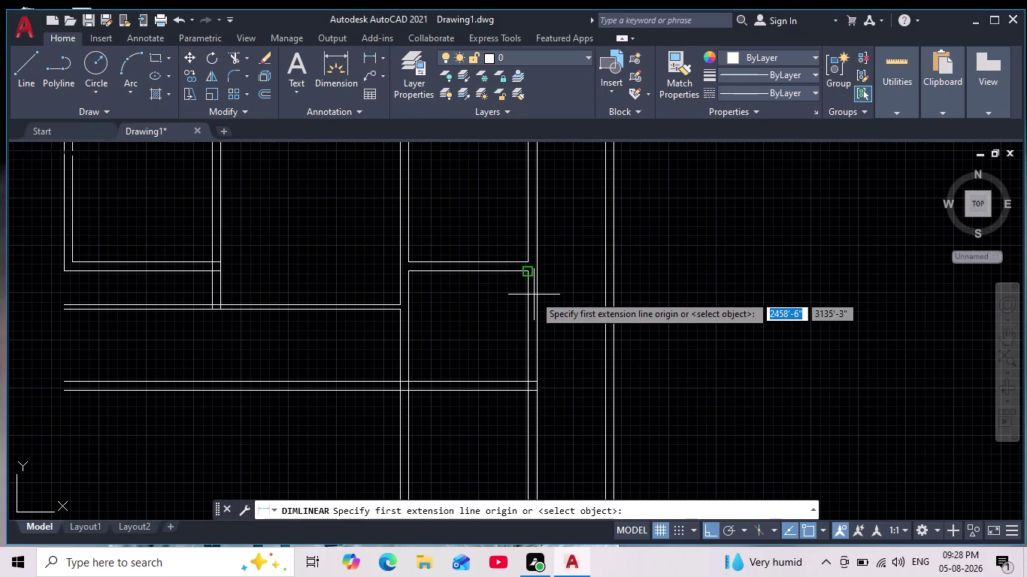
click(524, 273)
scroll(up, 3)
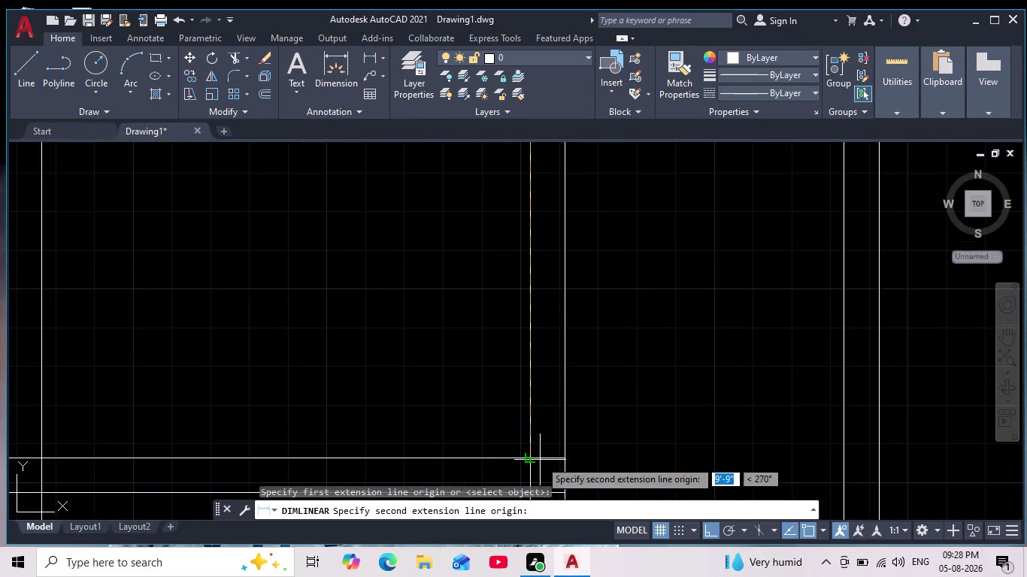
middle_drag(572, 369, 583, 324)
click(538, 414)
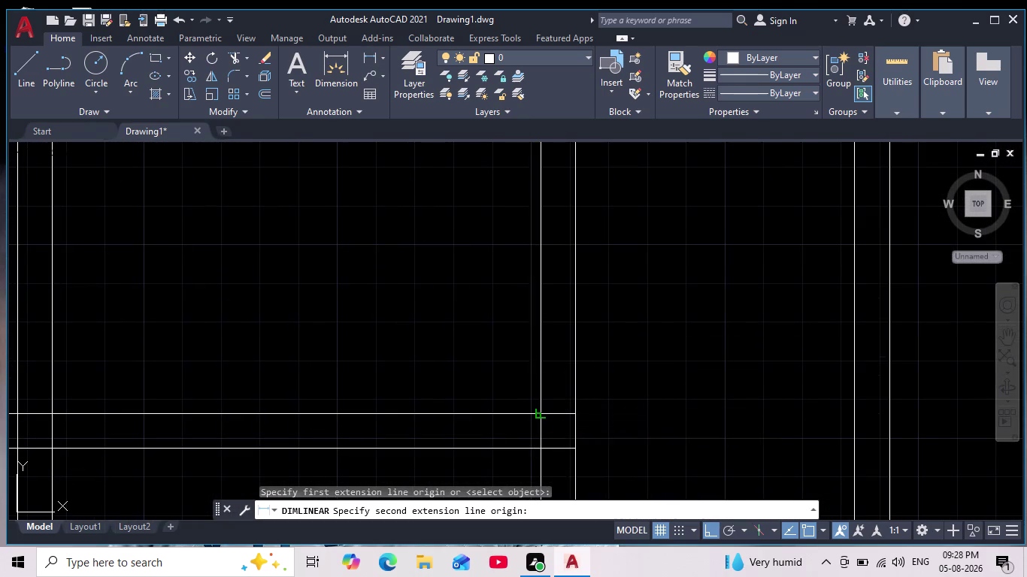
scroll(down, 3)
scroll(up, 3)
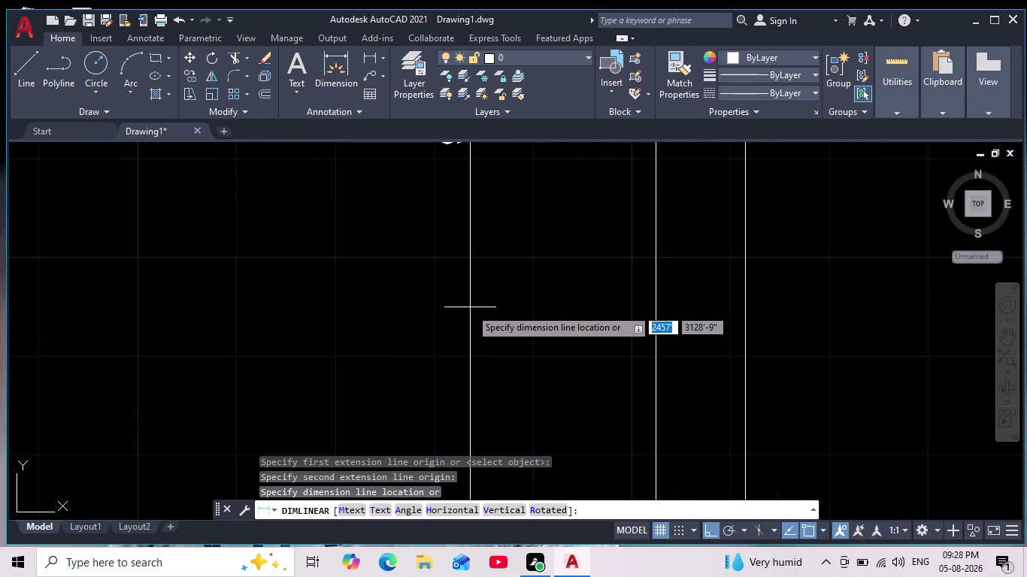
scroll(down, 3)
key(Escape)
scroll(down, 3)
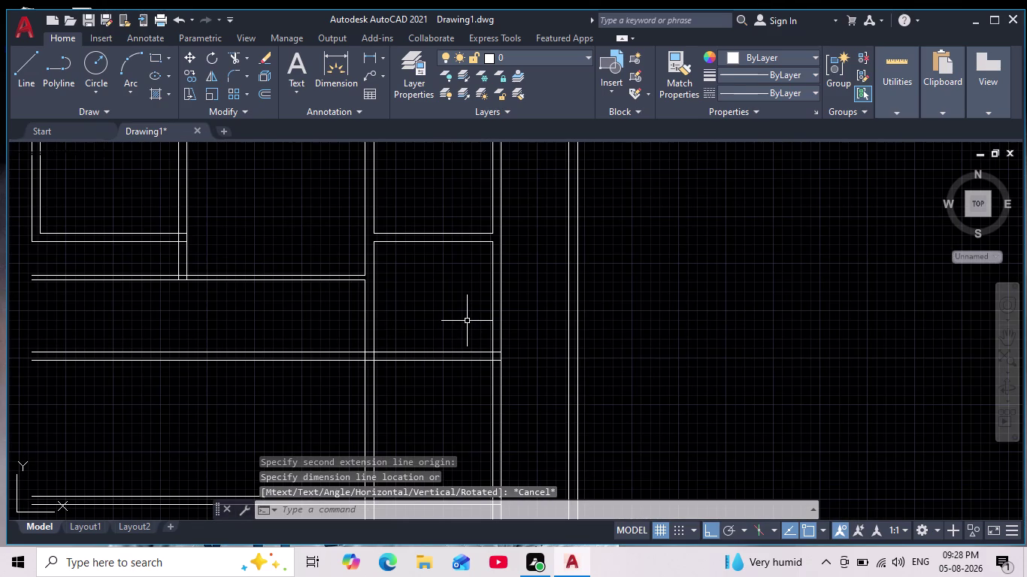
scroll(up, 3)
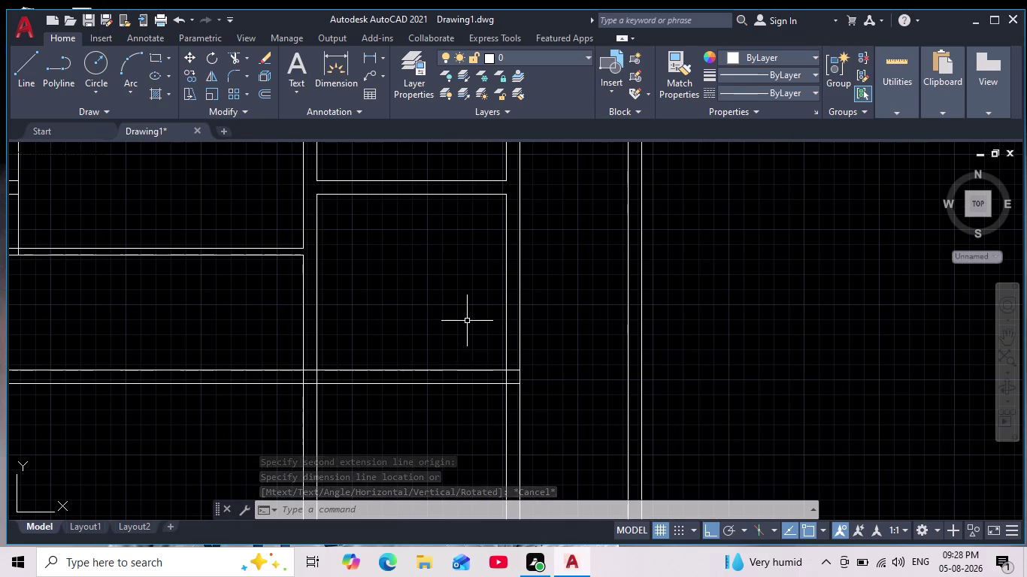
scroll(down, 3)
scroll(up, 3)
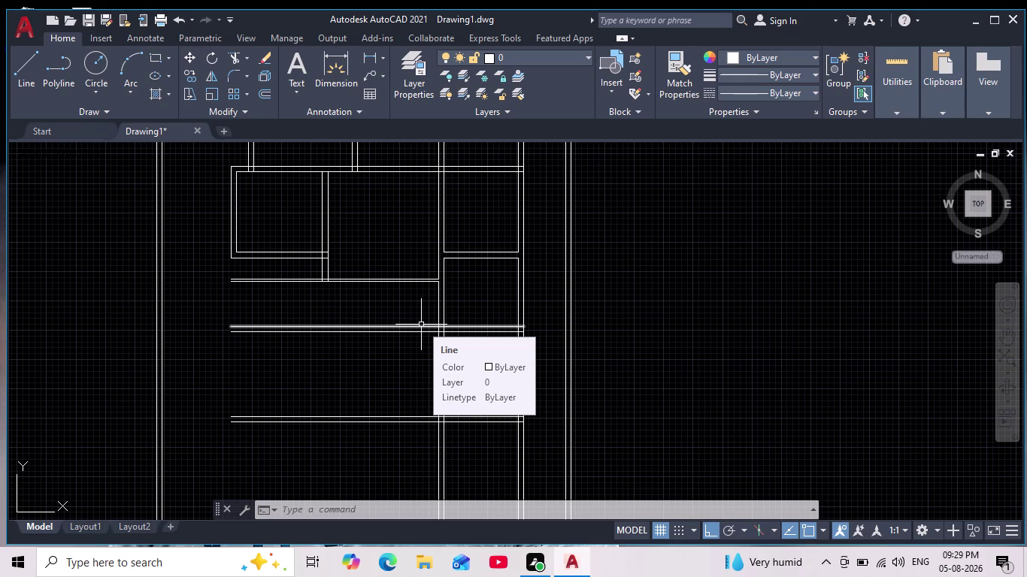
scroll(down, 3)
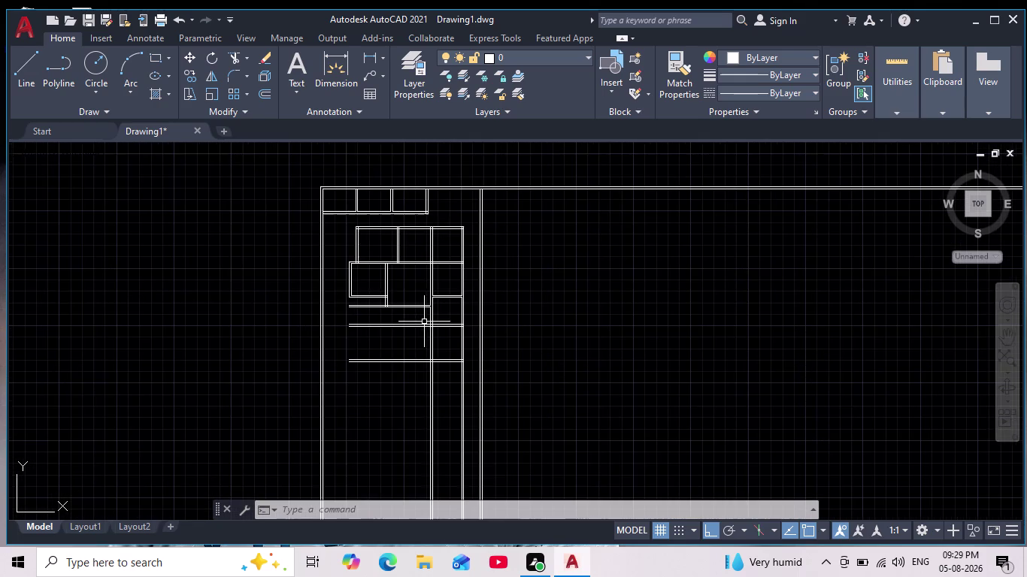
scroll(up, 3)
scroll(down, 3)
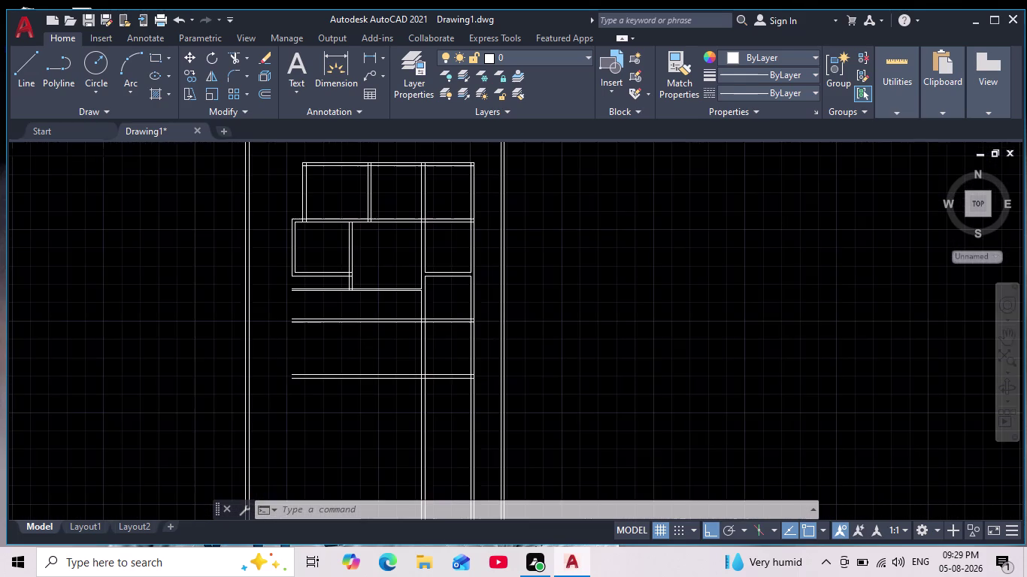
scroll(up, 3)
middle_drag(459, 351, 465, 322)
scroll(down, 3)
scroll(up, 3)
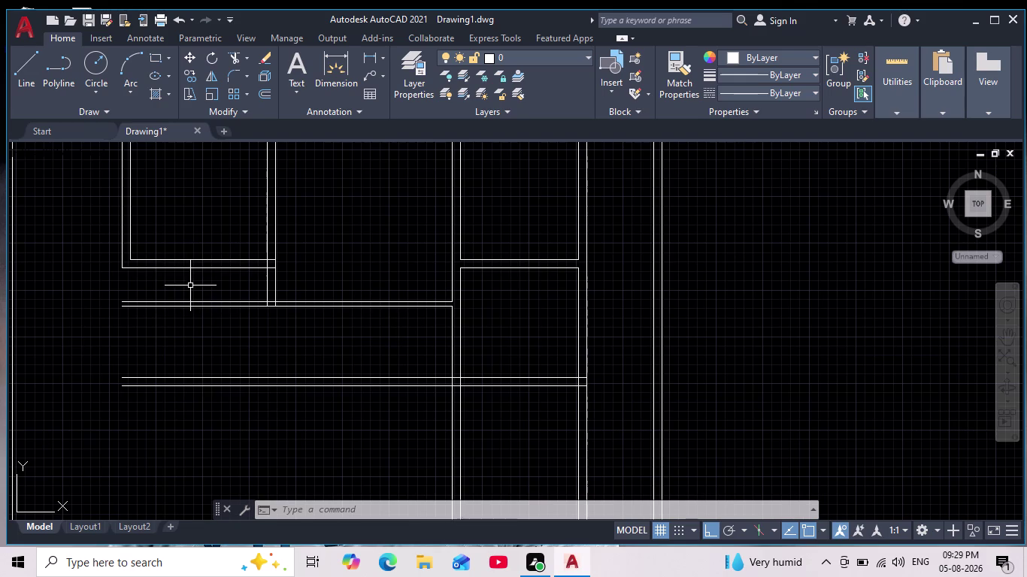
scroll(up, 3)
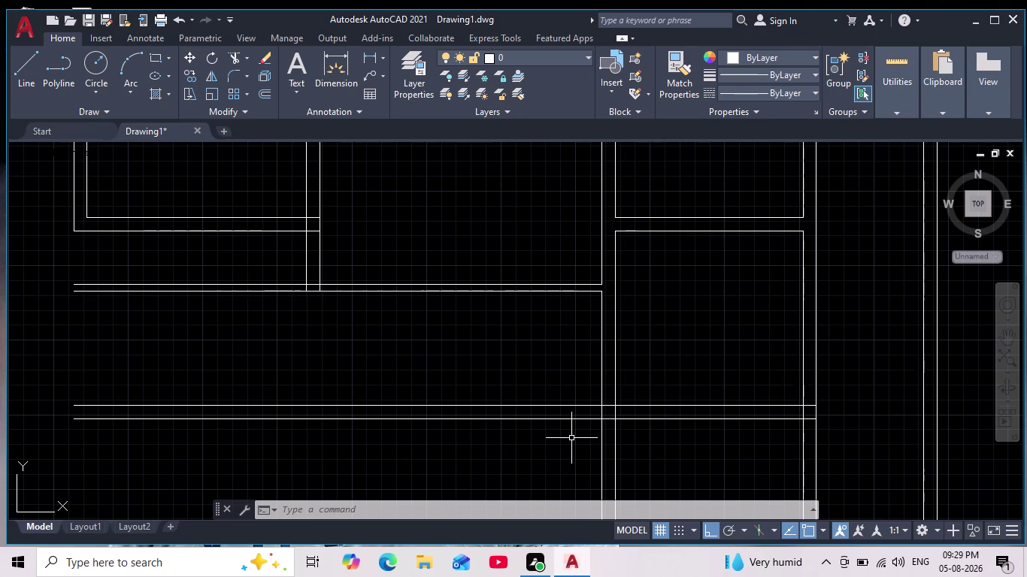
scroll(down, 3)
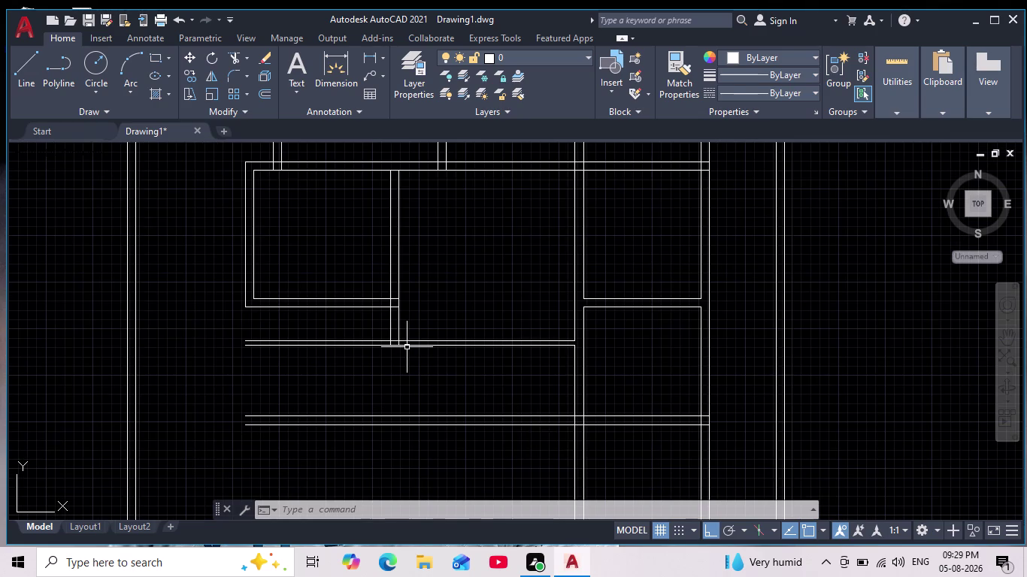
scroll(down, 3)
scroll(up, 3)
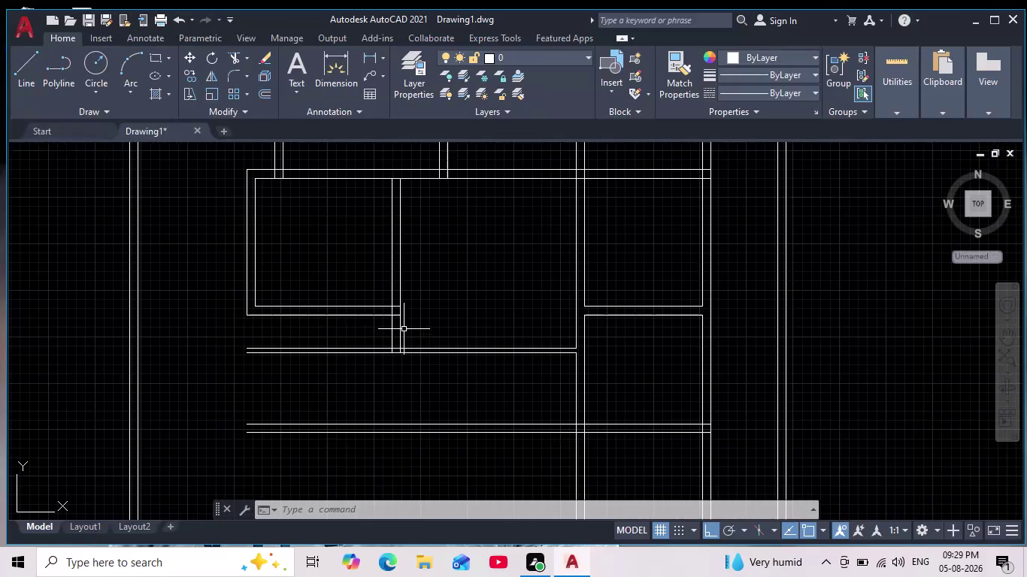
text(ex)
key(Return)
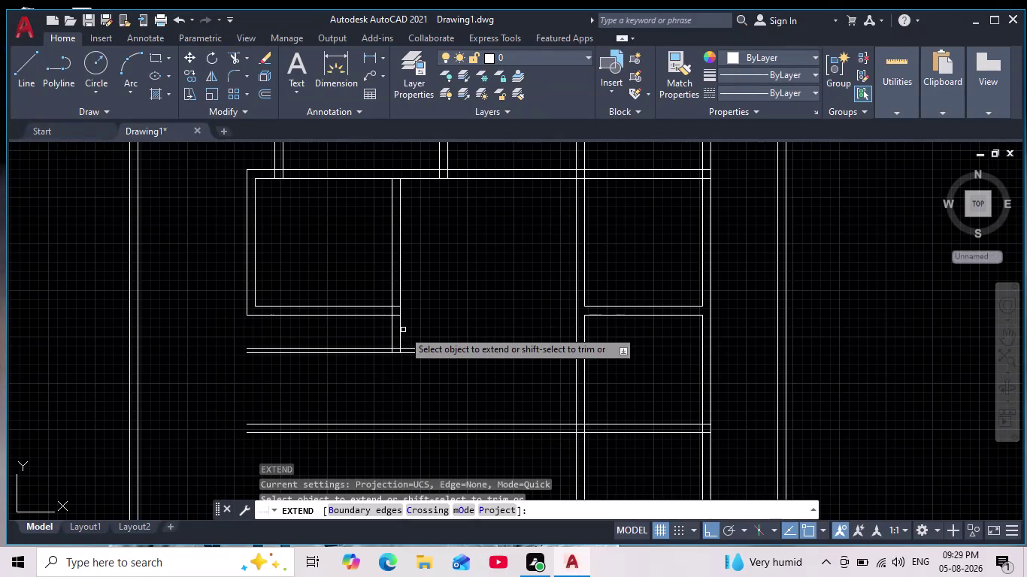
scroll(up, 3)
drag(363, 342, 461, 315)
scroll(down, 3)
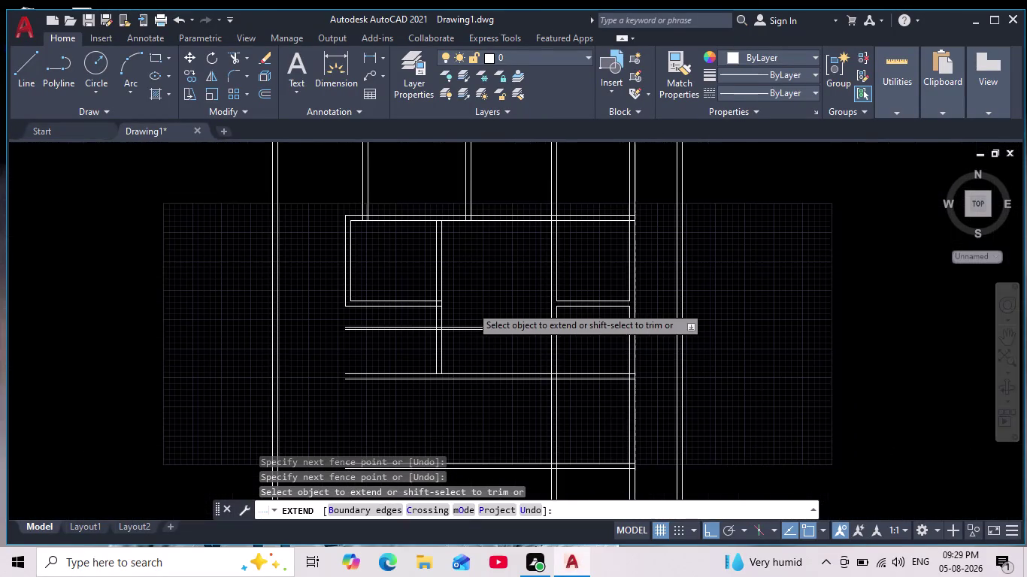
drag(414, 356, 487, 356)
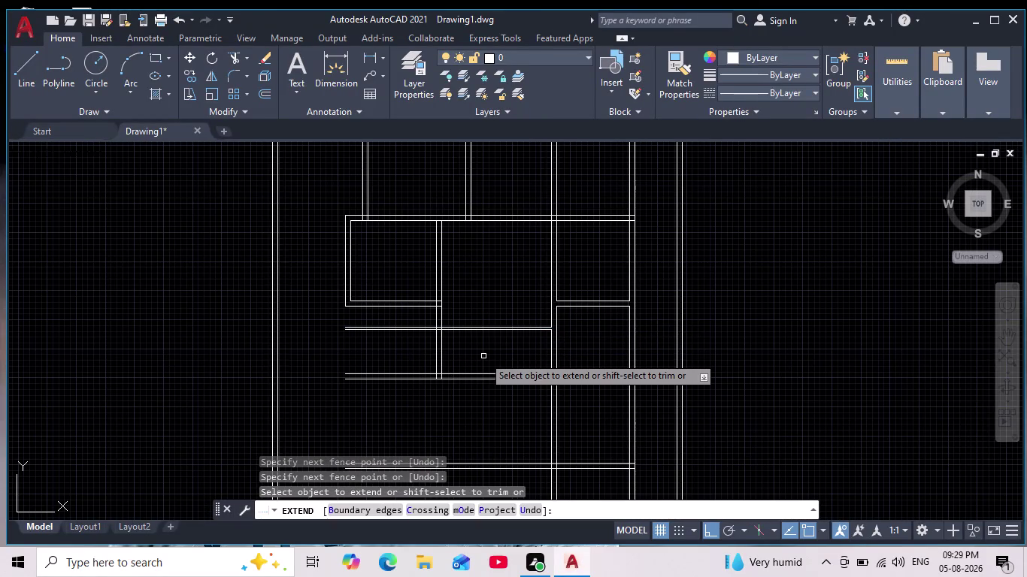
key(Escape)
key(Escape)
key(Escape)
key(Escape)
key(Escape)
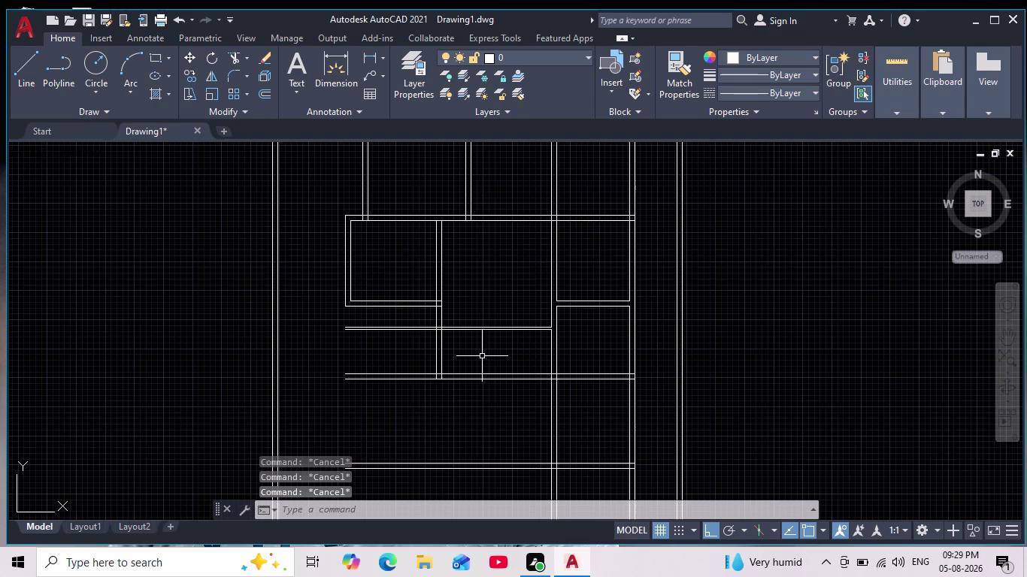
scroll(down, 3)
scroll(up, 3)
middle_drag(475, 374, 409, 368)
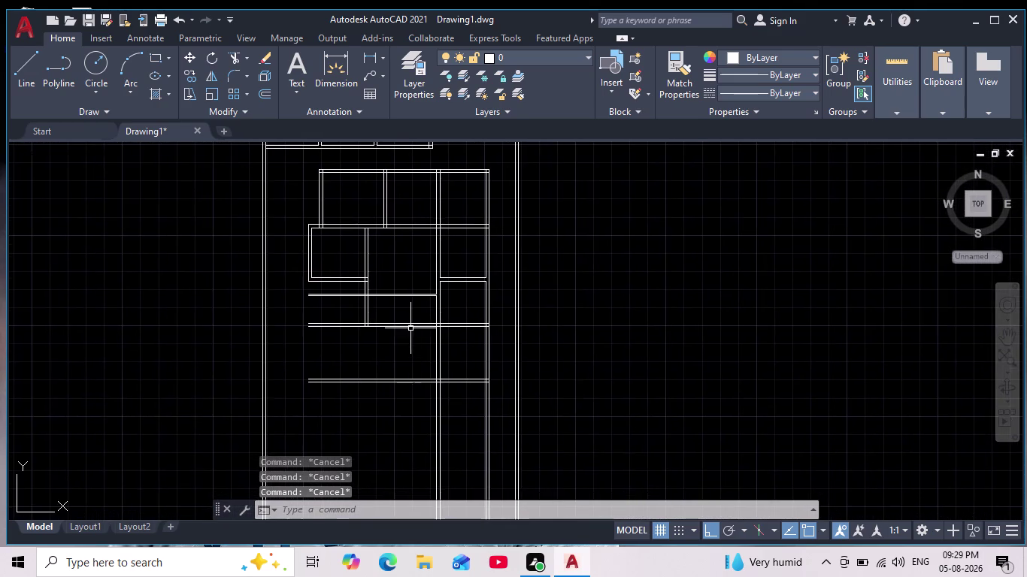
scroll(up, 3)
scroll(up, 3)
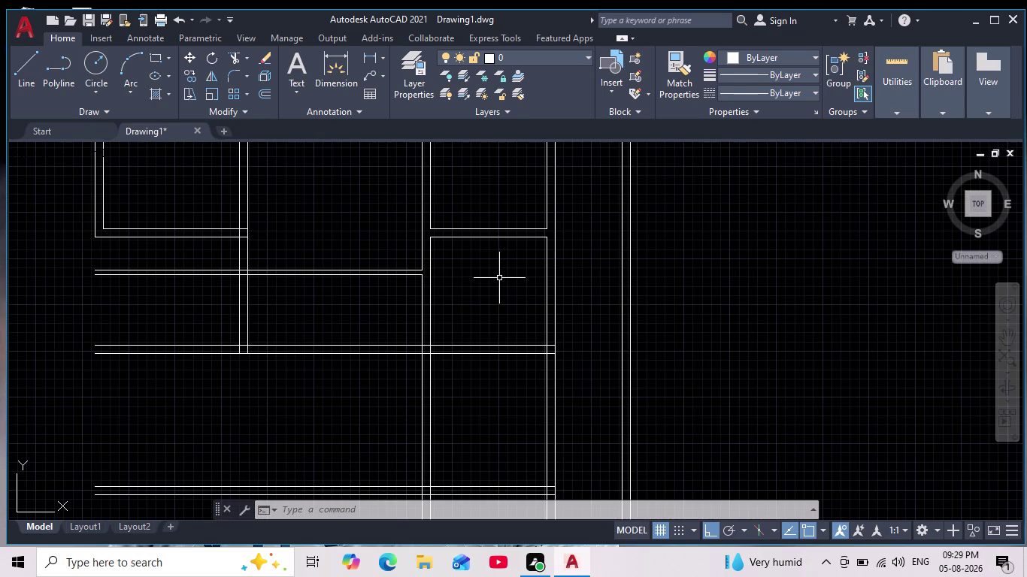
scroll(up, 3)
scroll(down, 3)
scroll(down, 3)
middle_drag(516, 364, 447, 339)
scroll(up, 3)
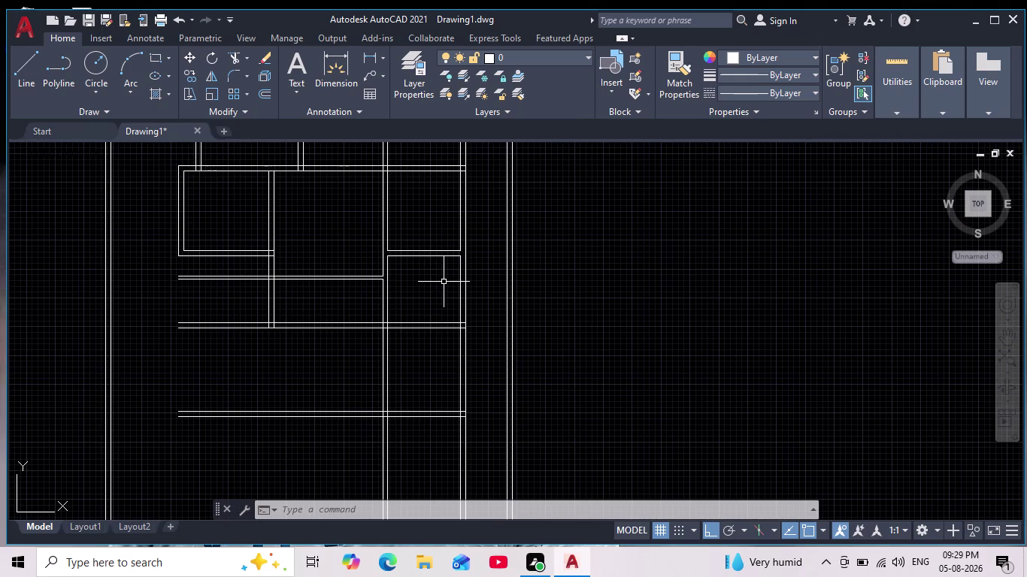
middle_drag(444, 283, 444, 301)
scroll(down, 3)
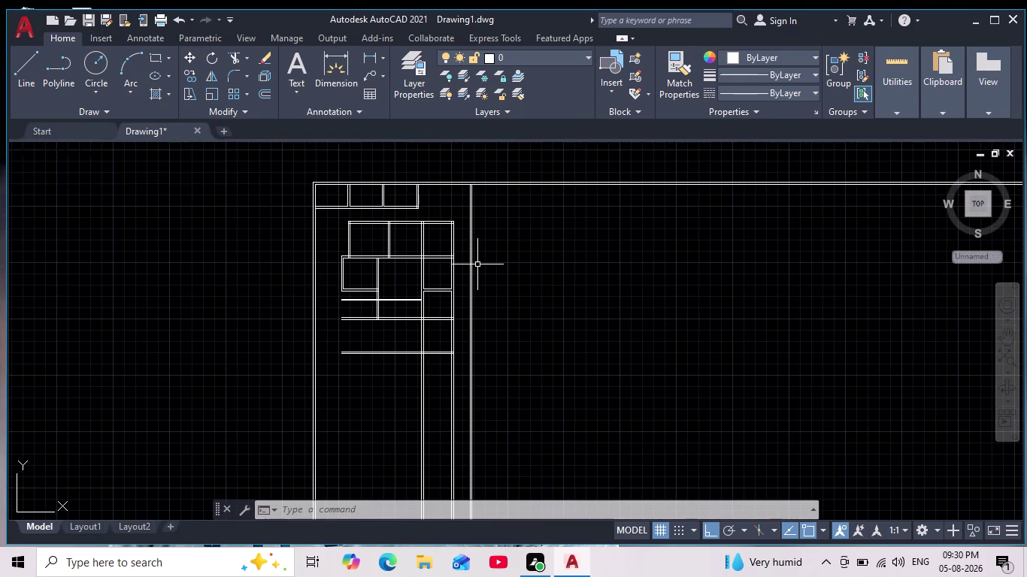
scroll(up, 3)
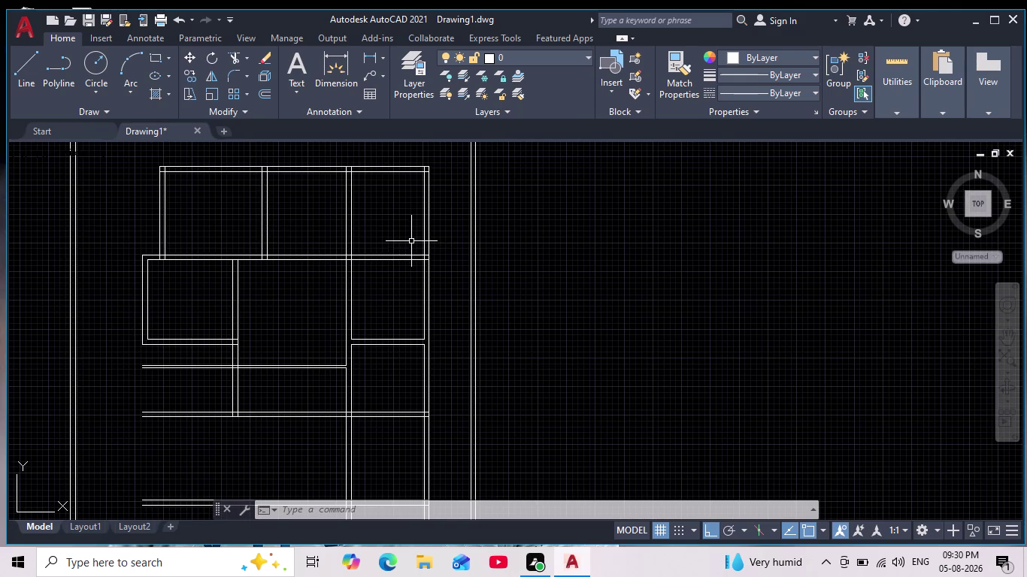
scroll(down, 3)
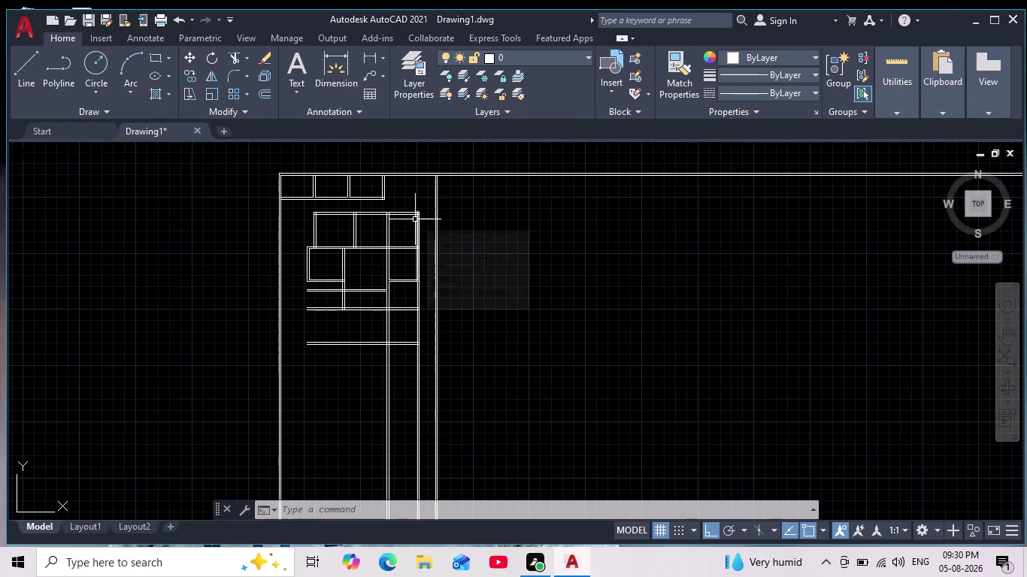
scroll(up, 3)
scroll(down, 3)
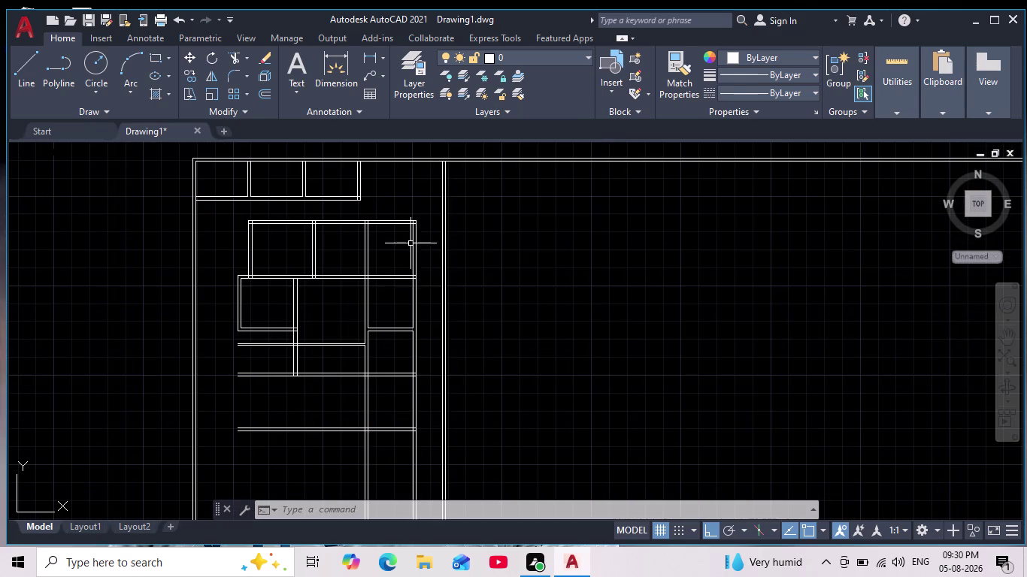
scroll(up, 3)
Select the right wall and short partition lines, then clear the selection.
click(453, 297)
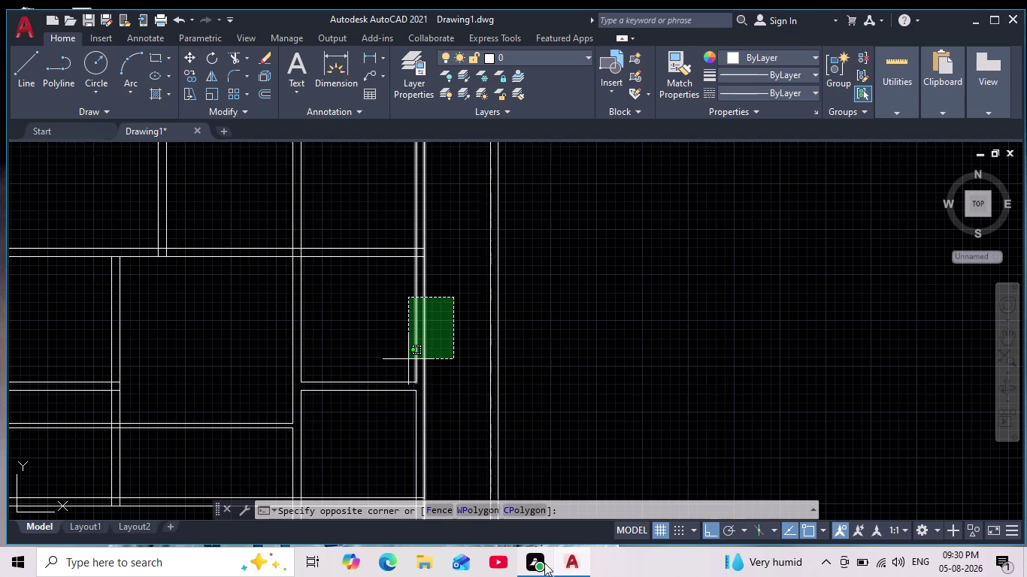
click(349, 413)
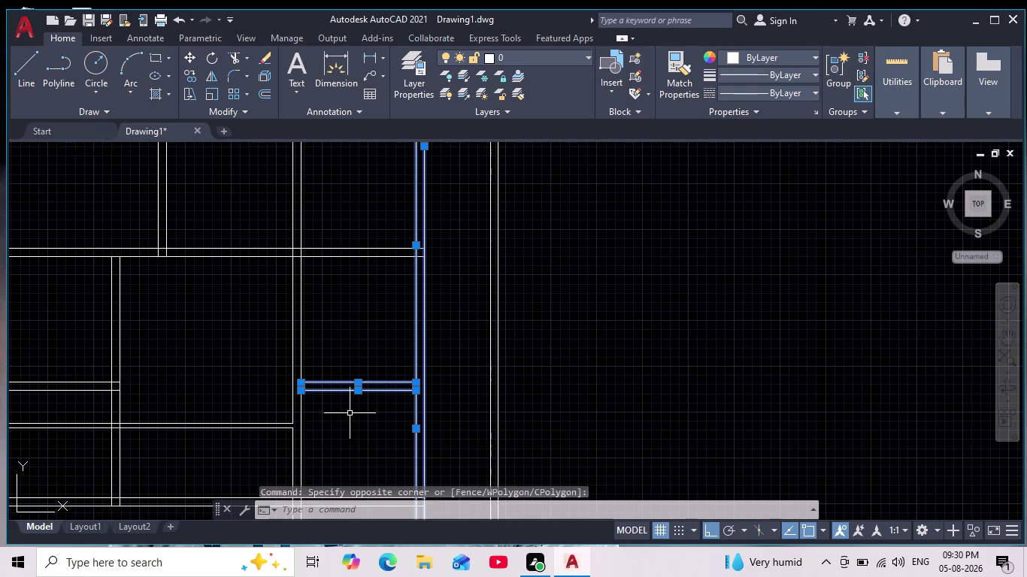
scroll(down, 3)
scroll(down, 3)
middle_drag(361, 366, 420, 322)
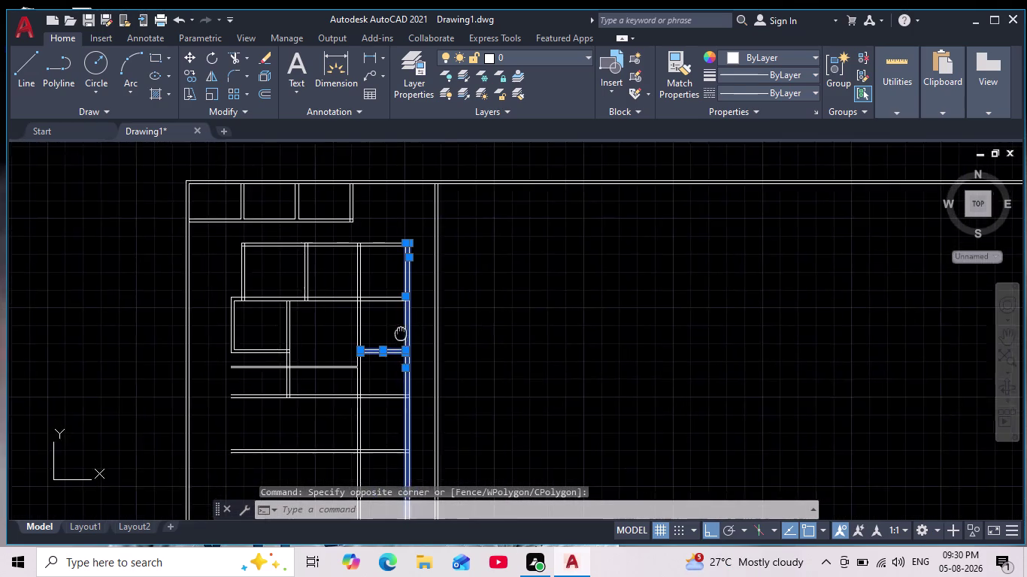
key(Escape)
middle_drag(450, 309, 505, 234)
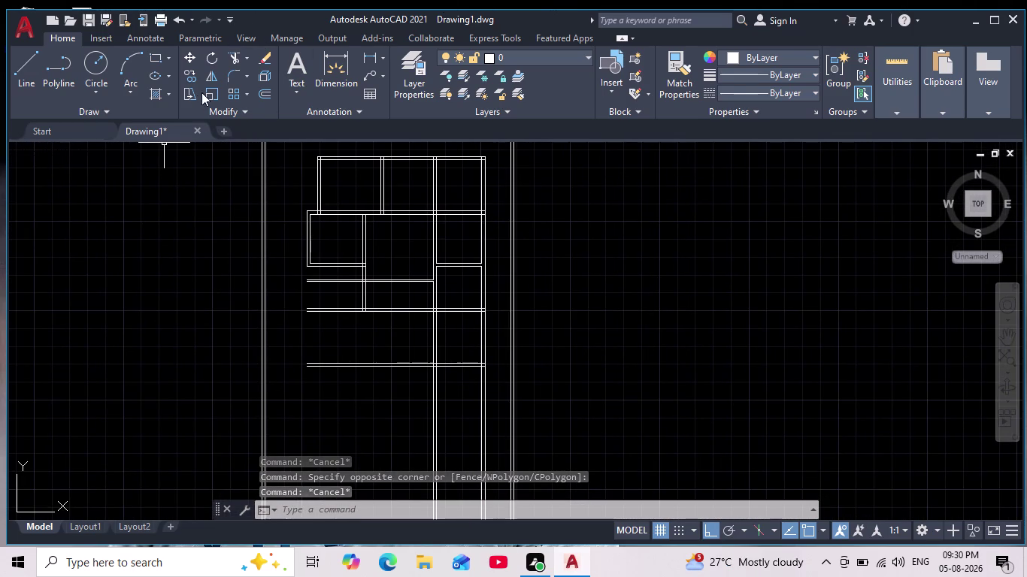
Trim the stray vertical wall segment and the right partition line pieces.
click(237, 59)
scroll(up, 3)
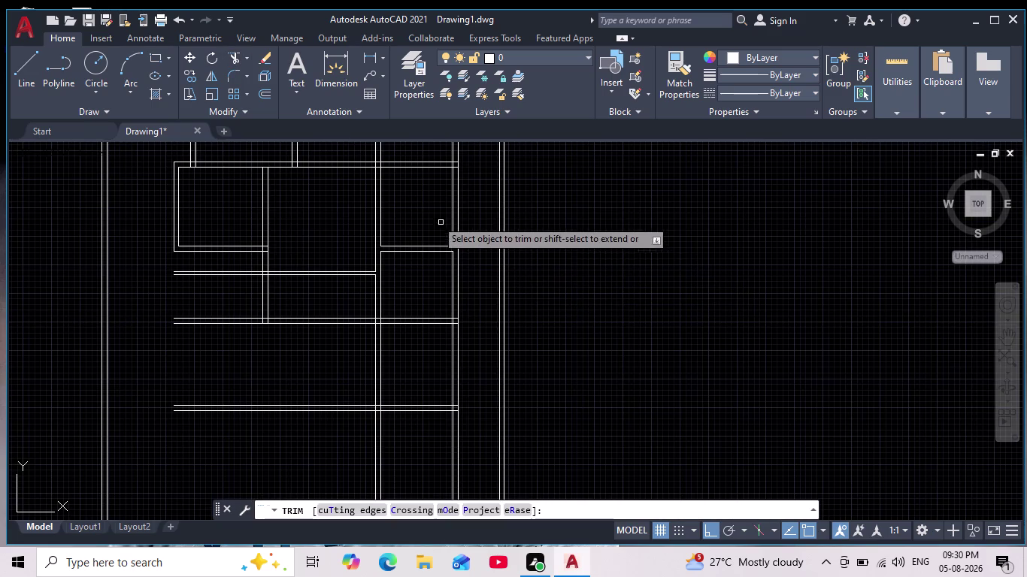
drag(423, 225, 419, 387)
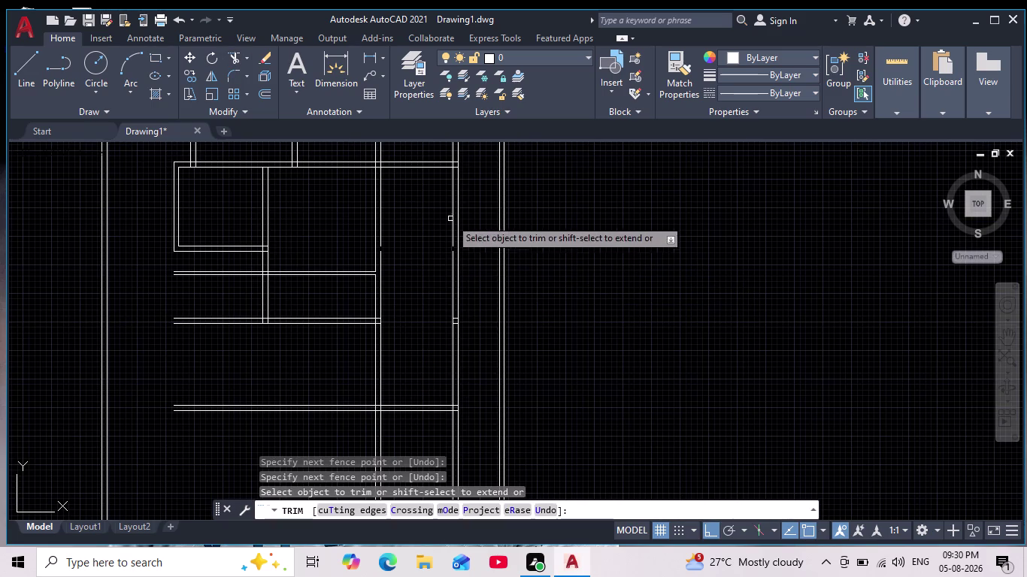
drag(471, 209, 434, 246)
drag(461, 249, 437, 297)
drag(477, 305, 446, 354)
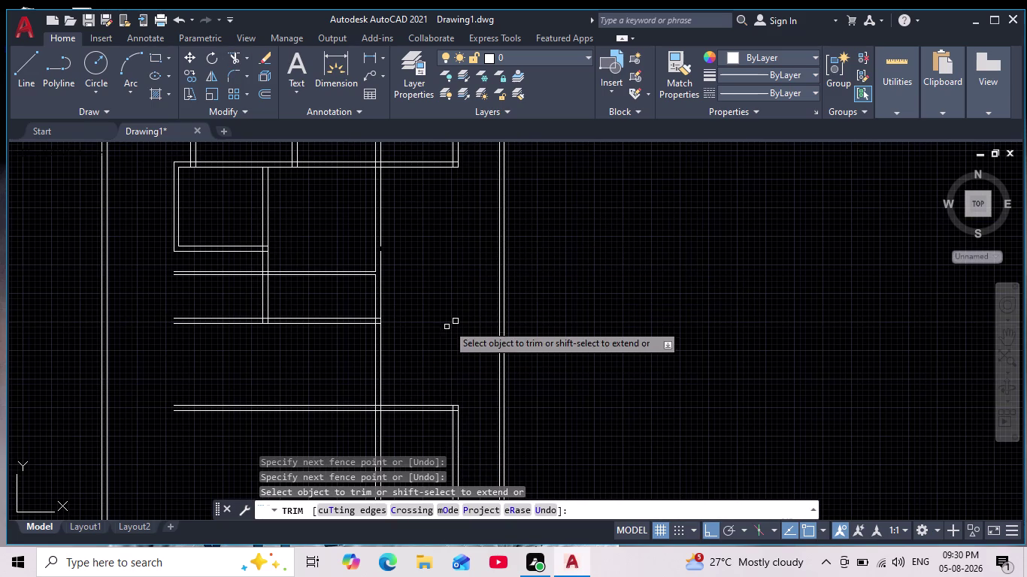
click(458, 322)
Trim the leftover wall segments near the opening, check the result, and end trimming.
scroll(up, 3)
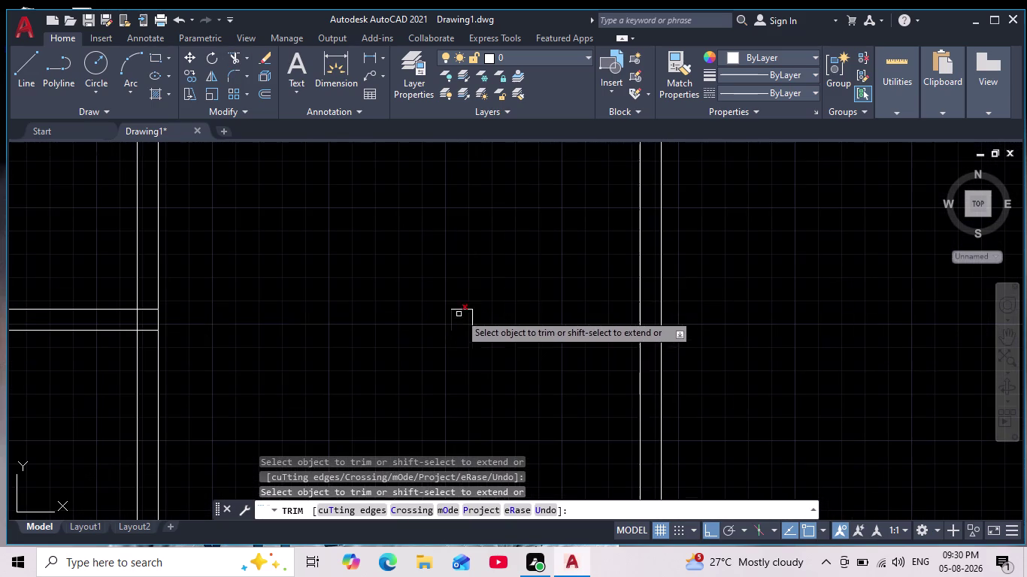
drag(464, 291, 459, 357)
drag(451, 331, 496, 333)
drag(391, 315, 502, 318)
scroll(down, 3)
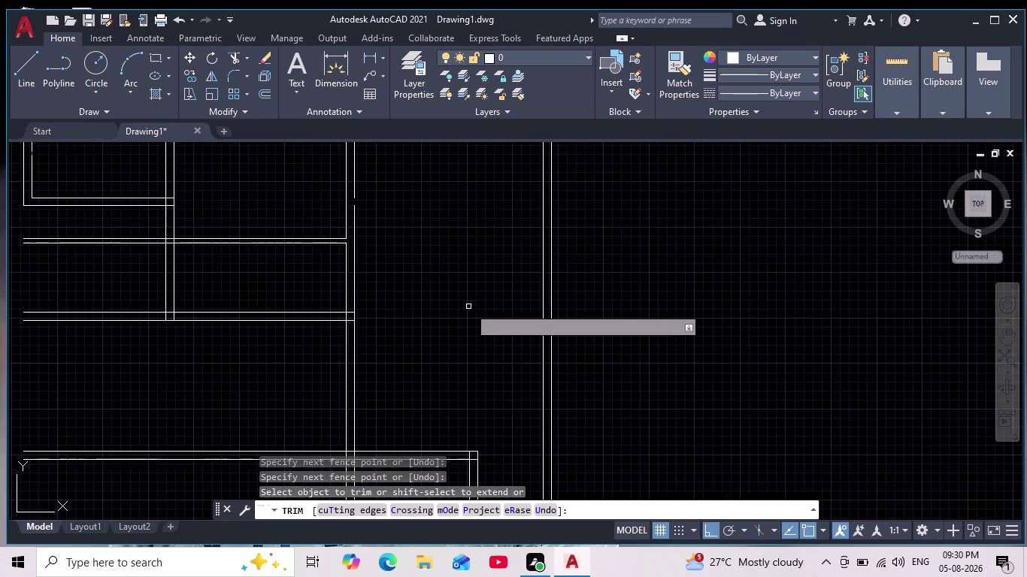
scroll(down, 3)
middle_drag(466, 299, 452, 392)
scroll(up, 3)
scroll(down, 3)
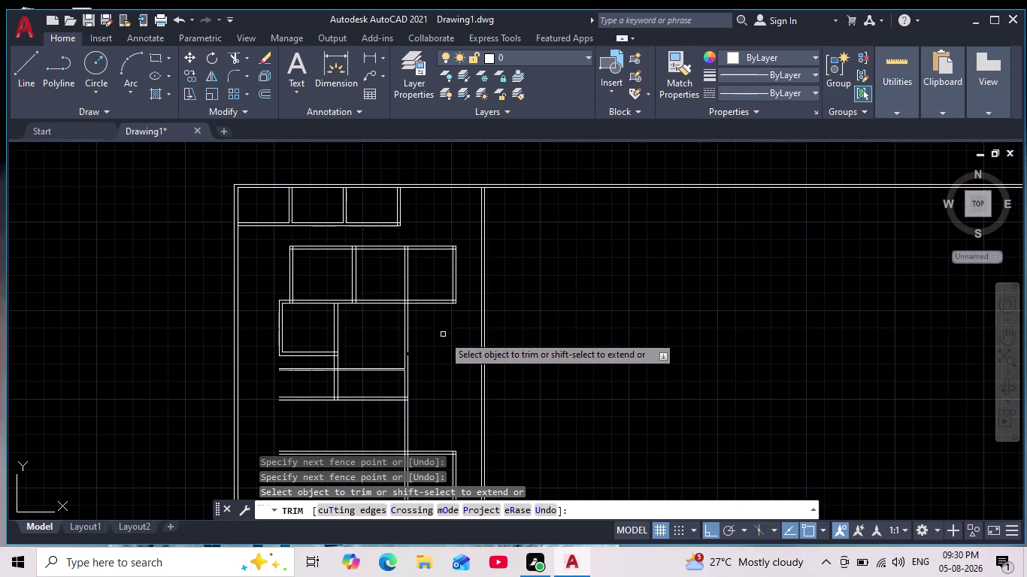
scroll(up, 3)
middle_drag(440, 344, 423, 318)
scroll(up, 3)
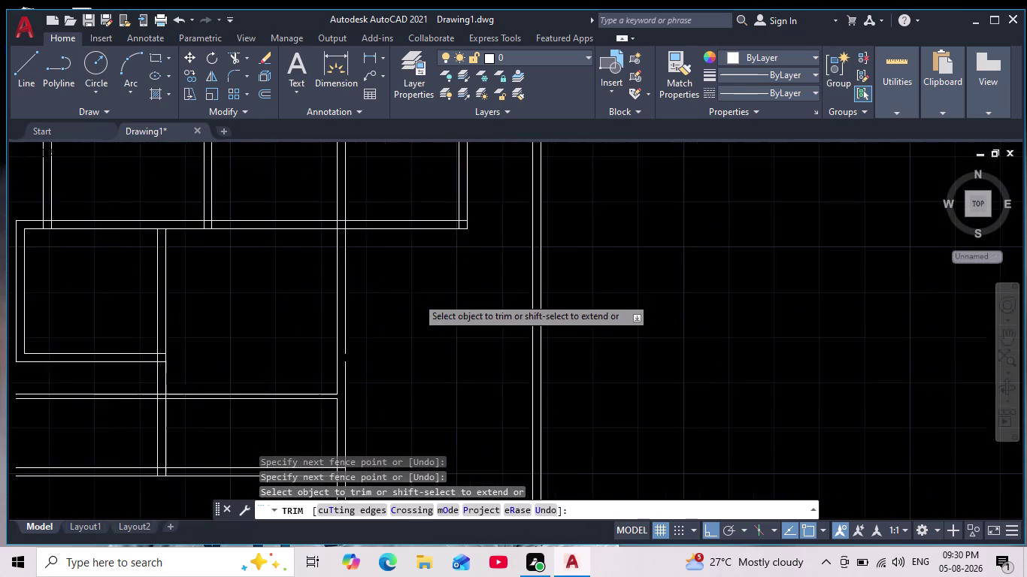
key(Escape)
key(Escape)
key(Escape)
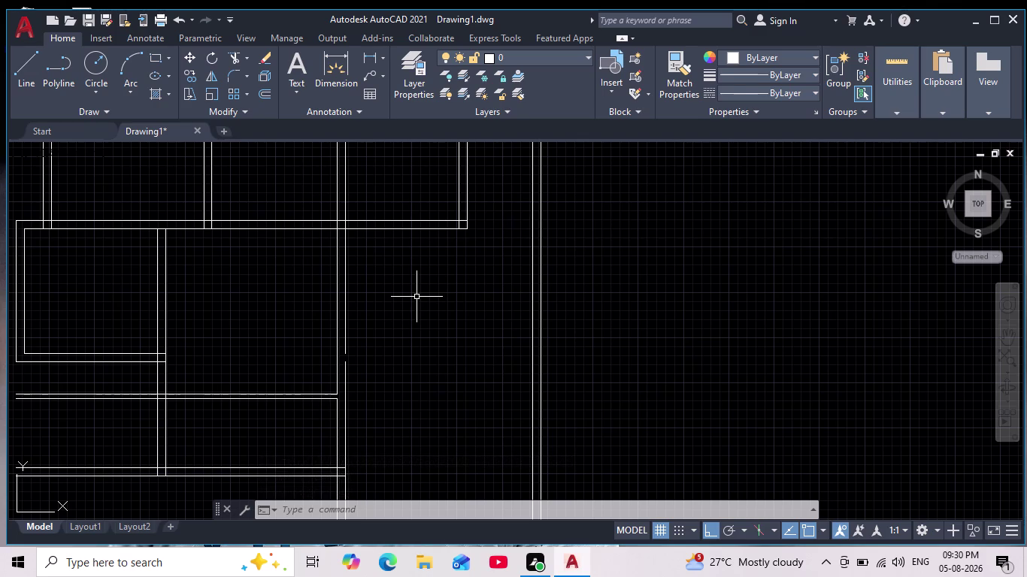
Begin an OFFSET with an 11'6" distance, then cancel it.
key(i)
key(BackSpace)
key(o)
key(Return)
text(11)
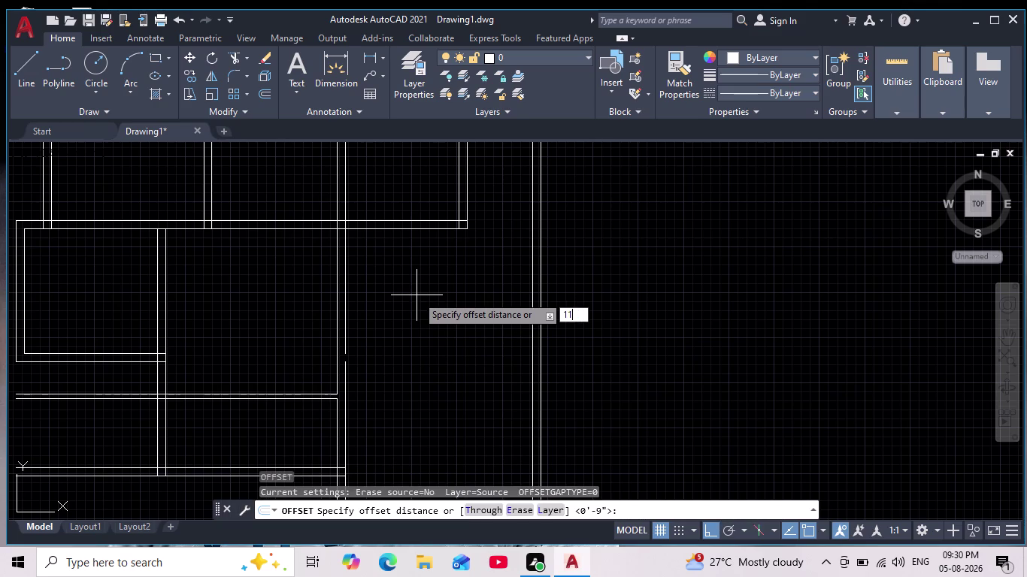
text('6")
key(Return)
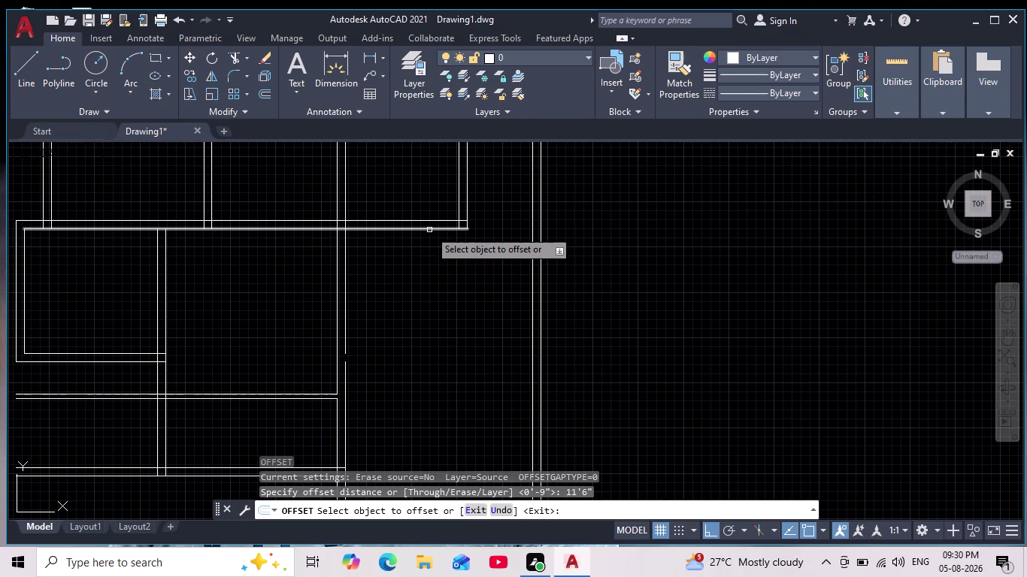
key(Escape)
key(Escape)
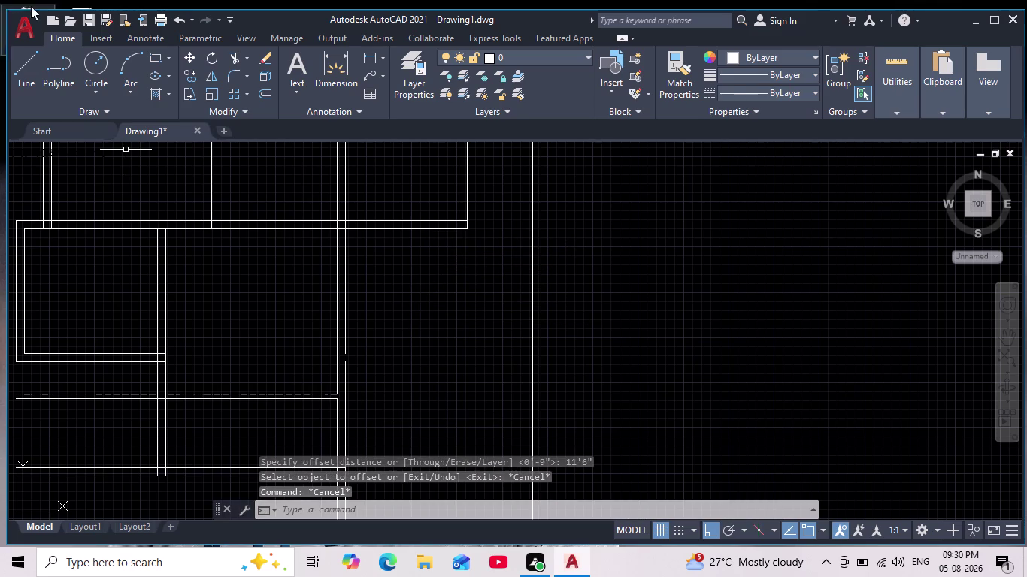
Draw a trial line across the upper-right room corner, then cancel it.
click(28, 67)
scroll(up, 3)
middle_drag(349, 224, 345, 252)
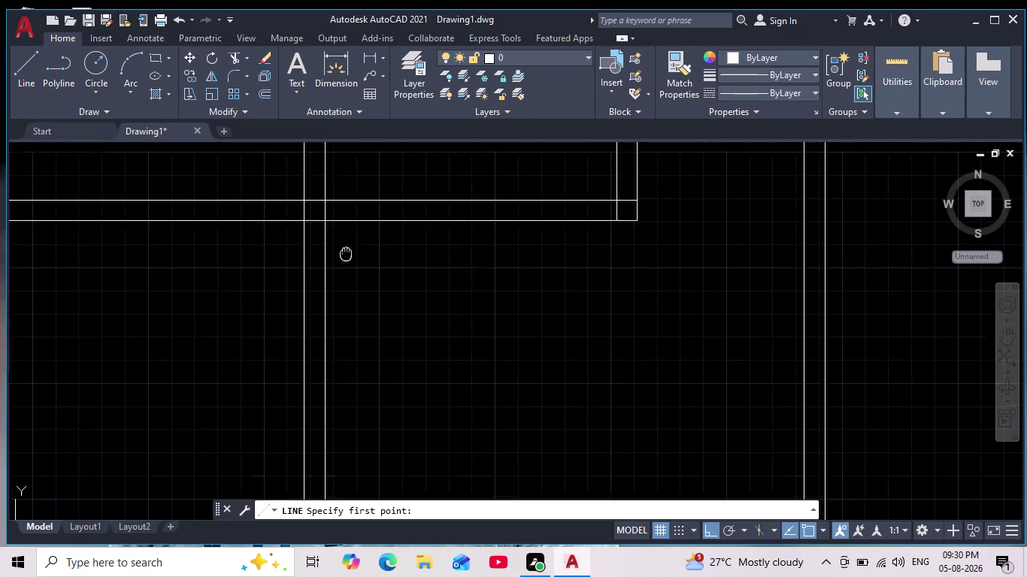
middle_drag(345, 252, 333, 308)
click(310, 280)
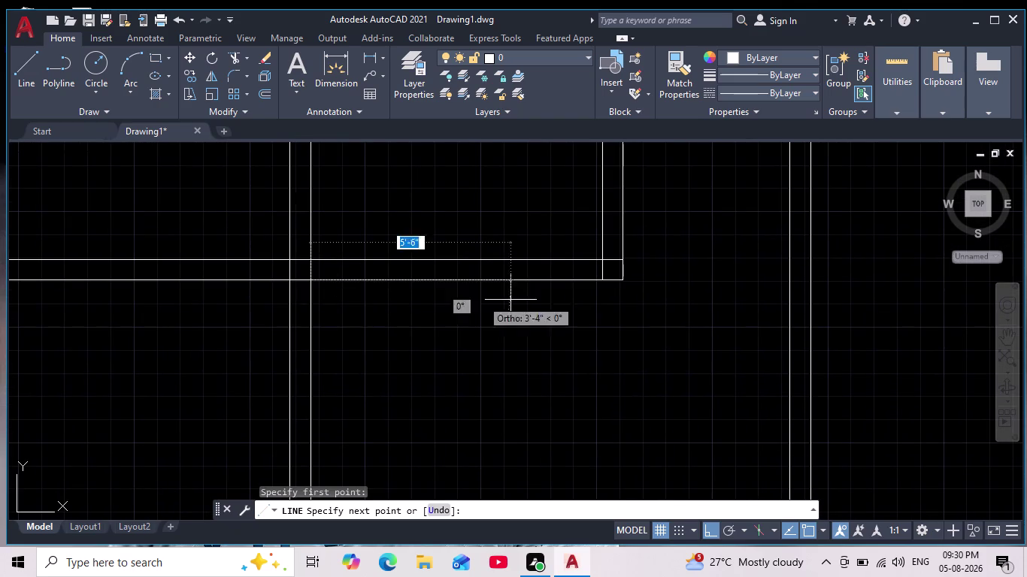
click(621, 278)
key(Escape)
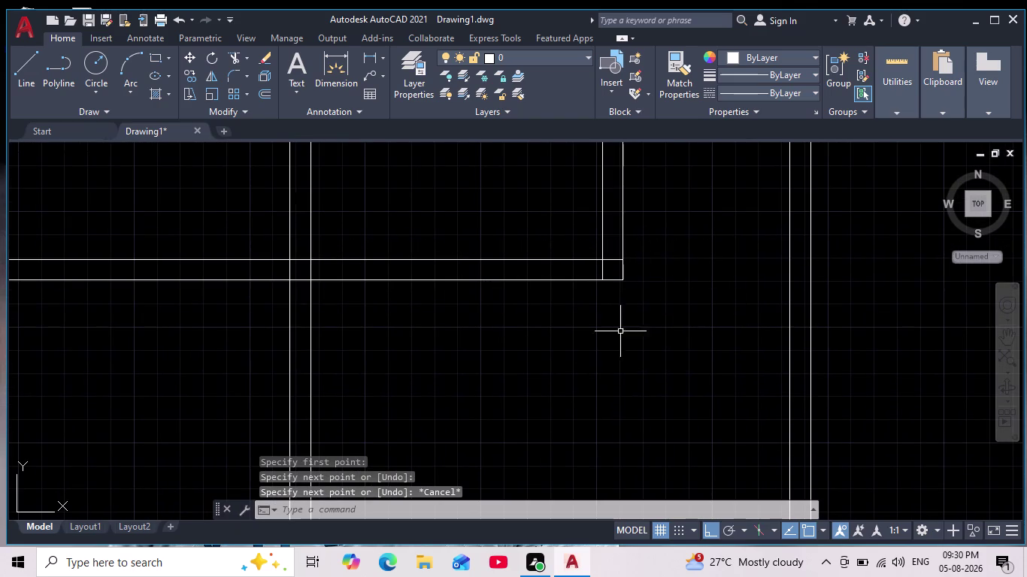
scroll(down, 3)
Offset the room's bottom wall line 11'6" downward as the new partition line.
key(o)
key(Return)
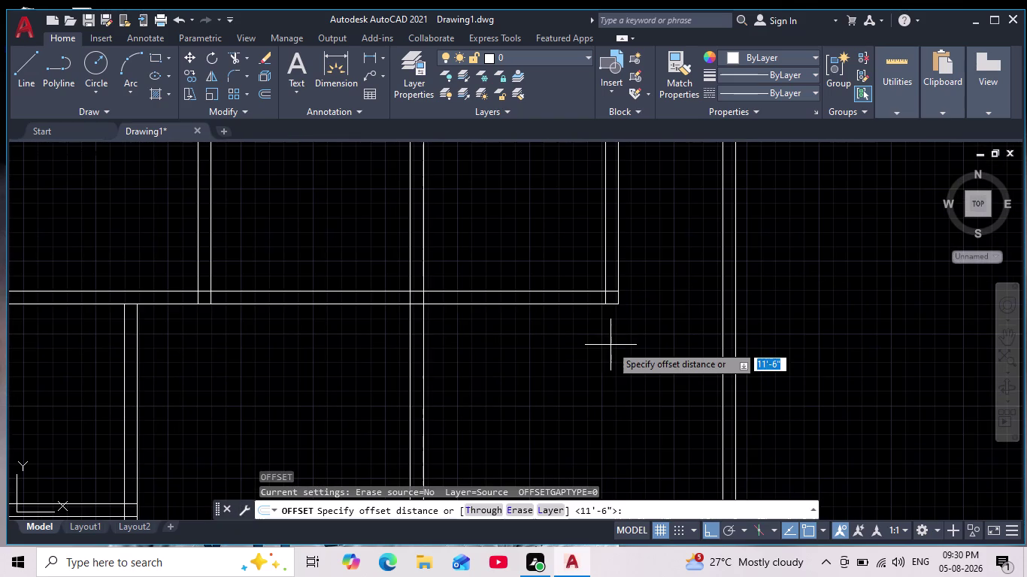
text(11'6")
key(Return)
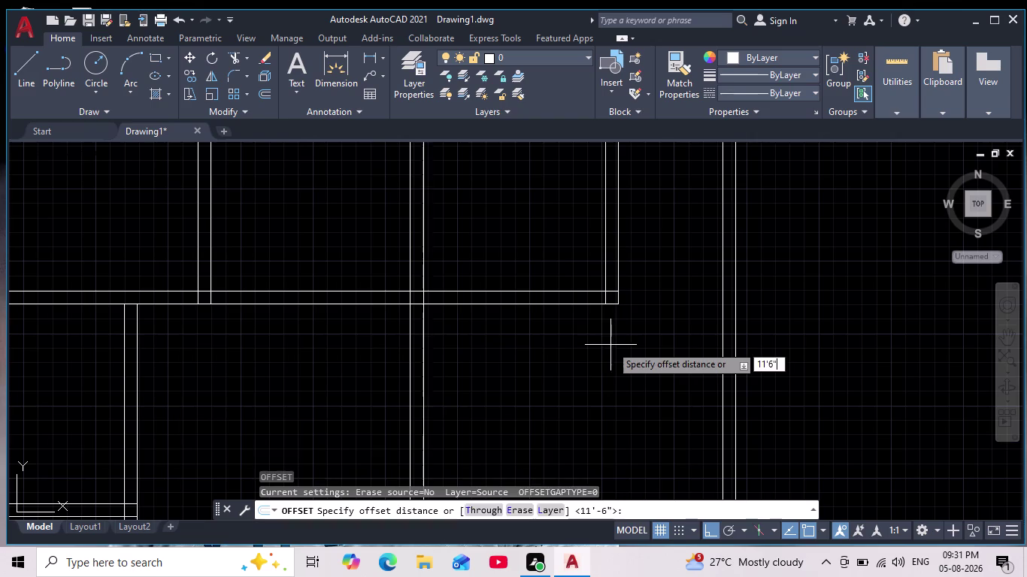
click(528, 301)
click(532, 304)
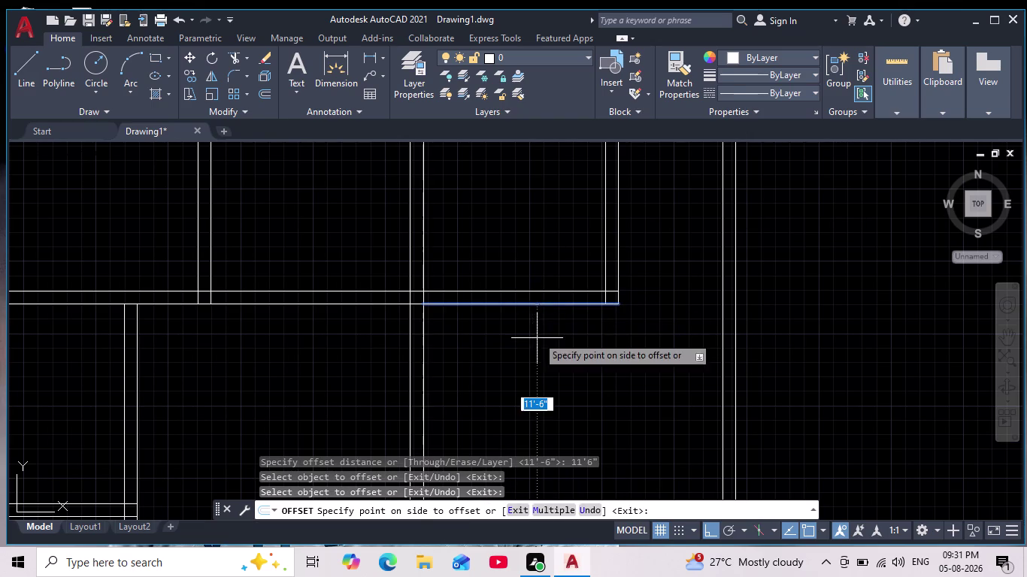
click(553, 385)
scroll(down, 3)
middle_drag(559, 385, 532, 334)
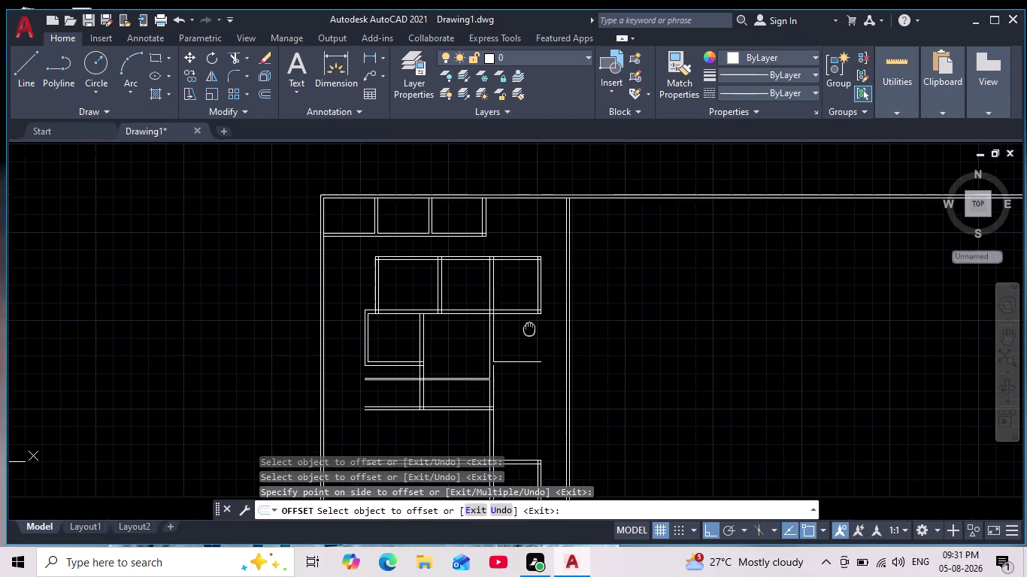
middle_drag(532, 334, 527, 321)
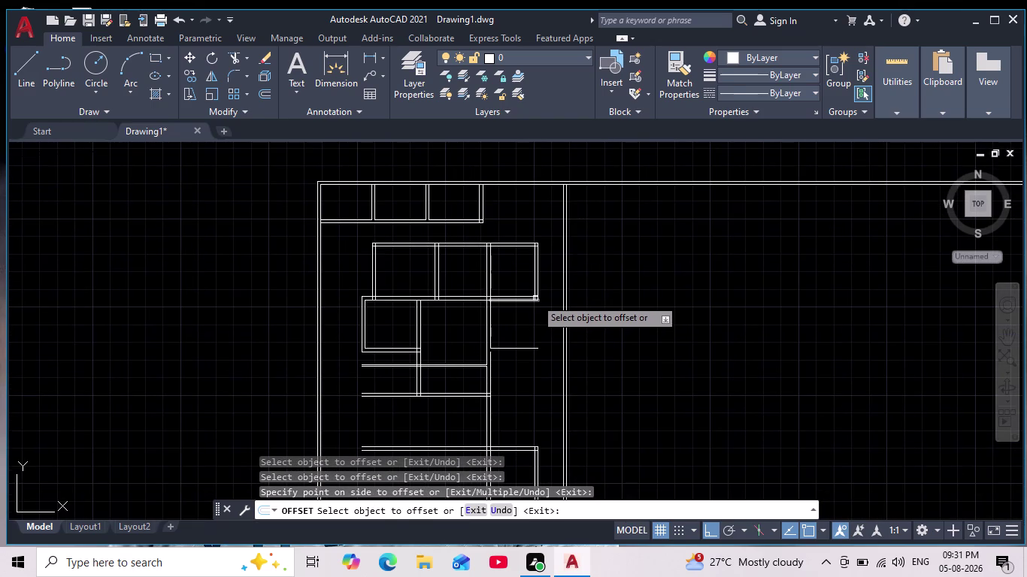
scroll(down, 3)
scroll(up, 3)
scroll(up, 3)
scroll(up, 3)
Offset the new partition line 9" to form the wall's second line.
key(Return)
key(9)
key(Return)
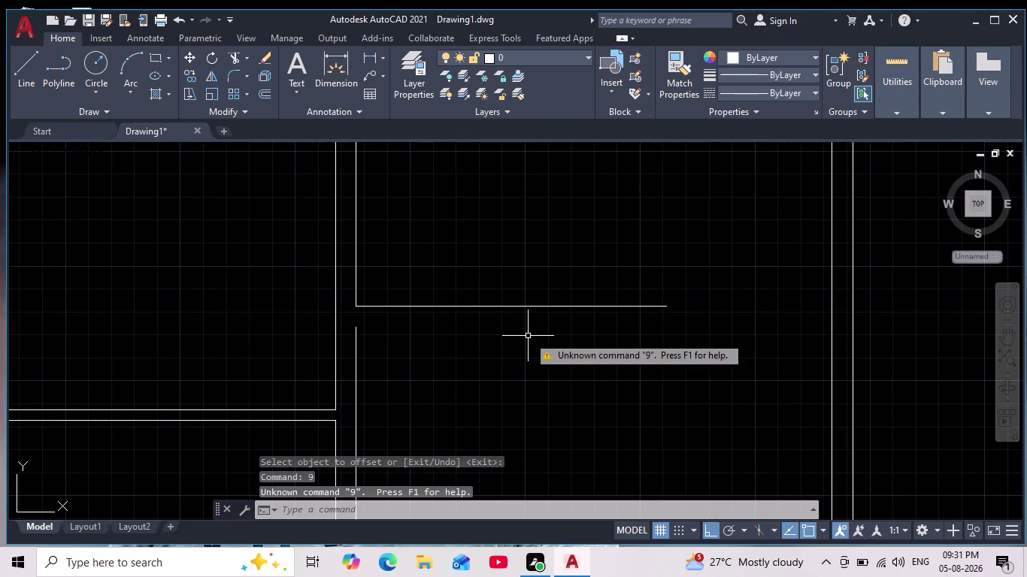
key(Escape)
key(Escape)
key(Return)
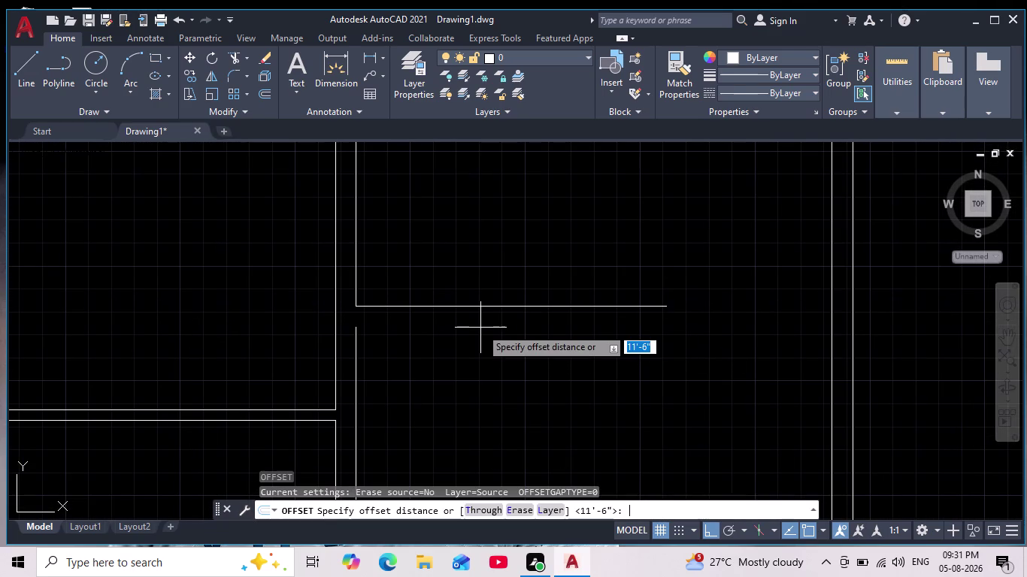
key(9)
key(Return)
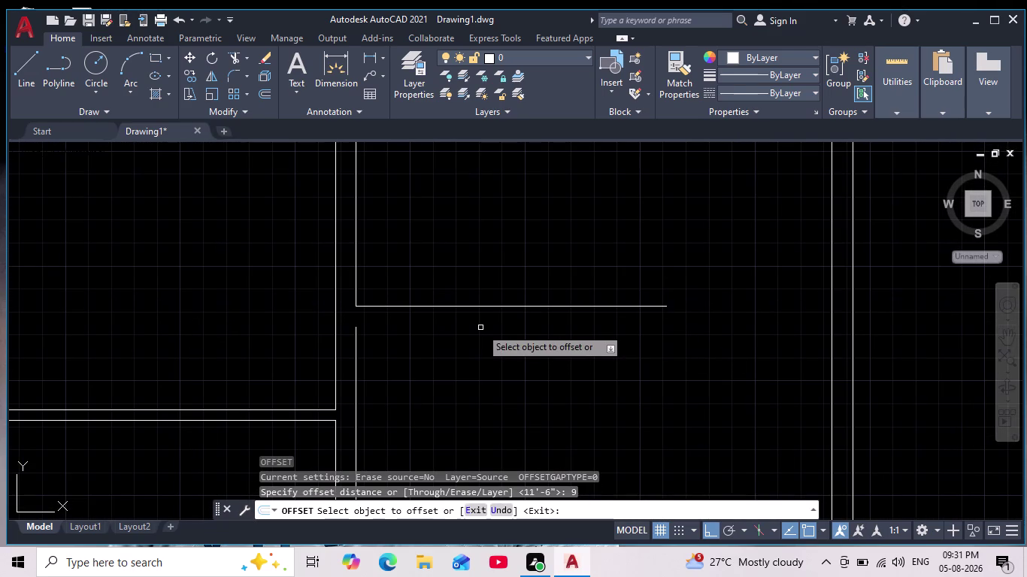
click(484, 308)
click(490, 348)
scroll(down, 3)
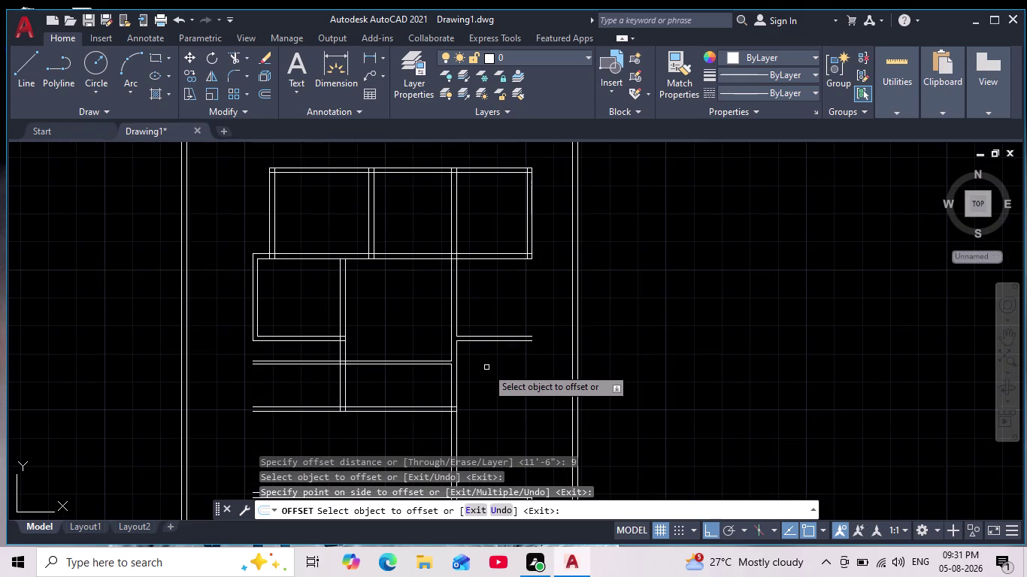
scroll(down, 3)
scroll(up, 3)
scroll(up, 3)
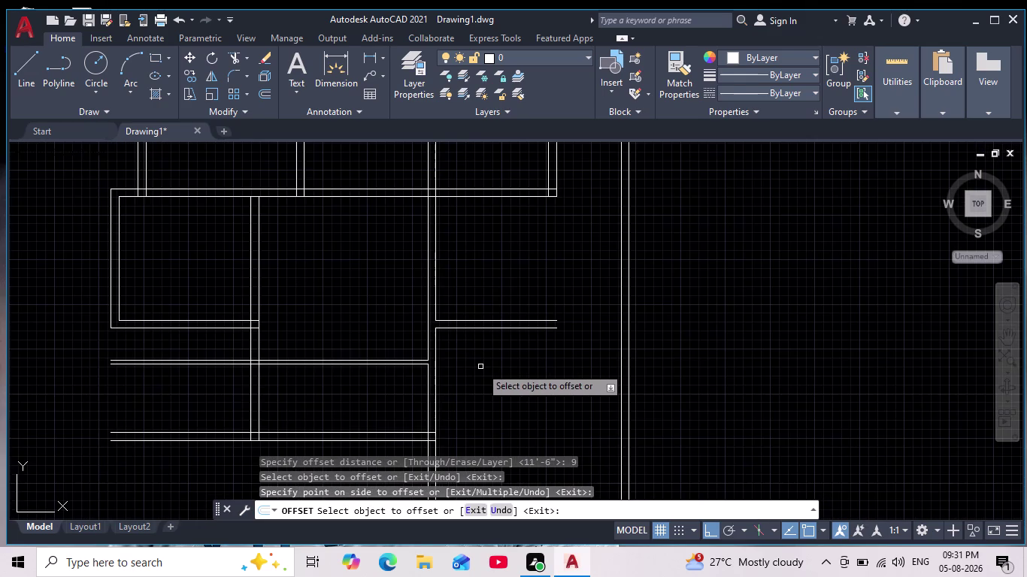
key(Escape)
key(Escape)
key(Escape)
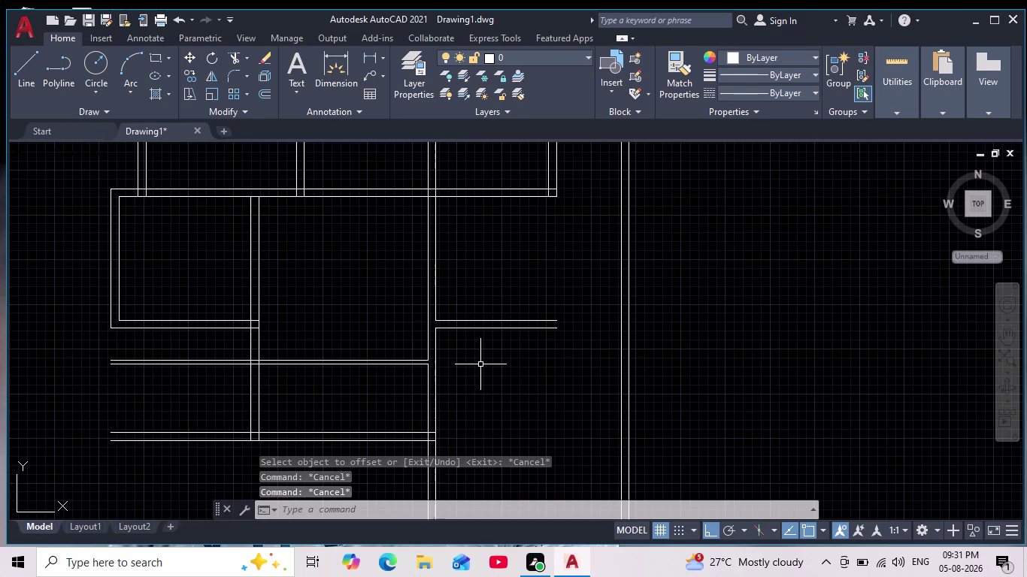
Start OFFSET with a 9'4.5" distance.
key(o)
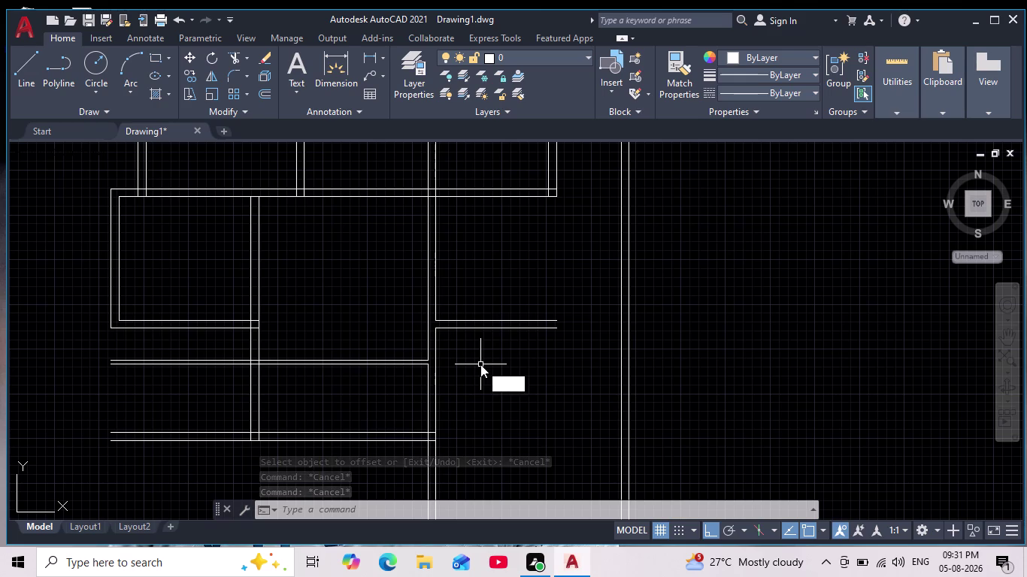
key(Return)
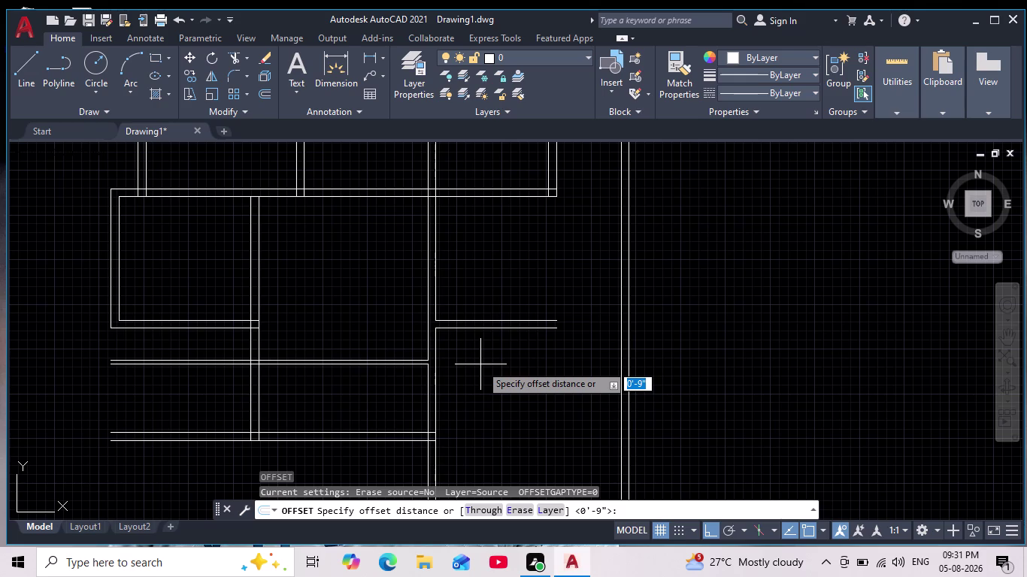
text(9')
text(4.)
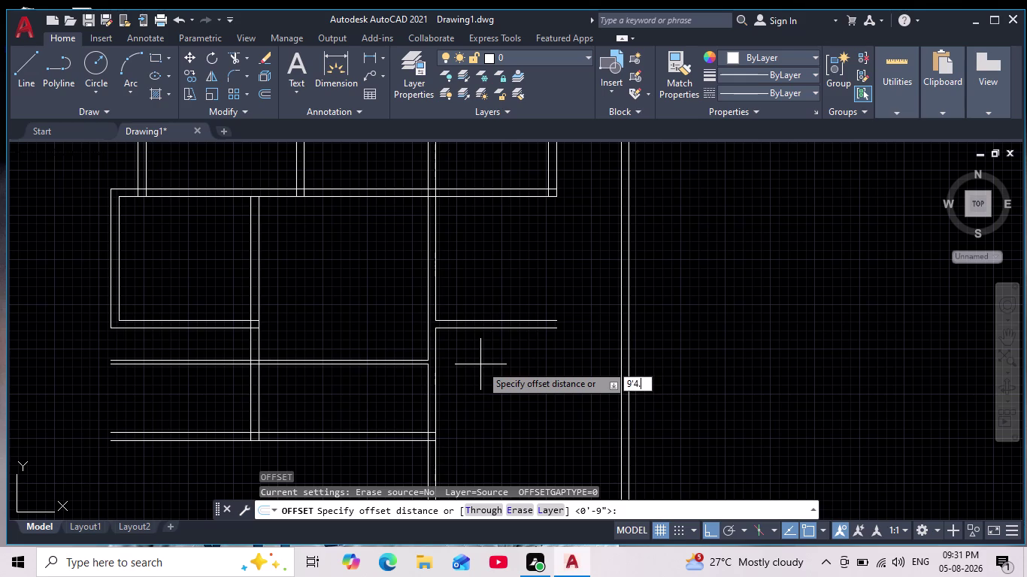
text(5)
key(shift+quotedbl)
key(Return)
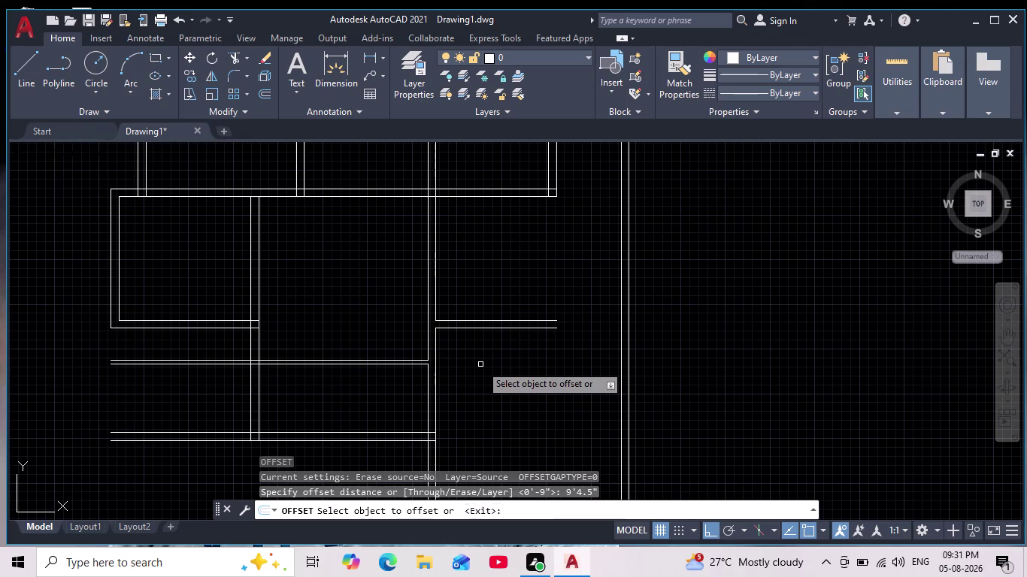
Copy the short partition line below itself and review the new line.
click(520, 329)
click(522, 390)
middle_drag(521, 382, 467, 206)
scroll(down, 3)
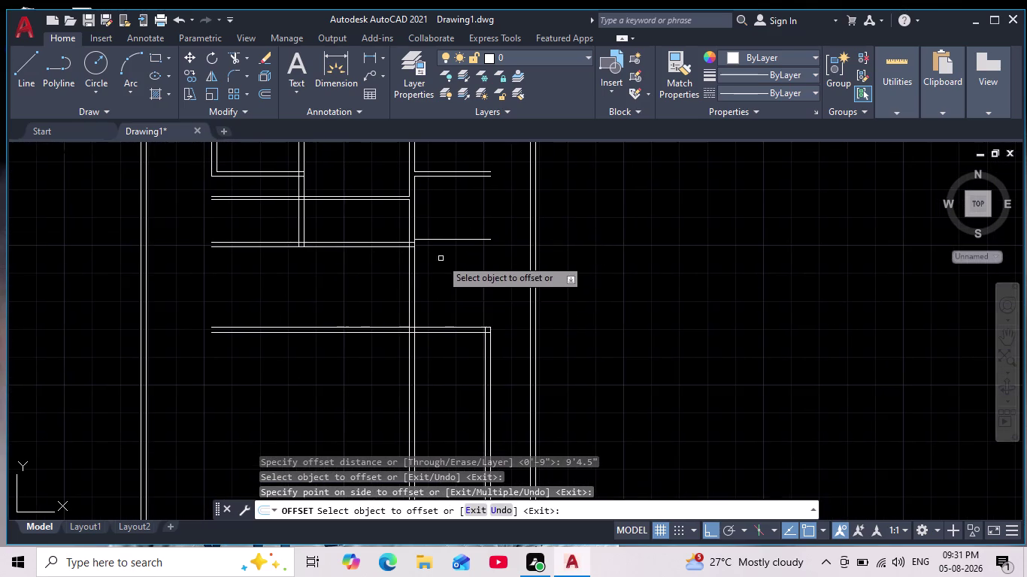
scroll(up, 3)
scroll(down, 3)
middle_drag(442, 254, 441, 322)
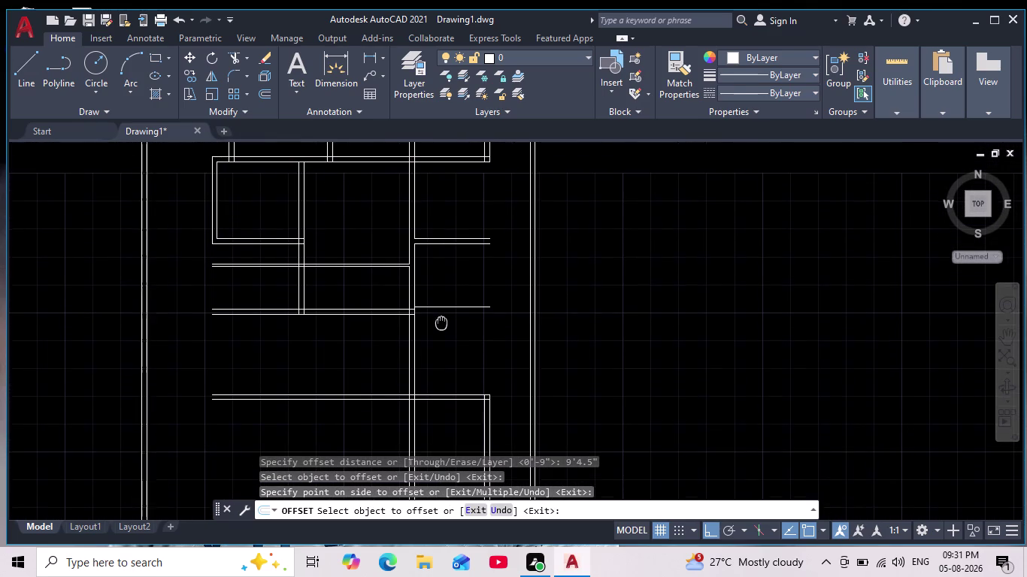
middle_drag(442, 322, 441, 330)
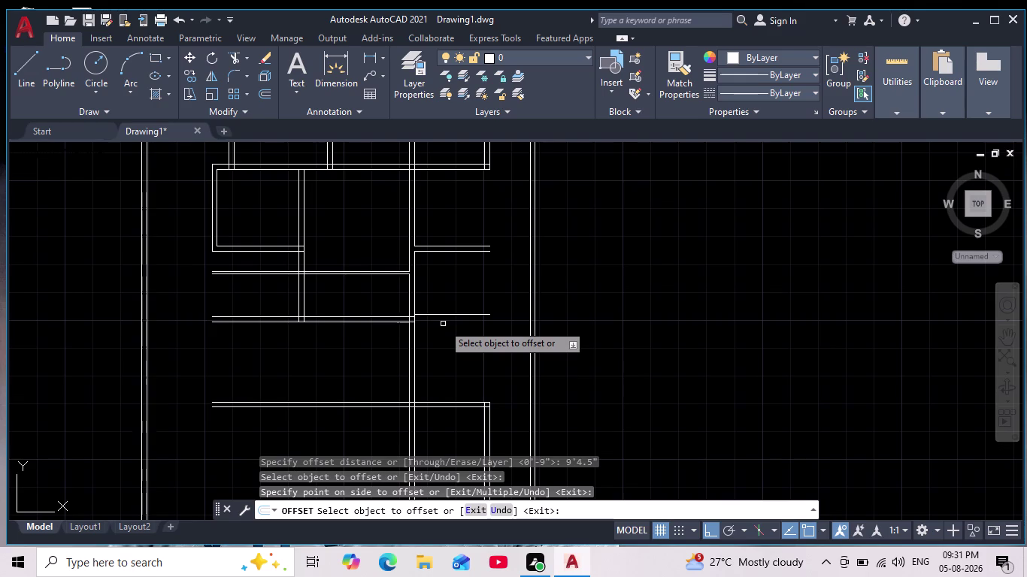
scroll(up, 3)
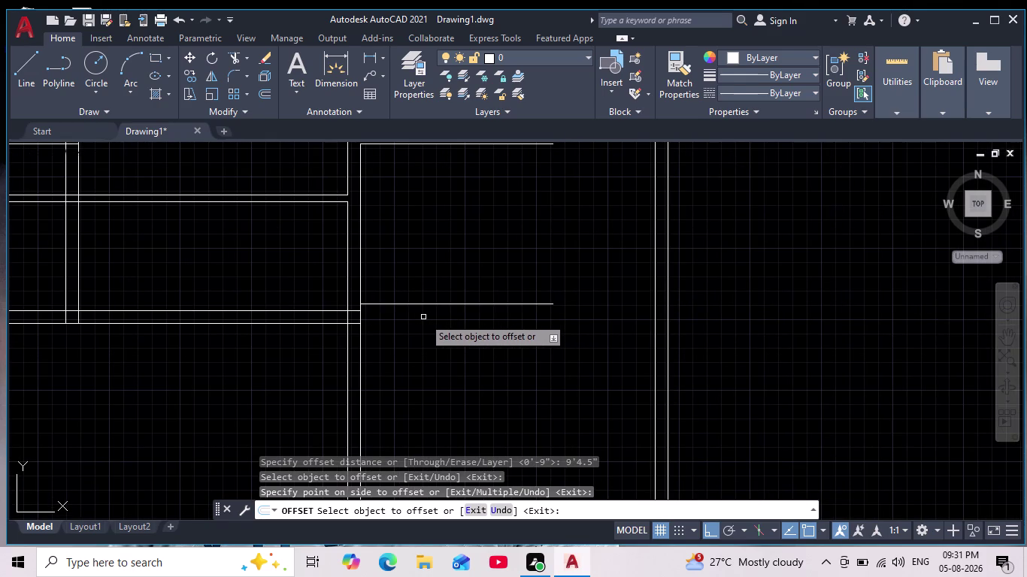
scroll(up, 3)
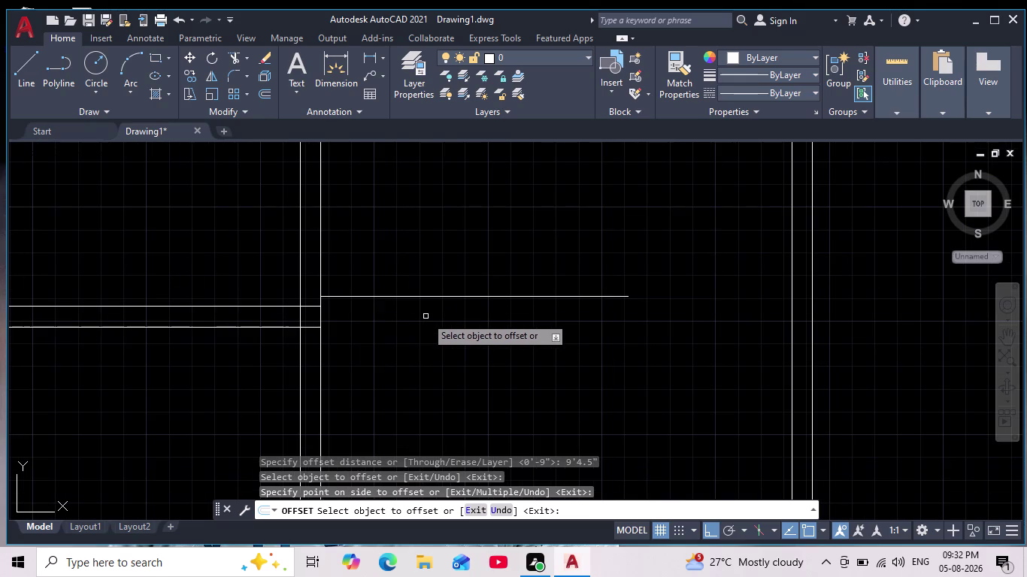
Offset the new 9'-4.5" partition line by 9 inches to form a double-line wall.
key(Return)
key(Return)
key(9)
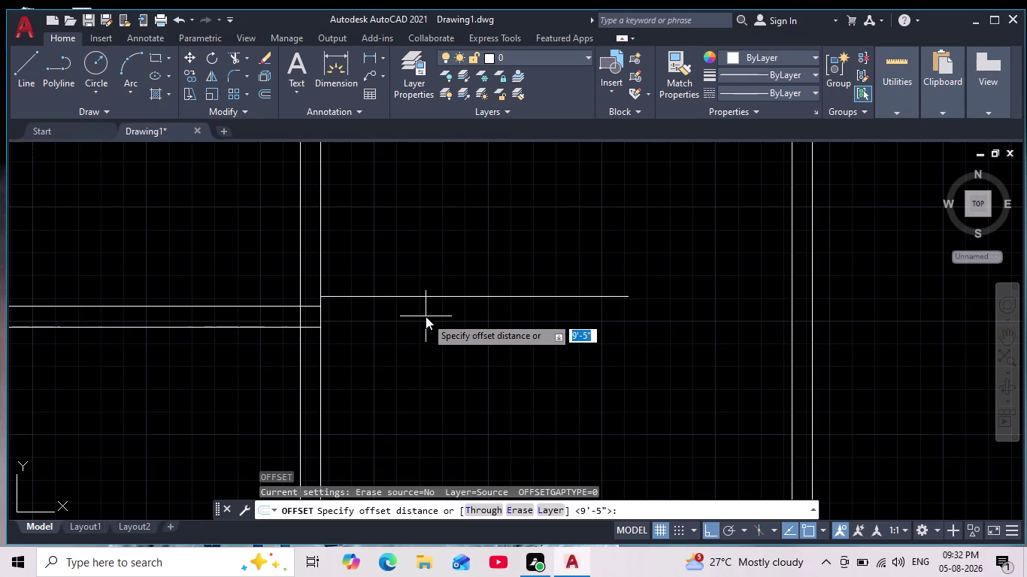
key(Return)
click(487, 297)
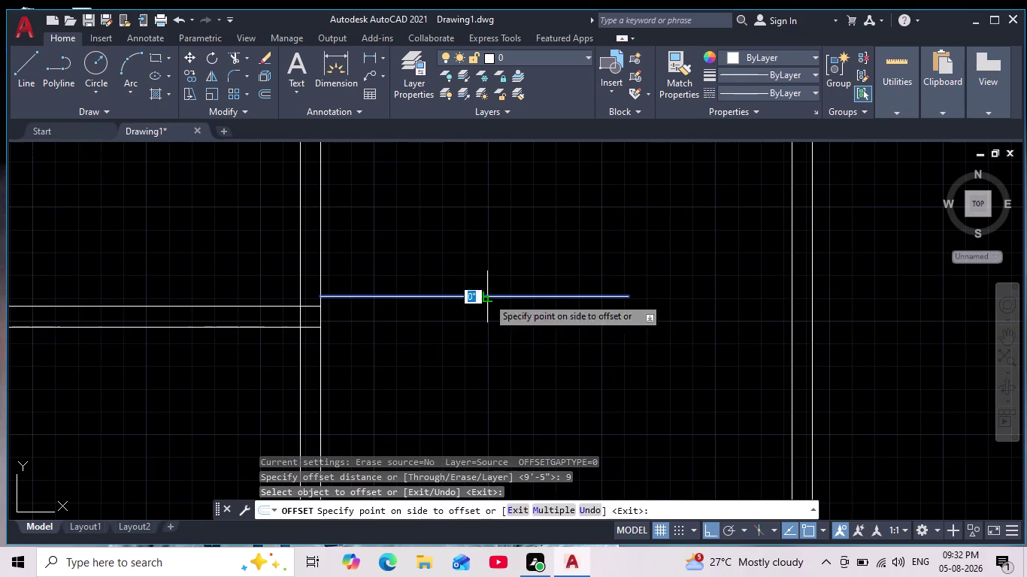
click(483, 331)
scroll(down, 3)
scroll(down, 3)
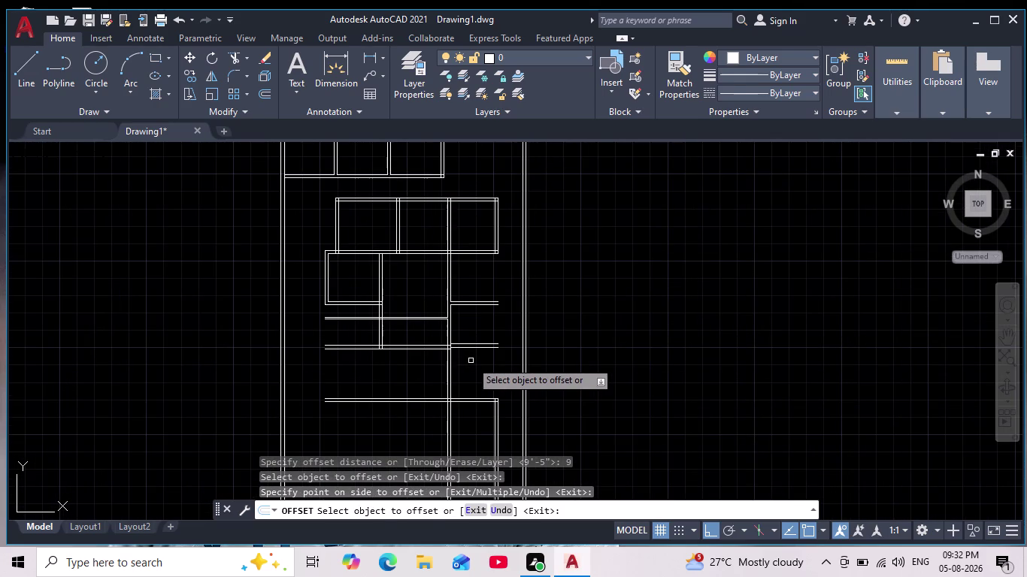
scroll(up, 3)
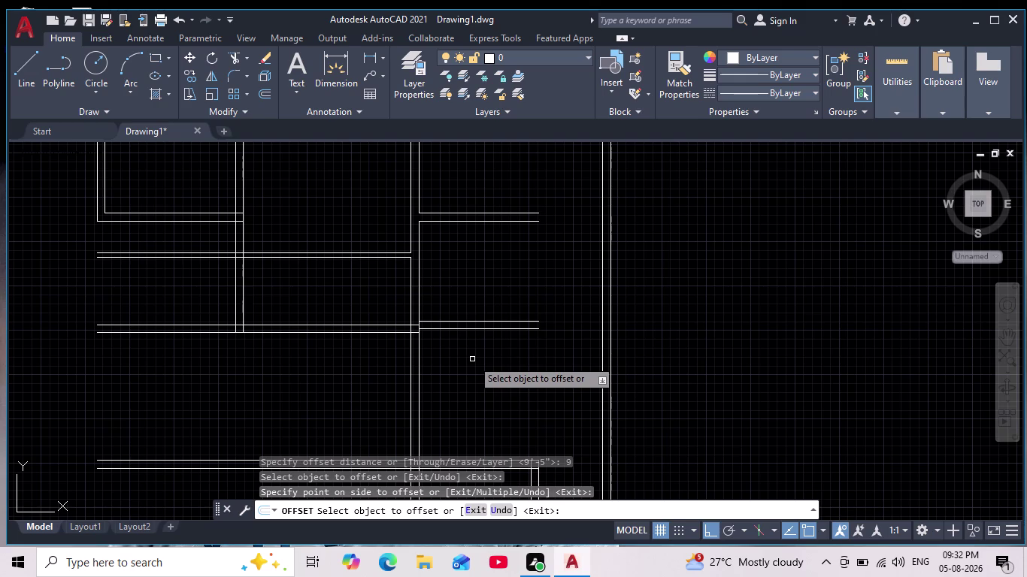
Offset the partition line 12' down the plan.
key(Return)
key(Return)
text(12)
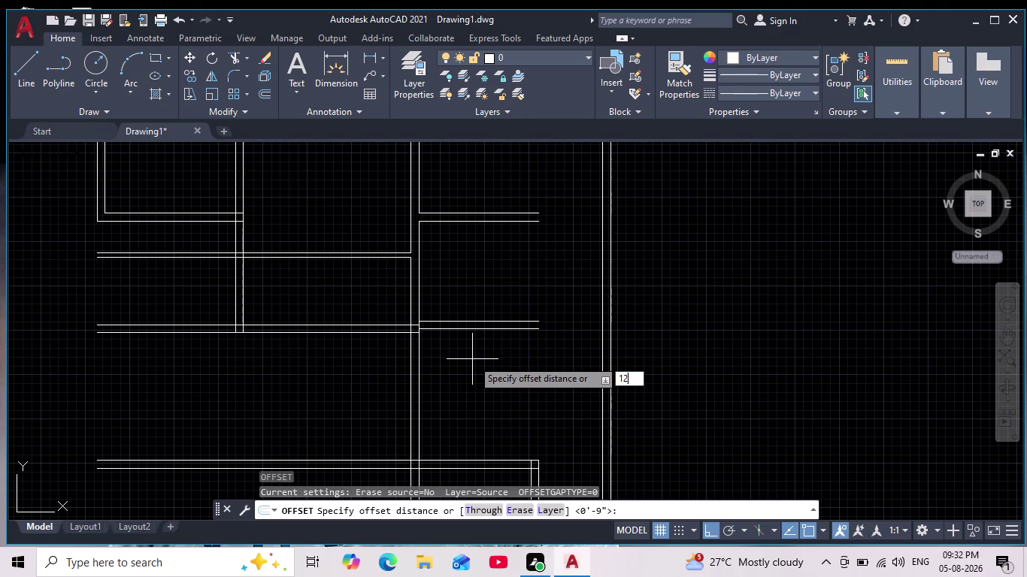
text(')
key(Return)
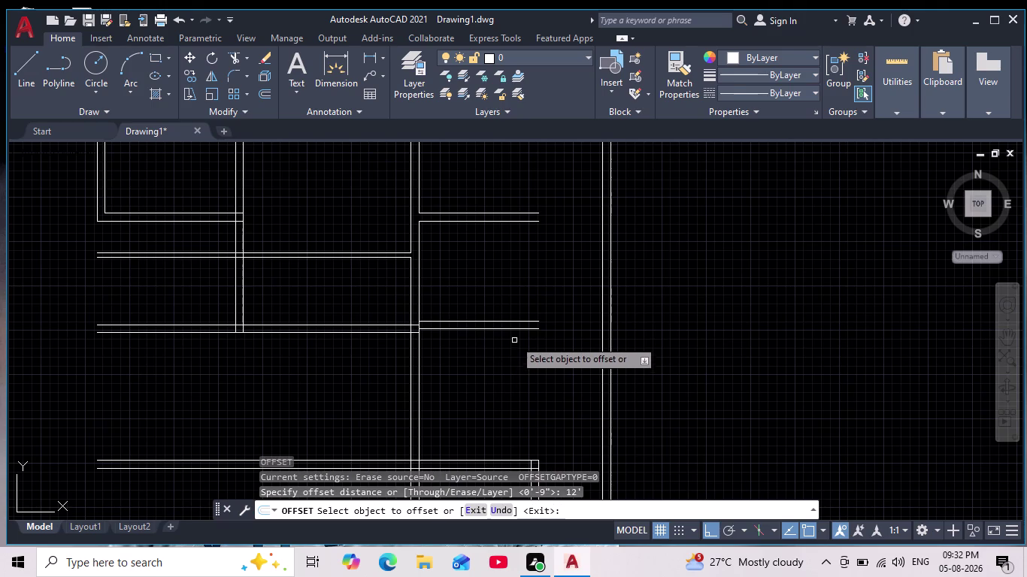
click(504, 330)
click(524, 435)
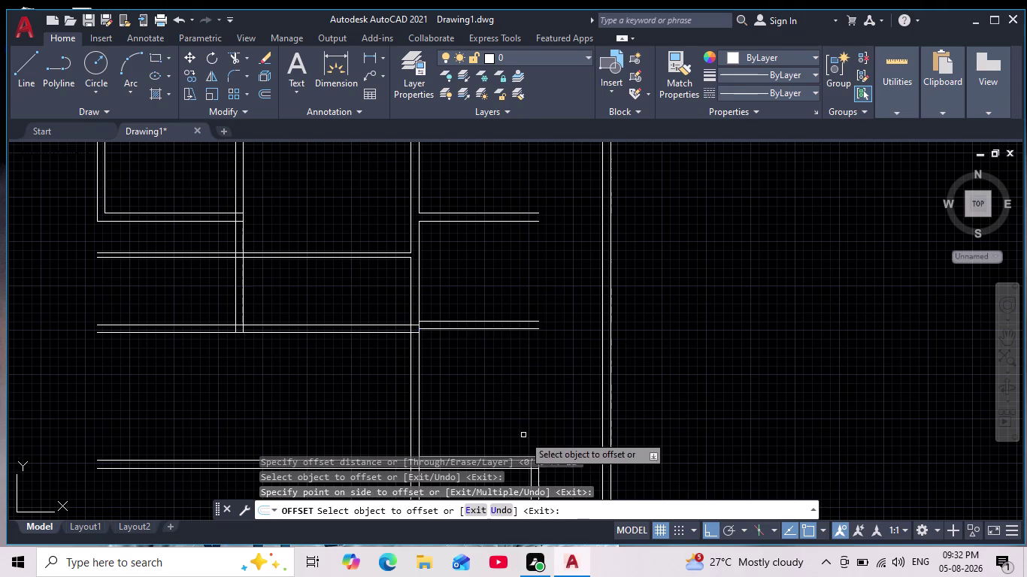
Zoom and pan around the plan to check the new 12-foot wall line.
scroll(down, 3)
middle_drag(514, 421, 510, 273)
scroll(up, 3)
scroll(up, 3)
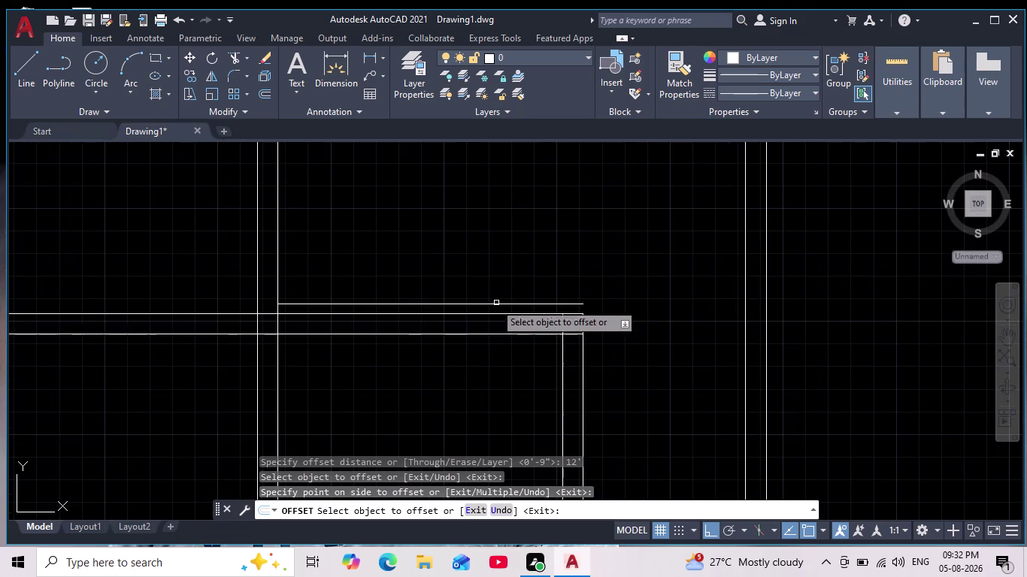
scroll(up, 3)
scroll(up, 3)
scroll(up, 3)
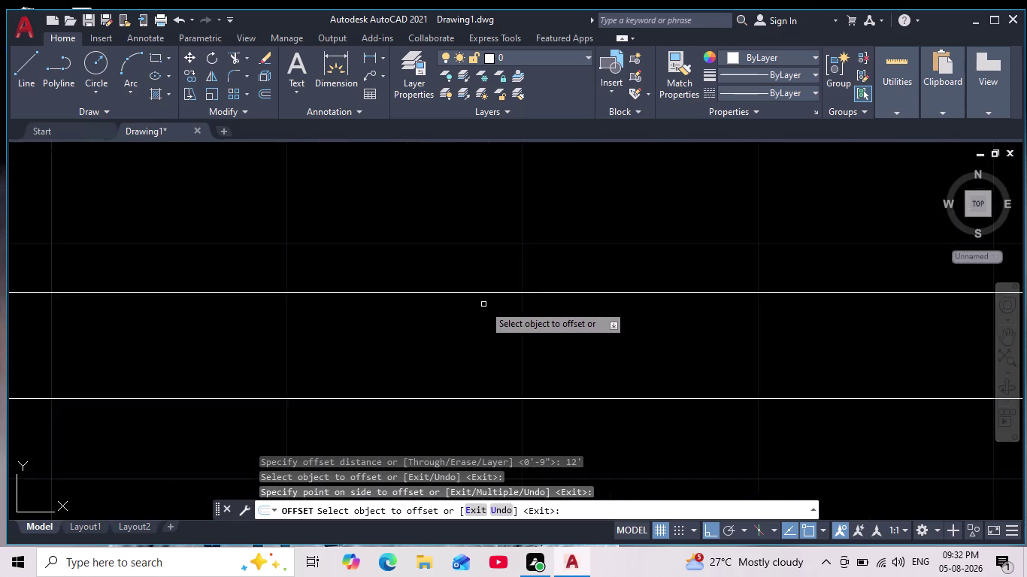
scroll(down, 3)
scroll(down, 3)
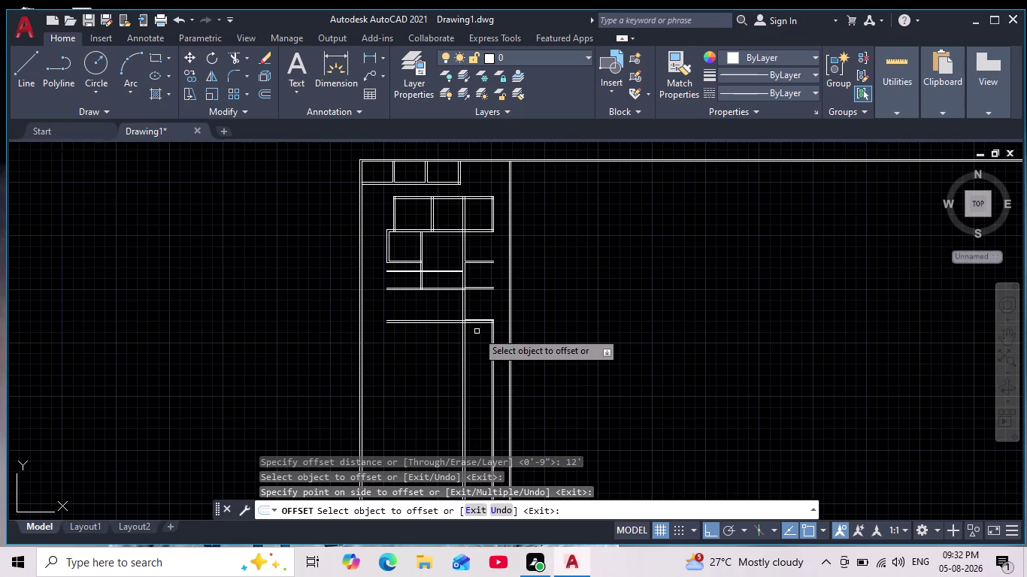
scroll(up, 3)
scroll(up, 3)
scroll(up, 3)
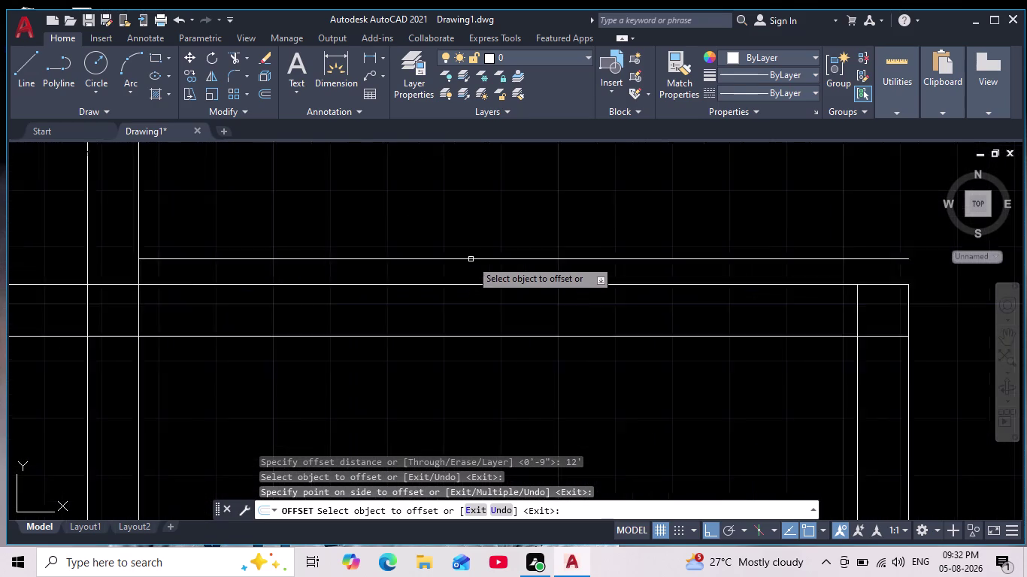
scroll(up, 3)
scroll(down, 3)
middle_drag(492, 274, 546, 277)
scroll(down, 3)
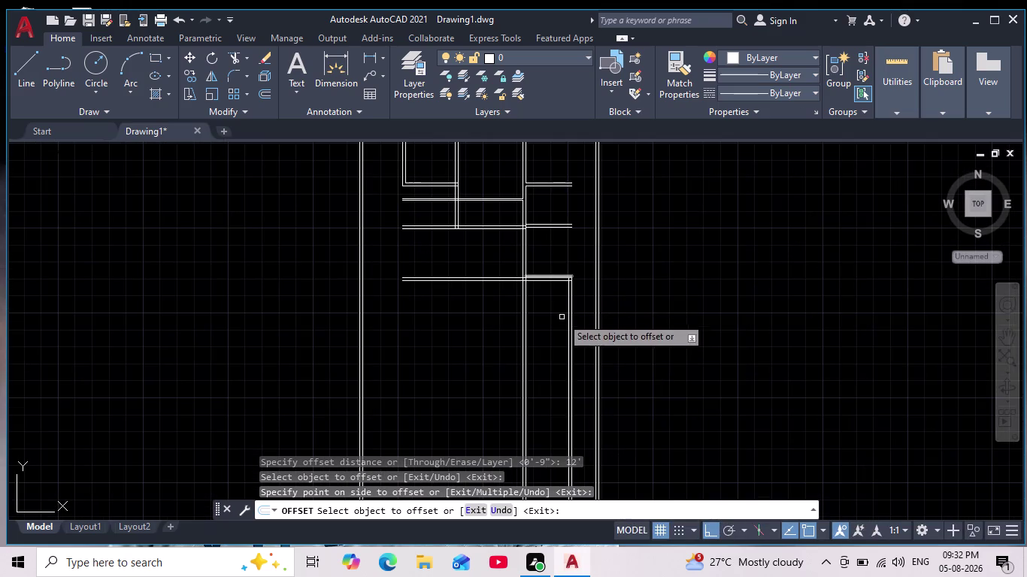
scroll(down, 3)
scroll(up, 3)
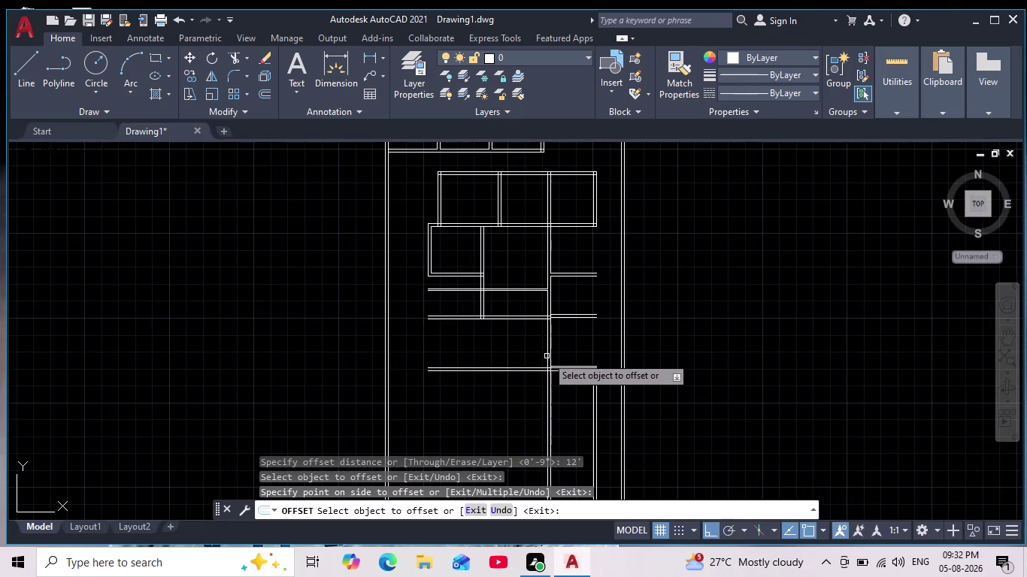
scroll(up, 3)
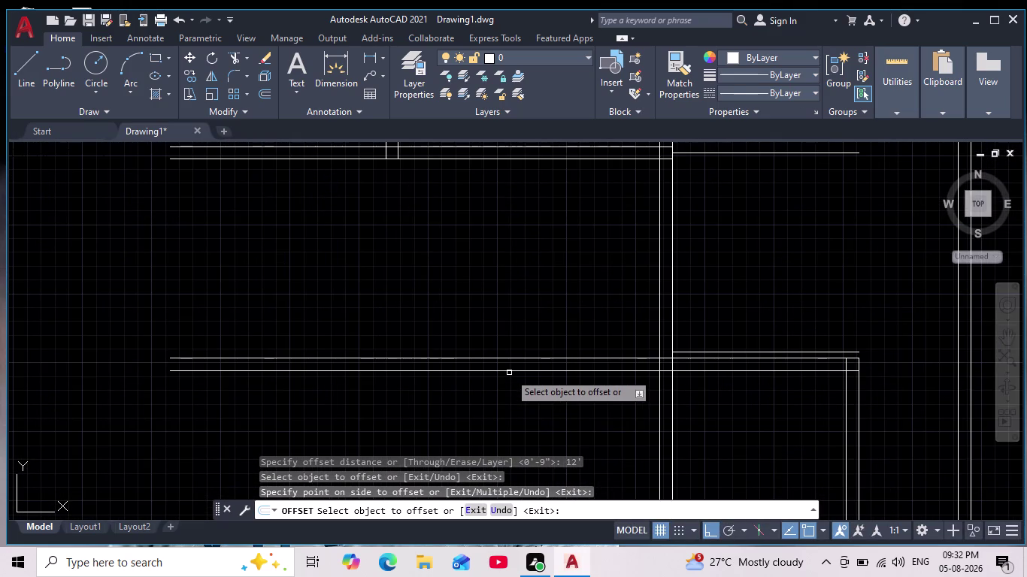
scroll(down, 3)
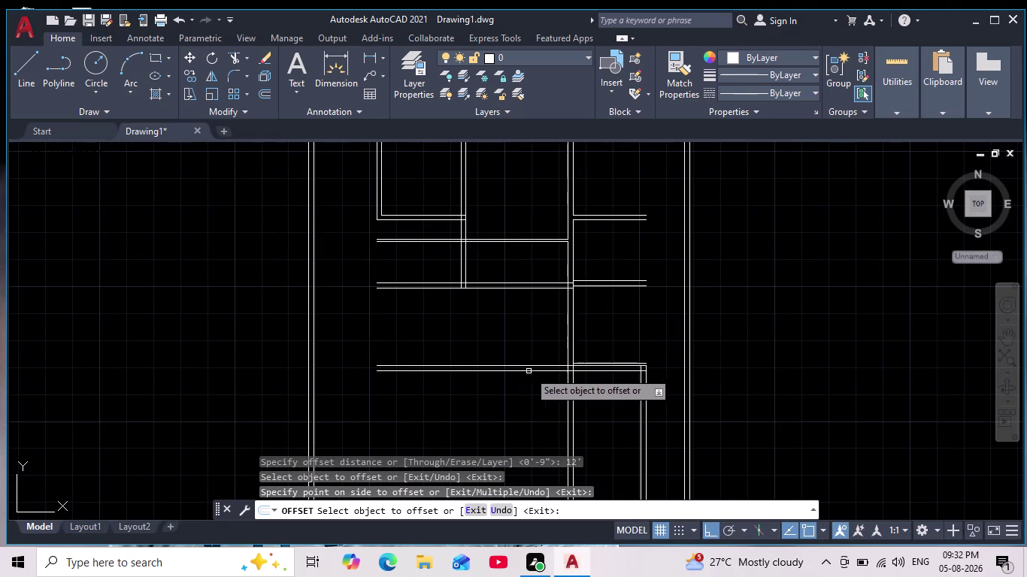
scroll(up, 3)
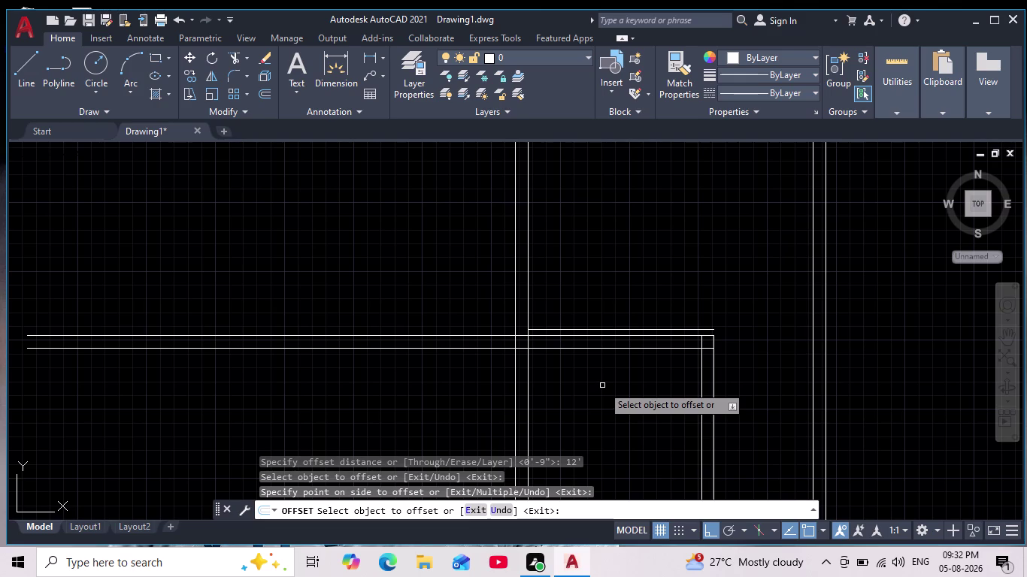
scroll(down, 3)
scroll(up, 3)
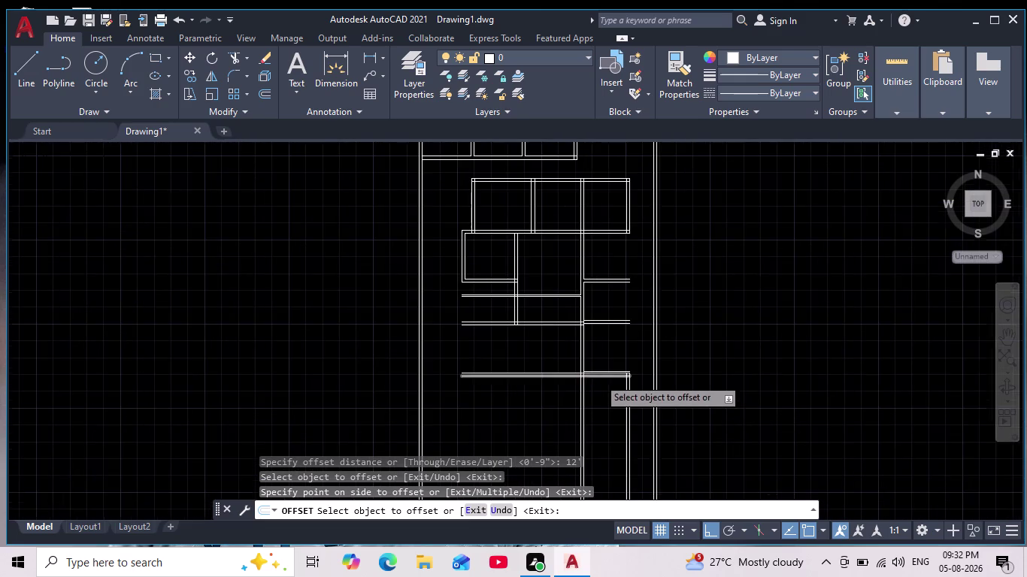
scroll(up, 3)
scroll(up, 3)
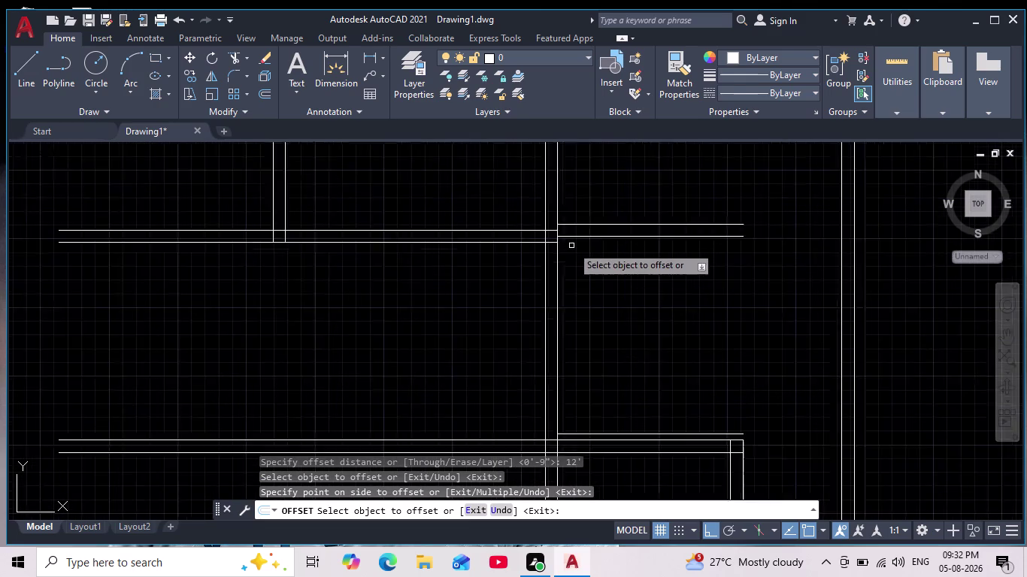
scroll(up, 3)
scroll(down, 3)
scroll(down, 3)
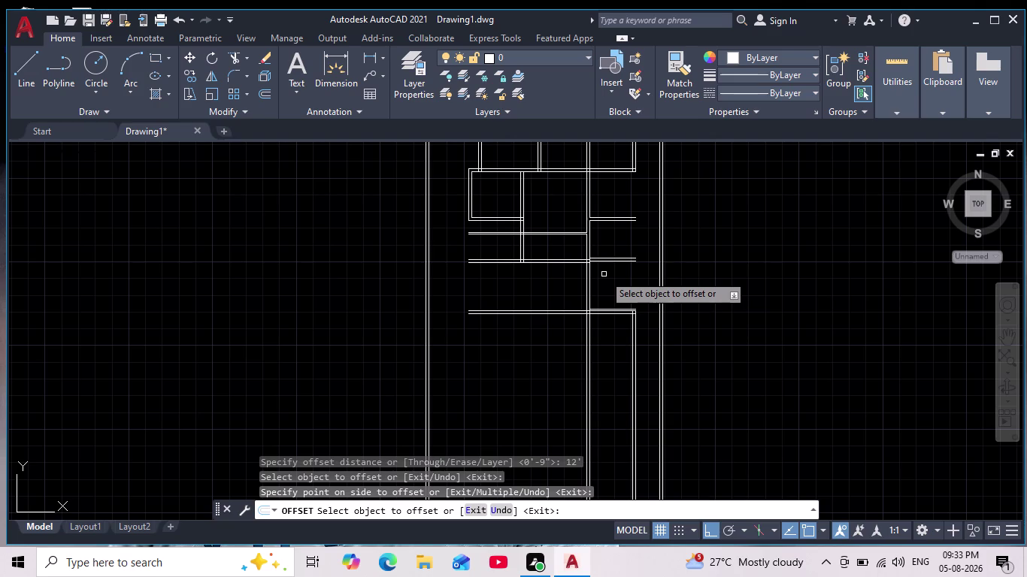
scroll(down, 3)
scroll(up, 3)
middle_drag(606, 255, 588, 297)
scroll(up, 3)
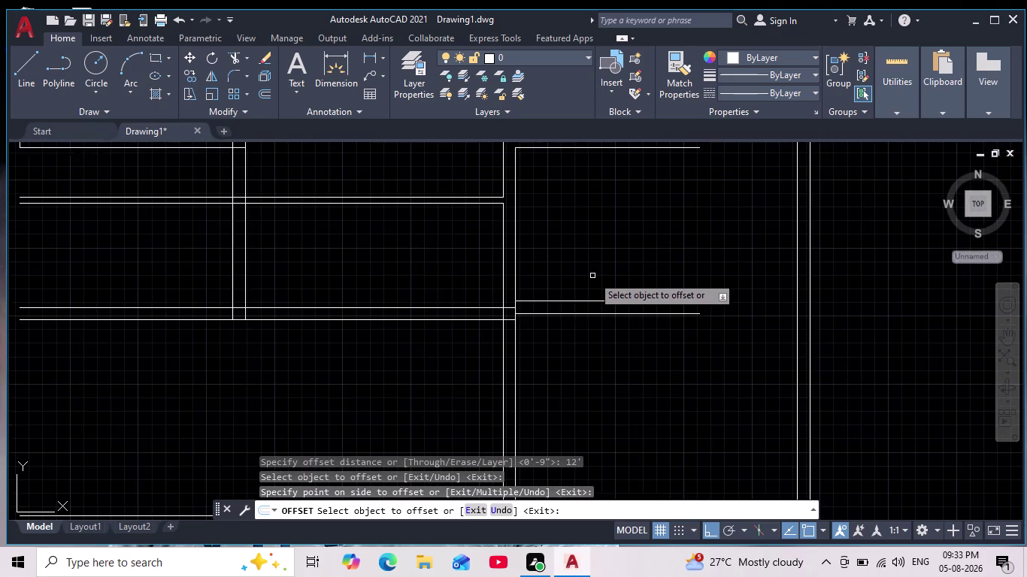
scroll(down, 3)
scroll(up, 3)
drag(594, 279, 603, 328)
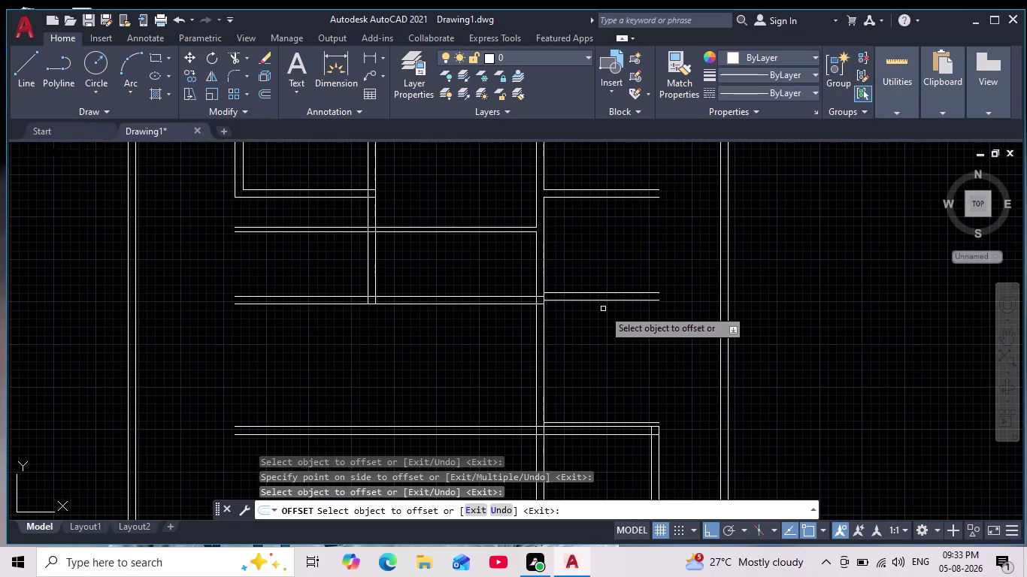
Erase the short stray line at the right partition.
key(Escape)
key(Escape)
drag(606, 277, 610, 304)
click(597, 351)
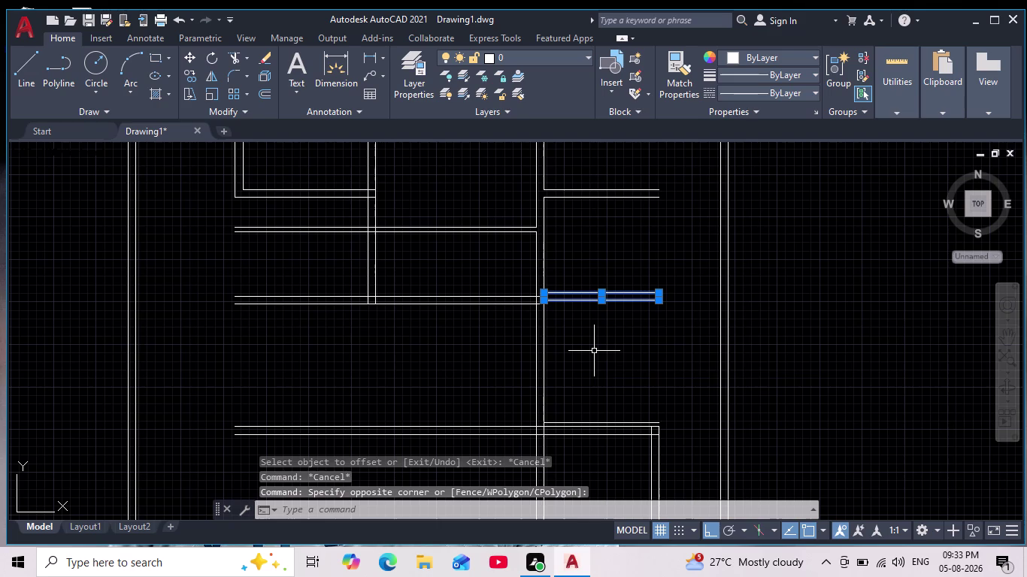
key(Delete)
Start extending the wall lines with EX and a fence, then cancel it.
key(Escape)
key(Escape)
key(Escape)
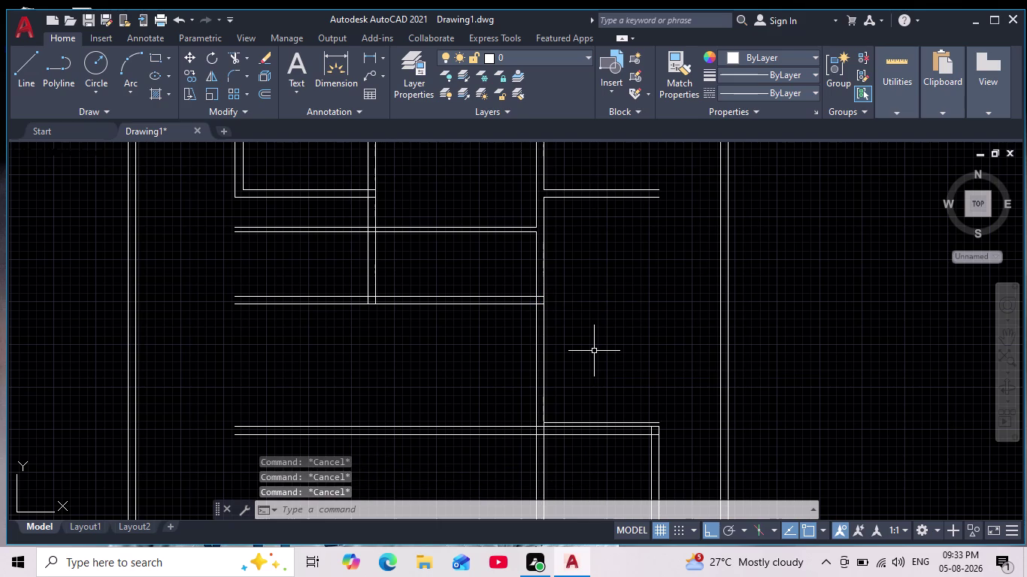
text(ex)
key(Return)
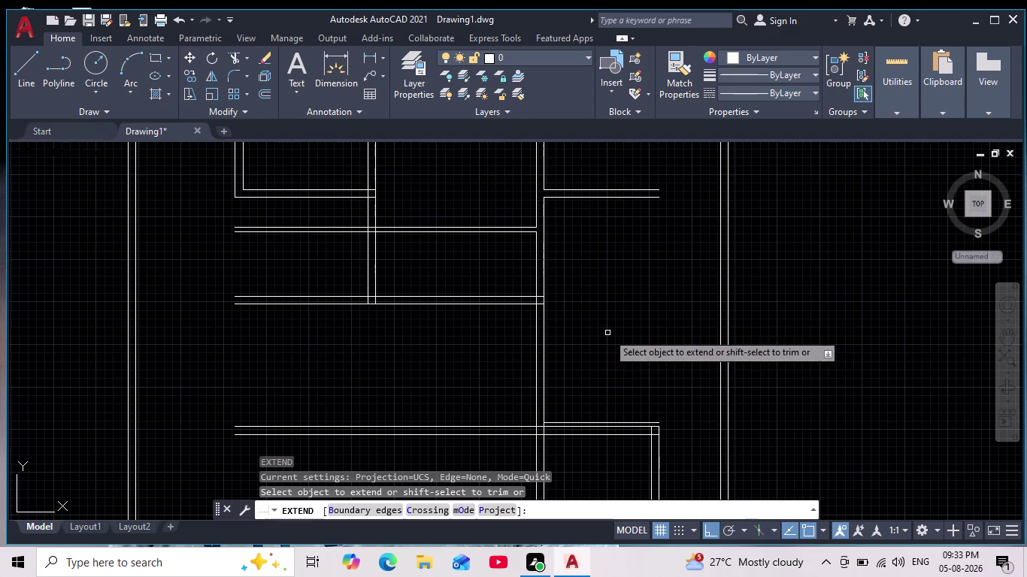
drag(507, 272, 509, 369)
scroll(down, 3)
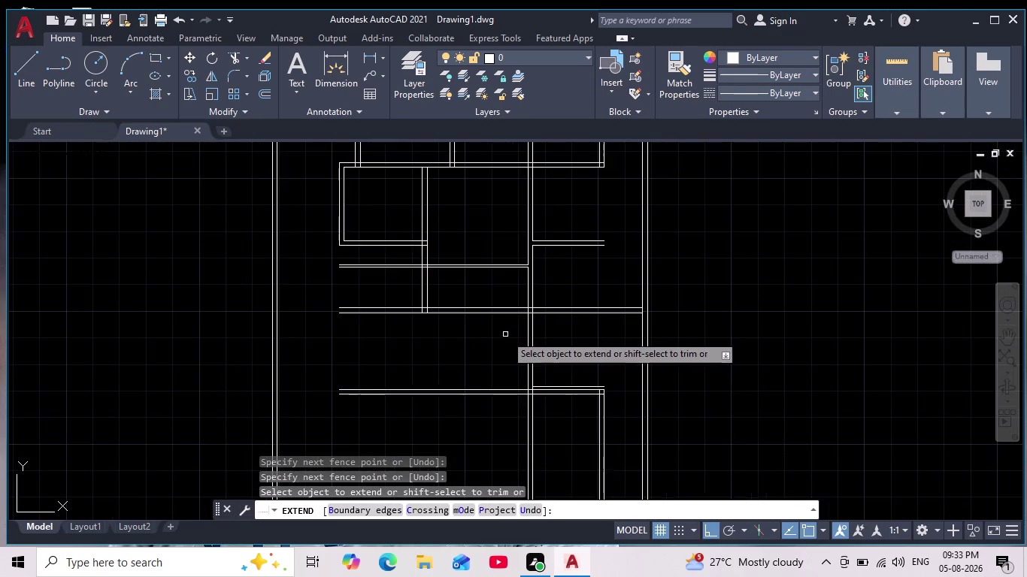
scroll(up, 3)
scroll(down, 3)
scroll(up, 3)
click(579, 394)
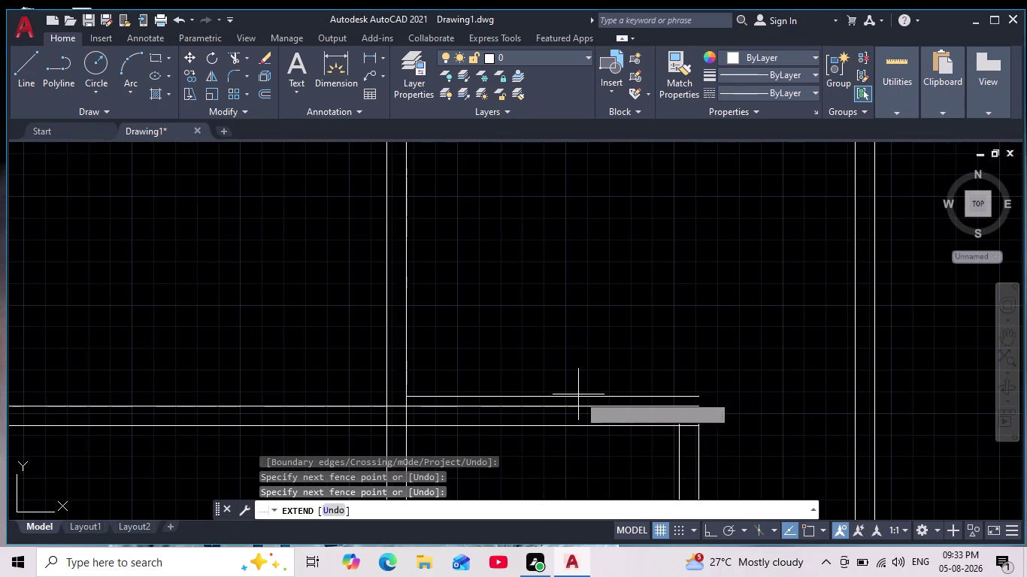
key(Escape)
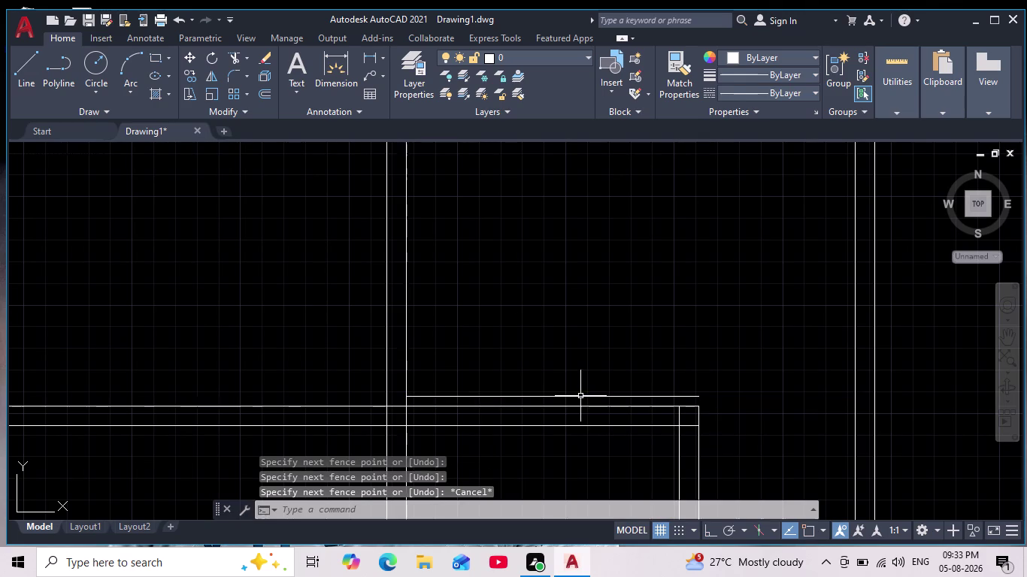
Erase the extra horizontal line near the lower-right wall corner.
click(581, 396)
key(Delete)
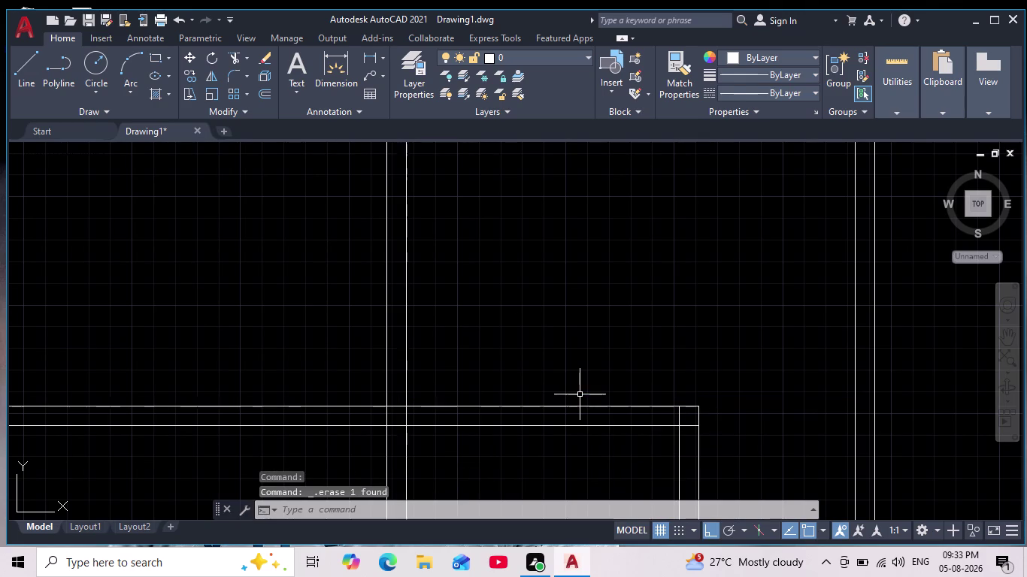
scroll(down, 3)
scroll(up, 3)
scroll(down, 3)
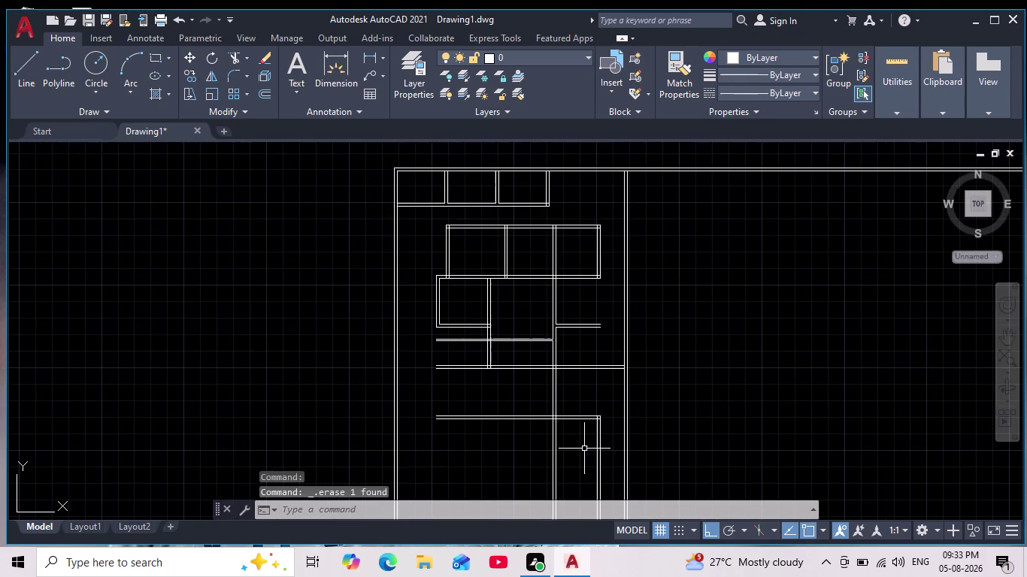
Extend the lower partition's double lines to the right outer wall using an EX fence.
scroll(up, 3)
text(ex)
key(Return)
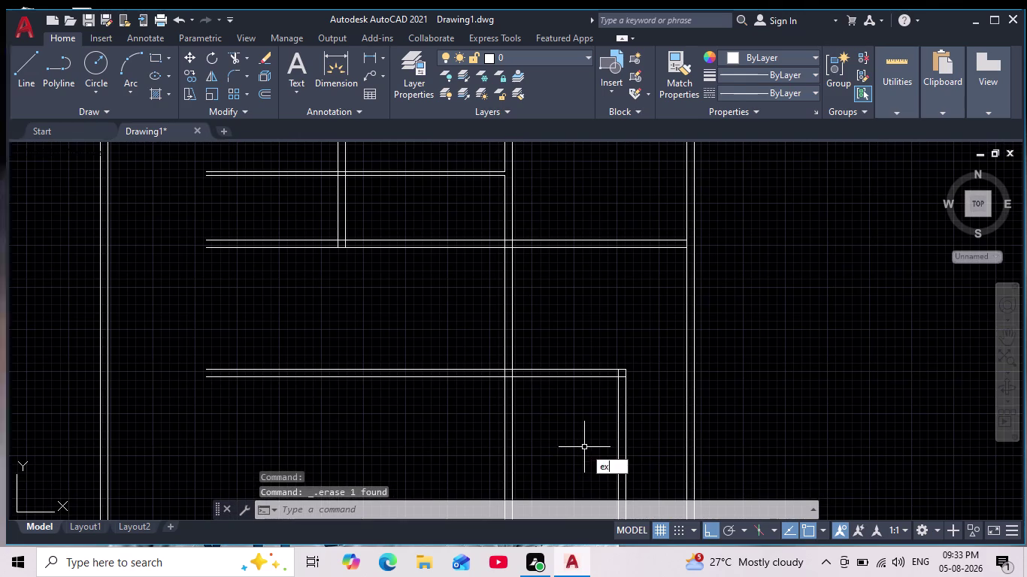
drag(579, 345, 582, 433)
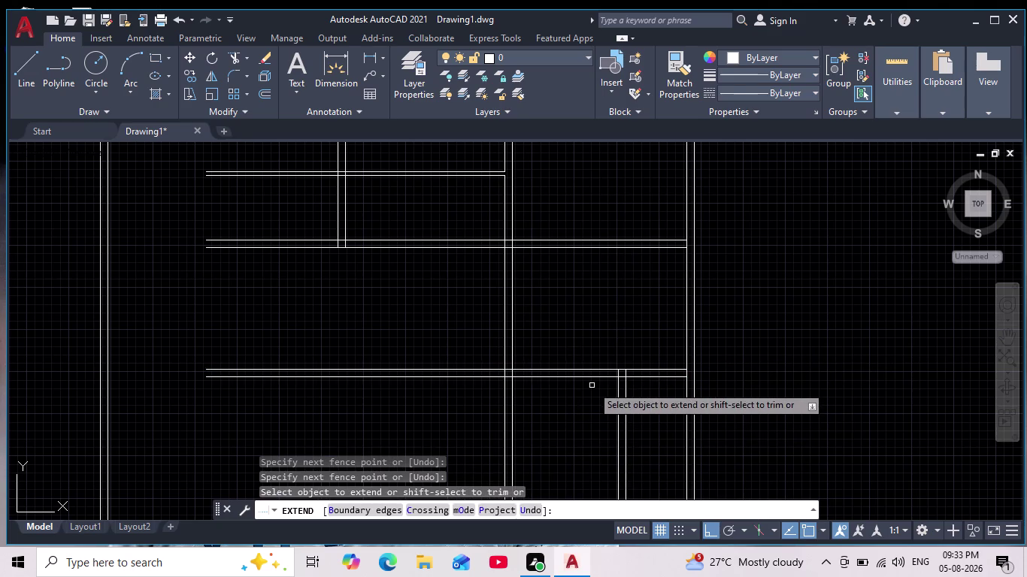
scroll(down, 3)
scroll(up, 3)
key(Escape)
key(Escape)
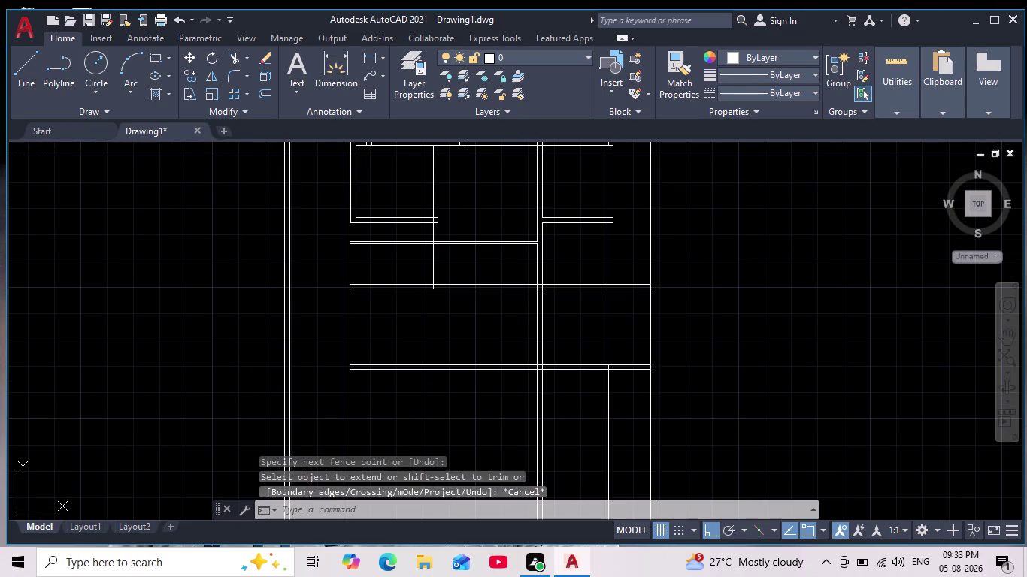
scroll(down, 3)
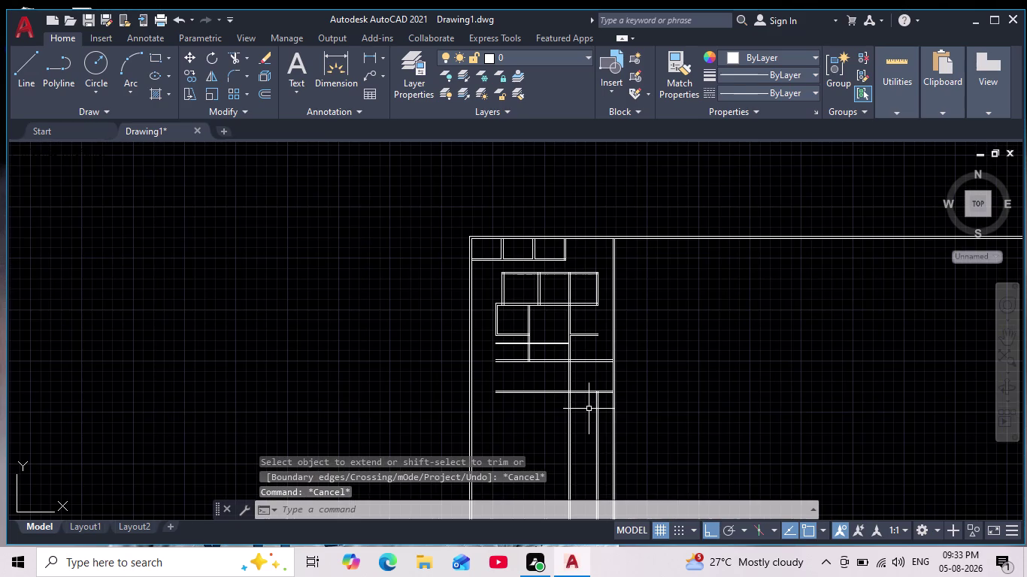
scroll(up, 3)
middle_drag(590, 410, 592, 357)
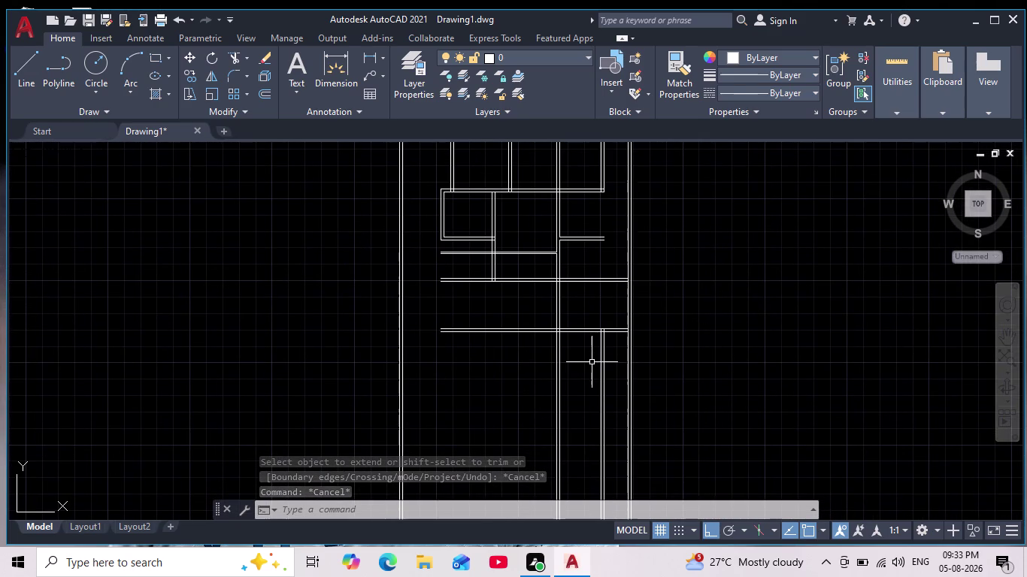
click(239, 59)
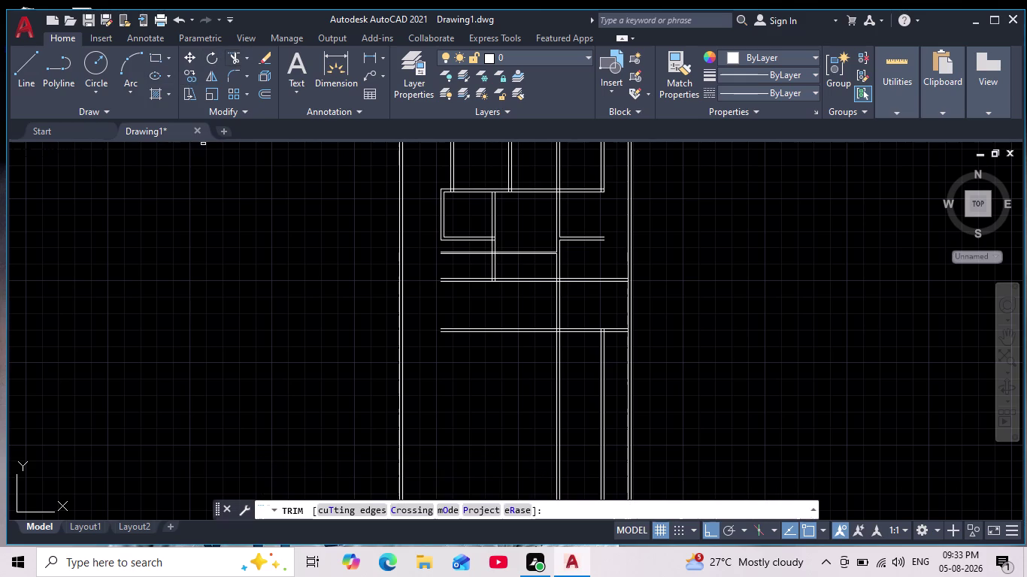
Trim away the crossing partition segments with a fence.
drag(530, 391, 612, 381)
scroll(up, 3)
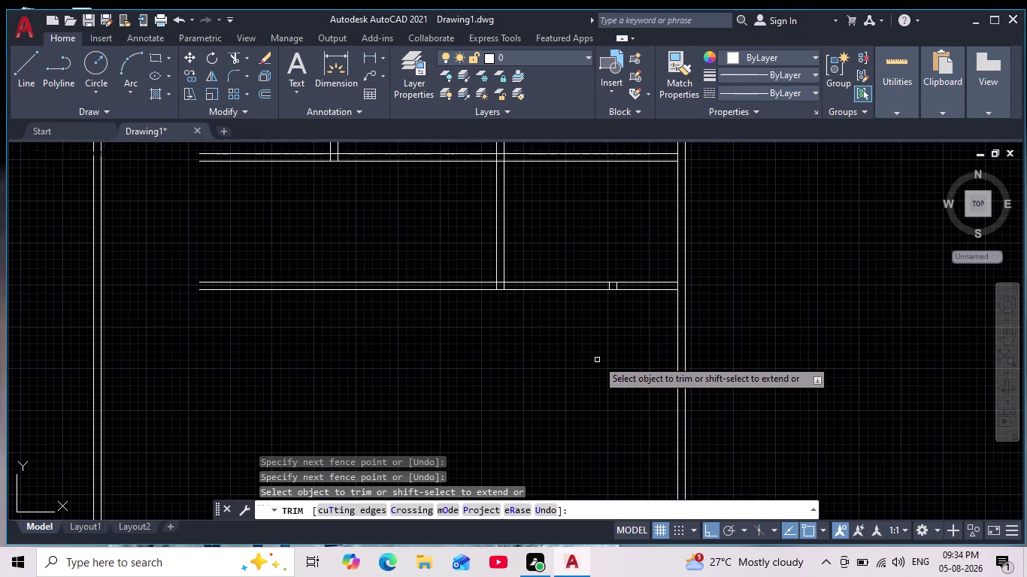
middle_drag(601, 354, 550, 391)
key(Escape)
key(Escape)
Fillet the outer and inner lower-right wall corners at radius 0.
click(238, 77)
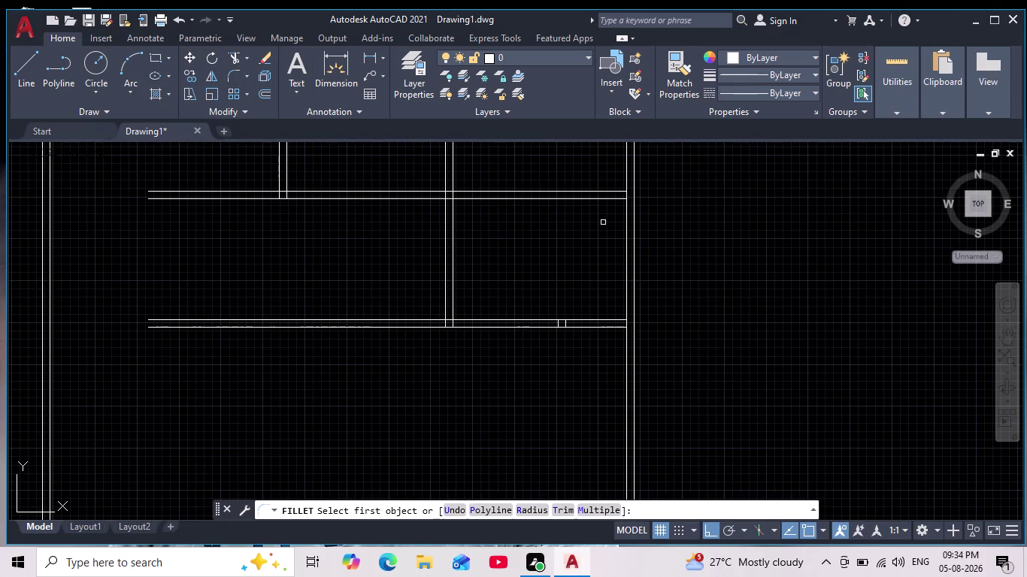
scroll(up, 3)
scroll(down, 3)
middle_drag(608, 324, 623, 240)
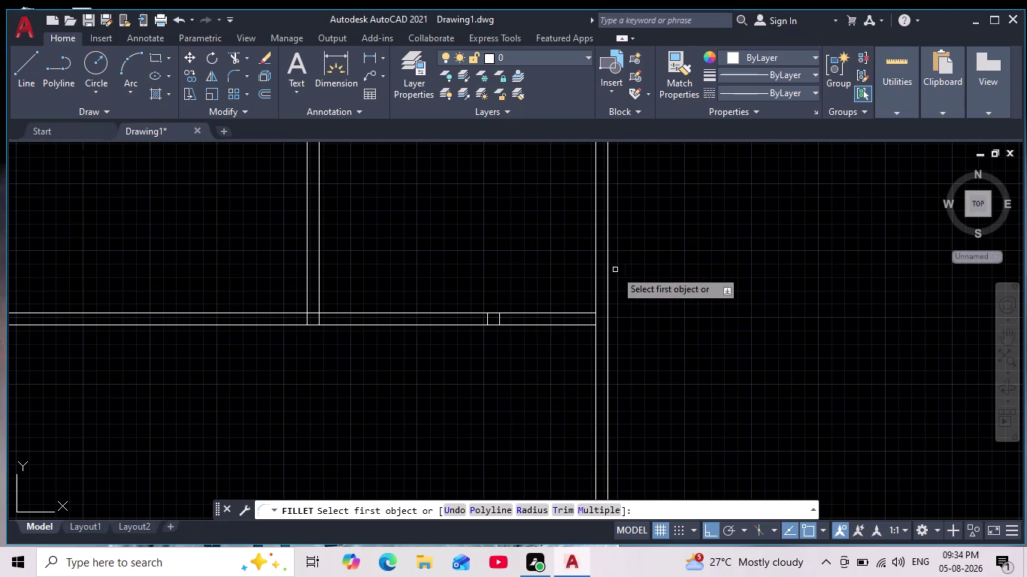
click(608, 264)
click(554, 323)
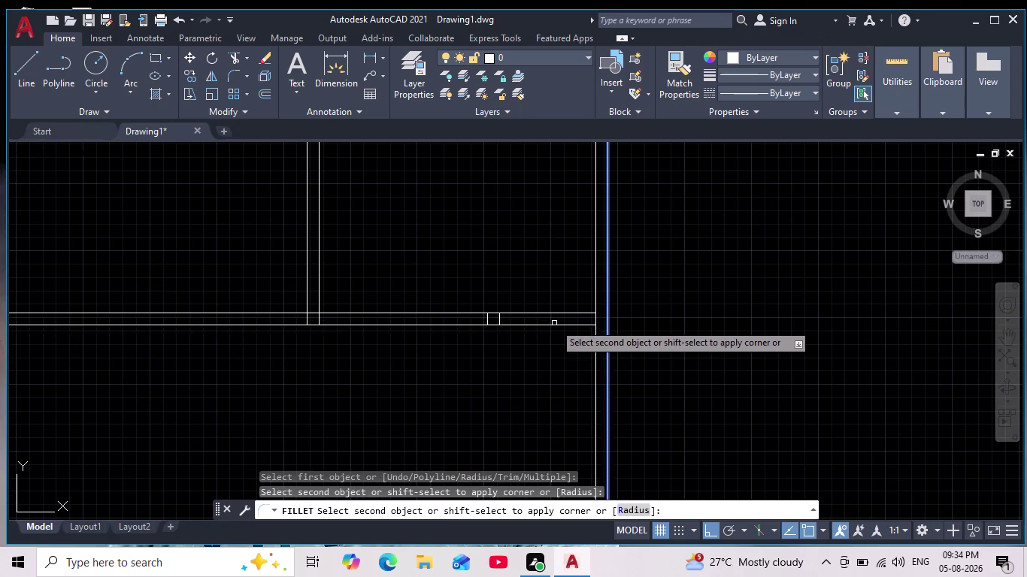
click(584, 327)
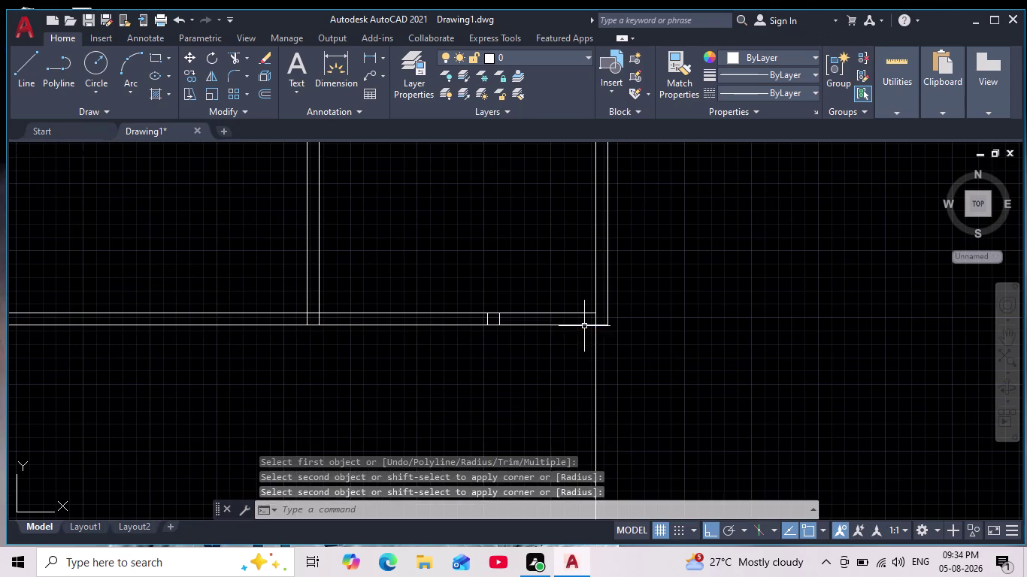
key(space)
click(574, 313)
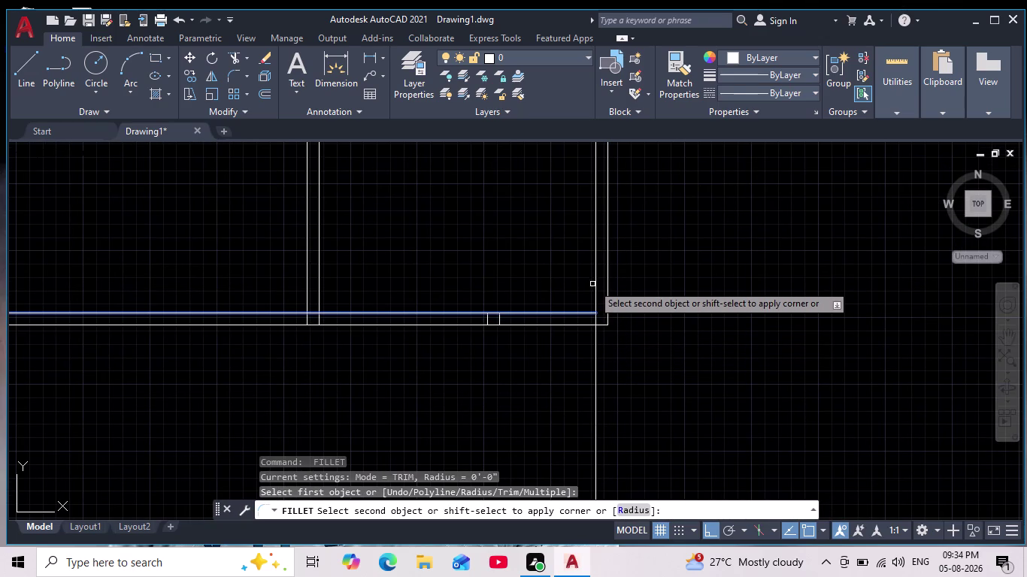
click(597, 281)
key(Escape)
key(Escape)
Fillet the outer top-right wall corner at radius 0.
scroll(down, 3)
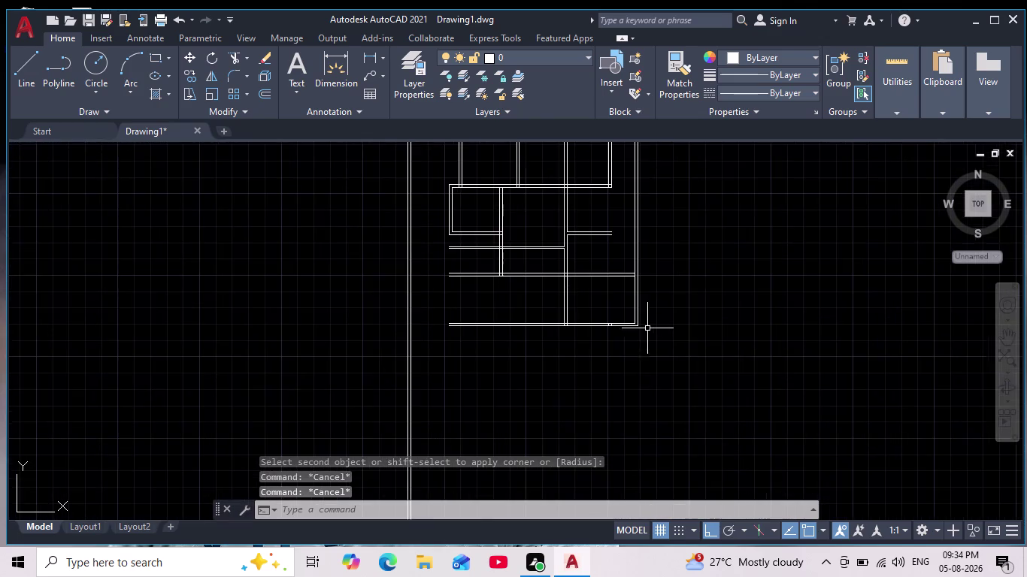
middle_drag(646, 337, 606, 373)
scroll(down, 3)
scroll(up, 3)
middle_drag(646, 325, 648, 335)
scroll(down, 3)
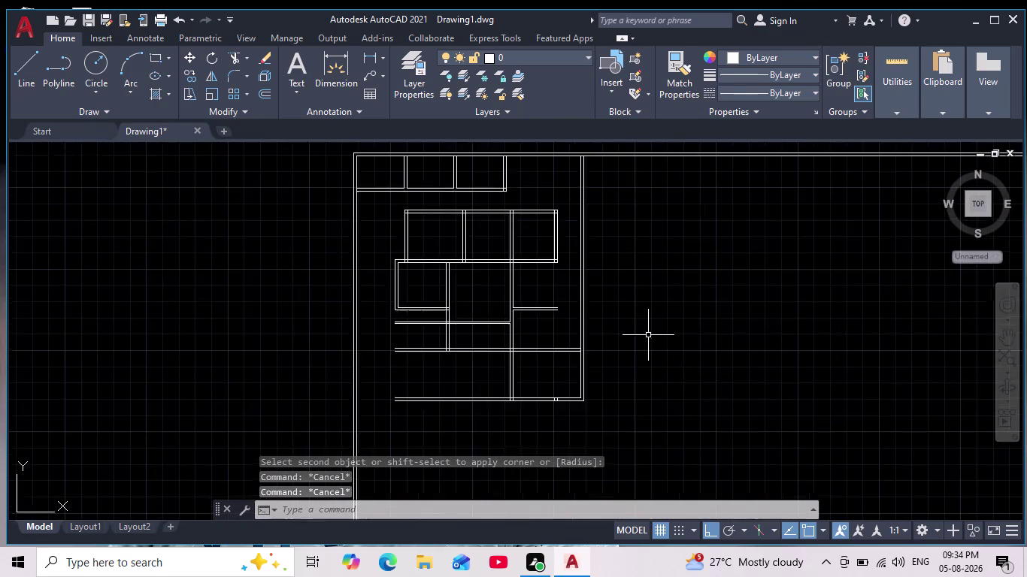
scroll(down, 3)
middle_drag(649, 254, 623, 295)
scroll(up, 3)
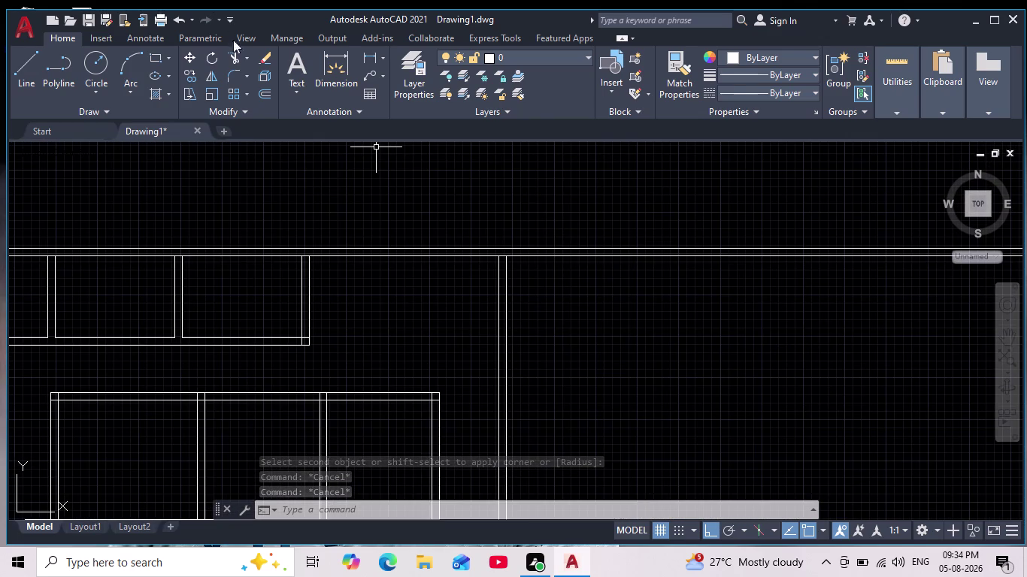
click(237, 72)
scroll(up, 3)
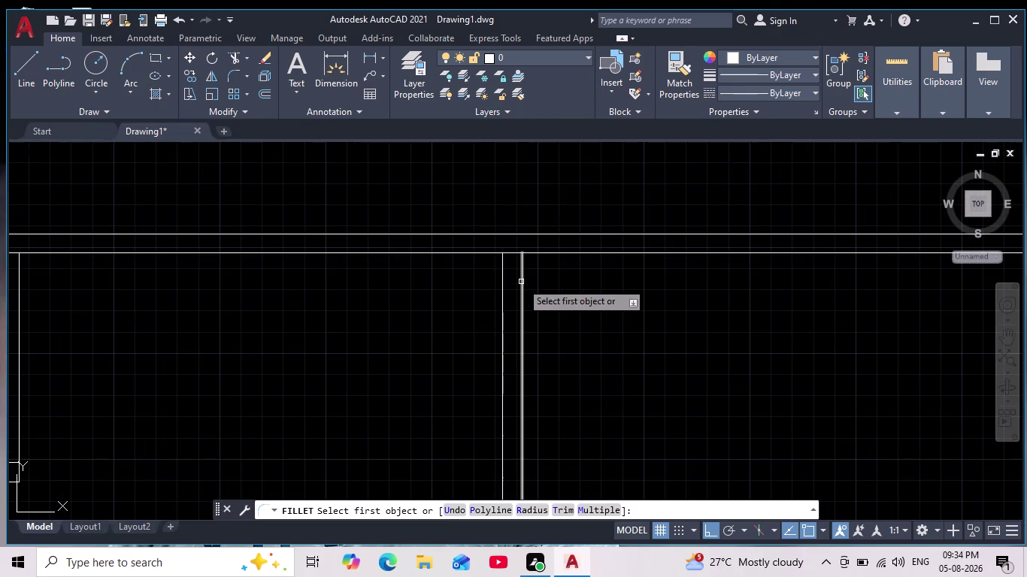
click(521, 282)
click(466, 235)
Fillet the inner top-right wall corner at radius 0.
key(space)
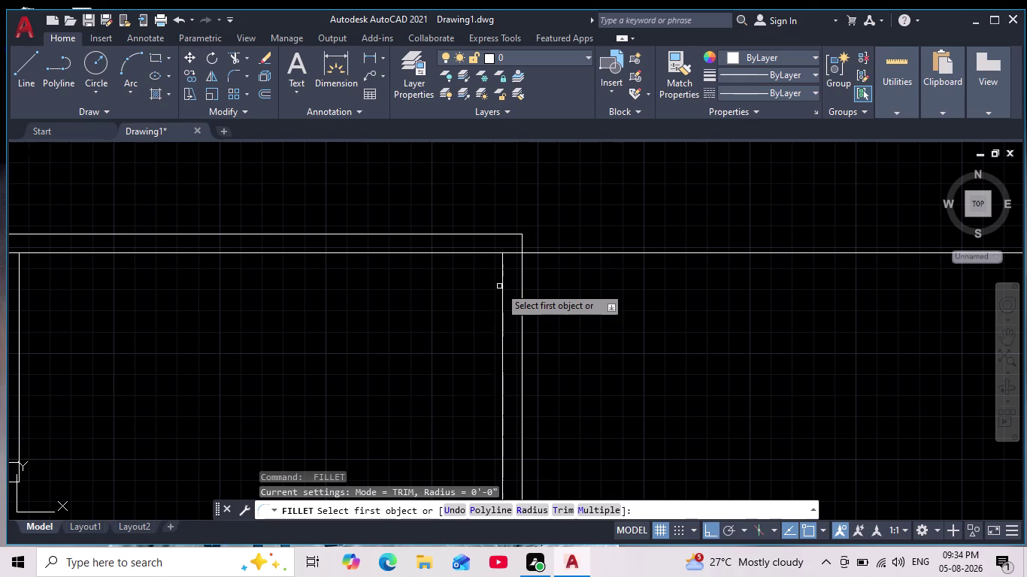
click(501, 291)
click(467, 255)
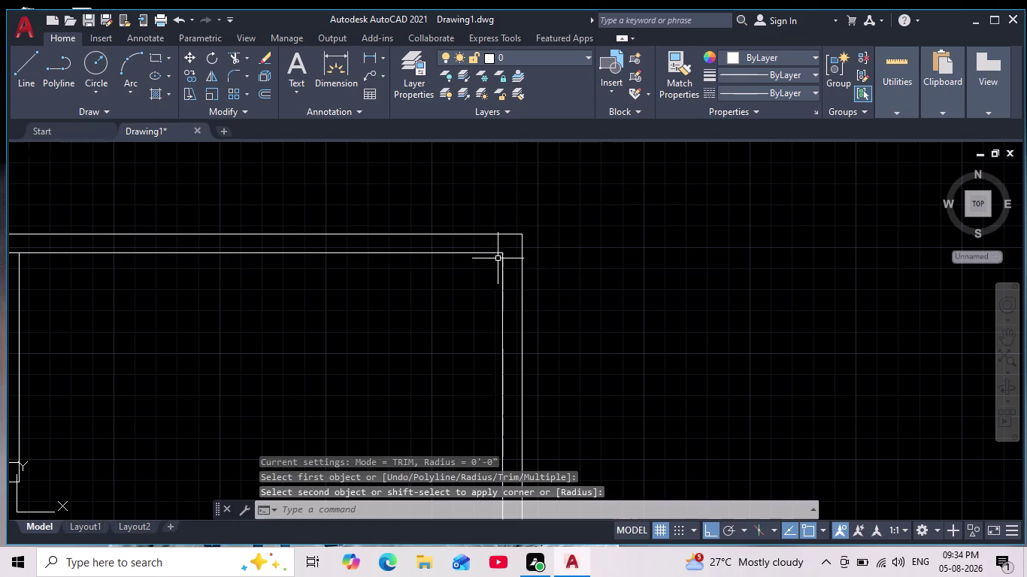
scroll(down, 3)
text(``)
scroll(down, 3)
key(Escape)
key(Escape)
key(Escape)
middle_drag(674, 340, 668, 332)
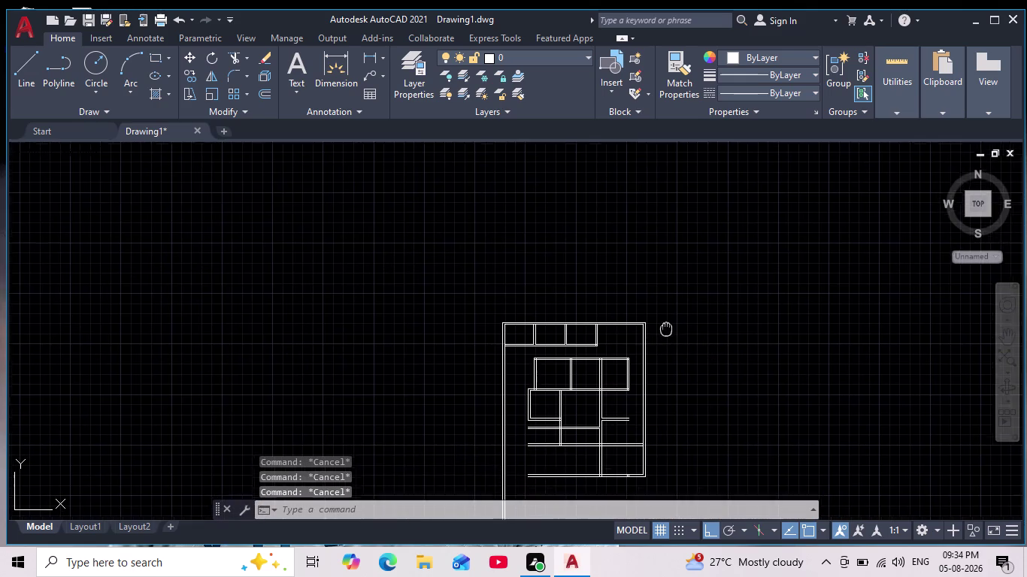
middle_drag(668, 331, 617, 143)
scroll(down, 3)
scroll(up, 3)
middle_drag(607, 270, 609, 334)
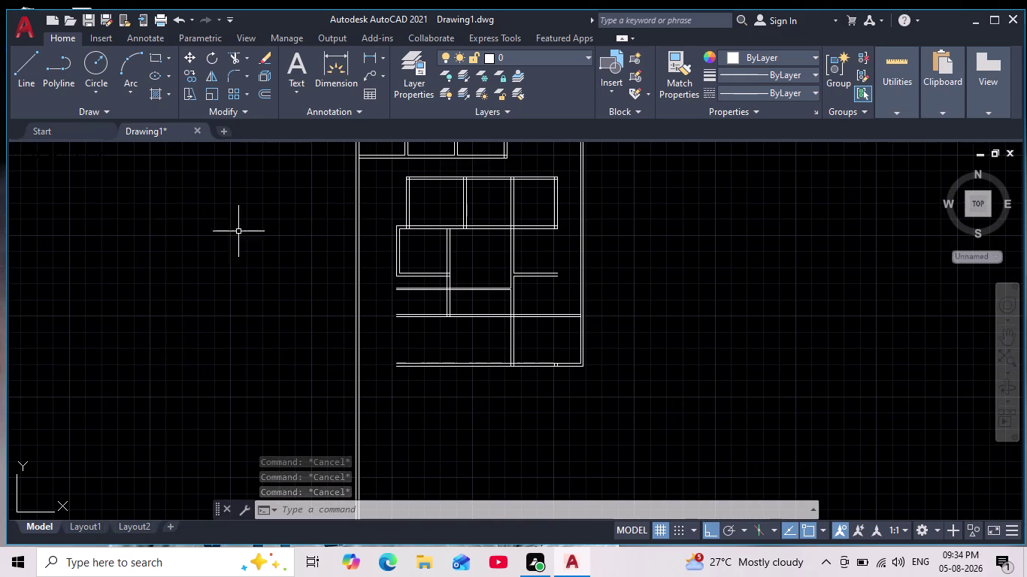
scroll(down, 3)
scroll(up, 3)
scroll(up, 3)
middle_drag(495, 318, 543, 369)
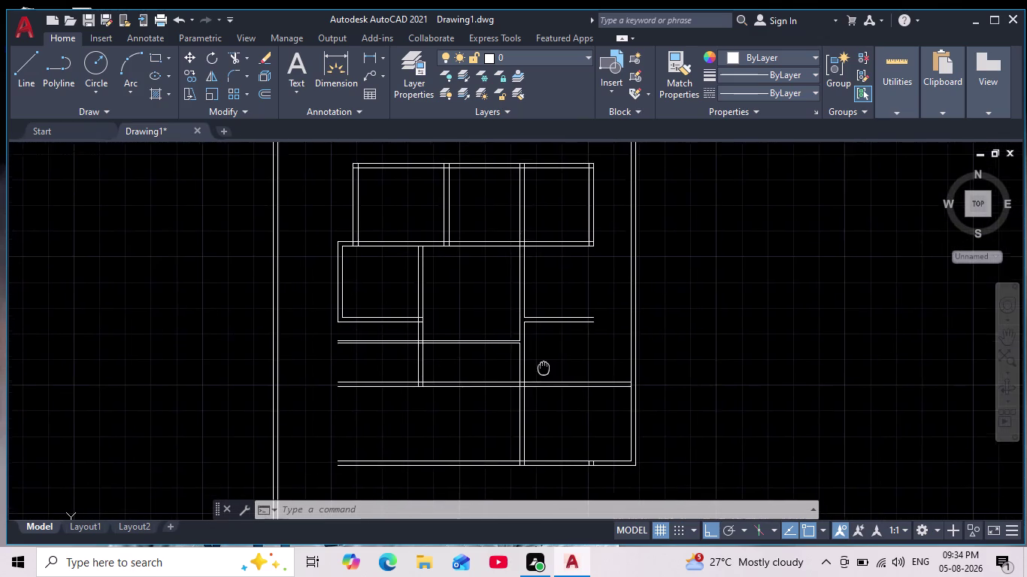
middle_drag(544, 369, 544, 369)
scroll(down, 3)
scroll(up, 3)
middle_drag(563, 369, 563, 377)
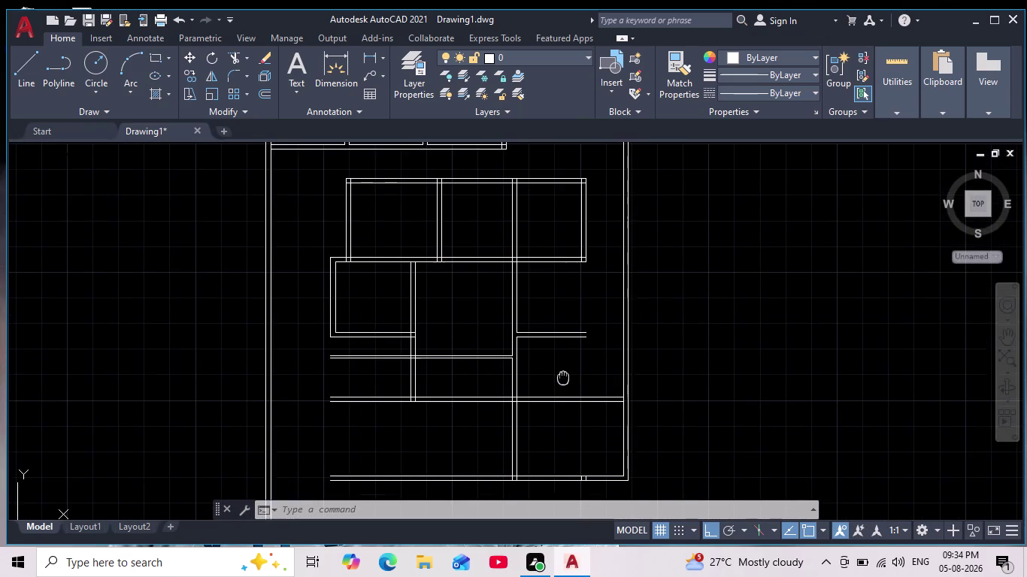
middle_drag(563, 377, 565, 378)
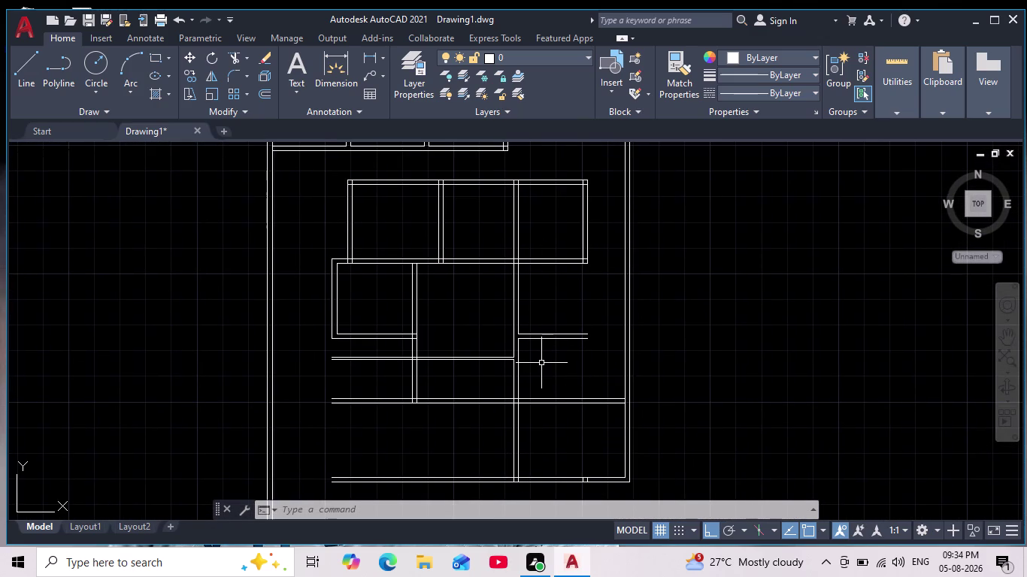
scroll(down, 3)
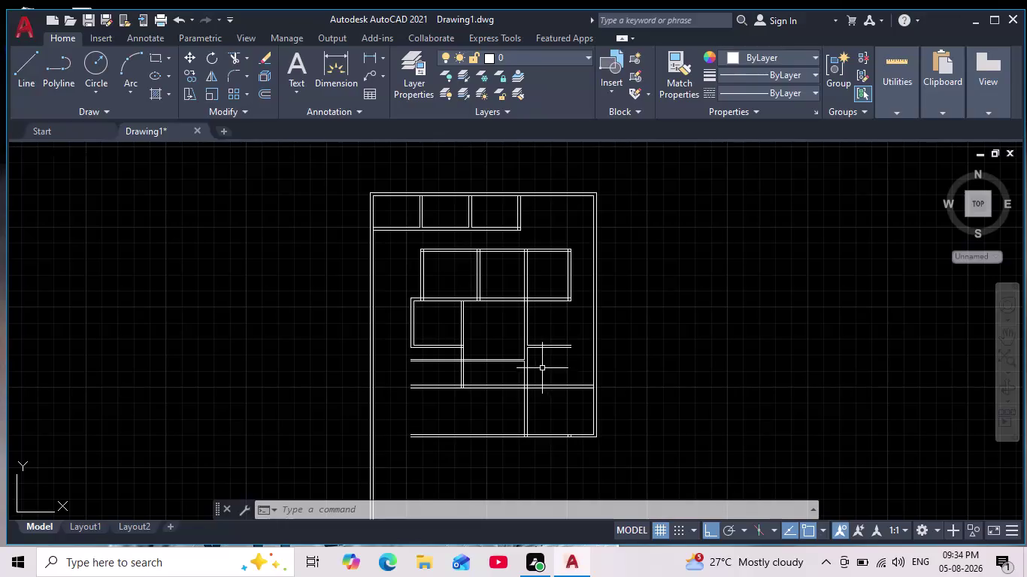
scroll(up, 3)
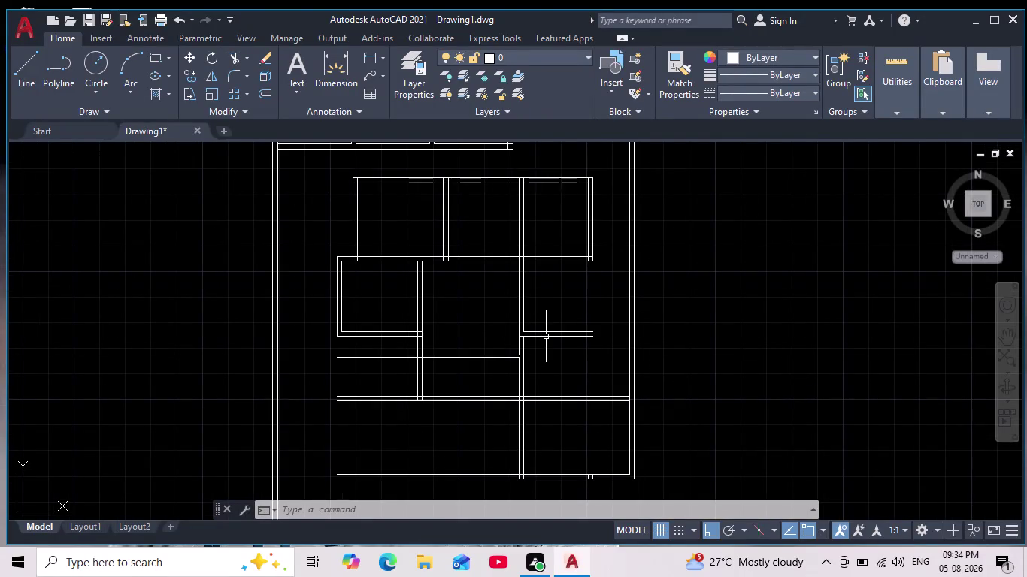
scroll(up, 3)
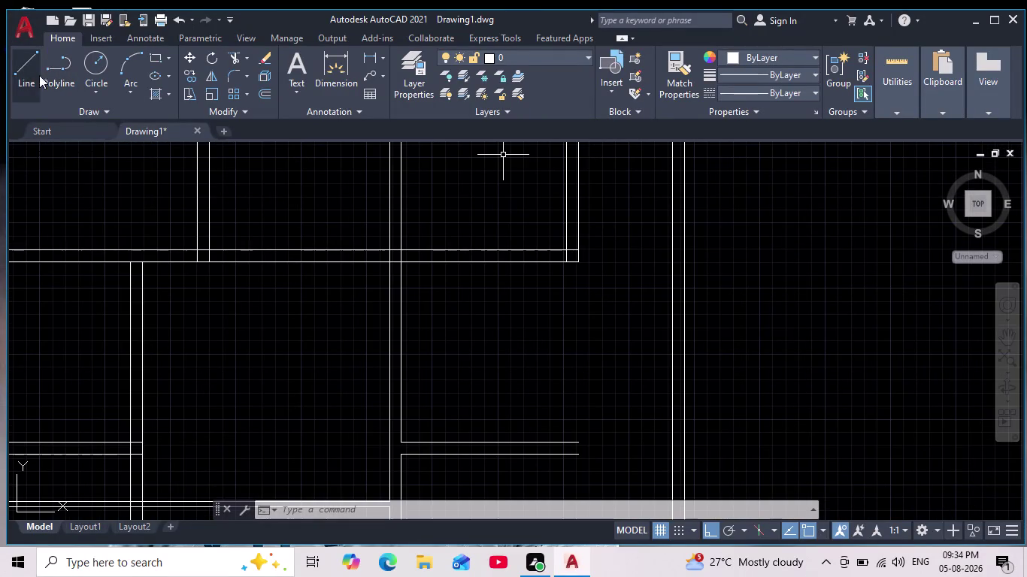
Draw a 2'6" line from the wall corner, plus a second segment ending below it.
click(34, 68)
scroll(up, 3)
scroll(down, 3)
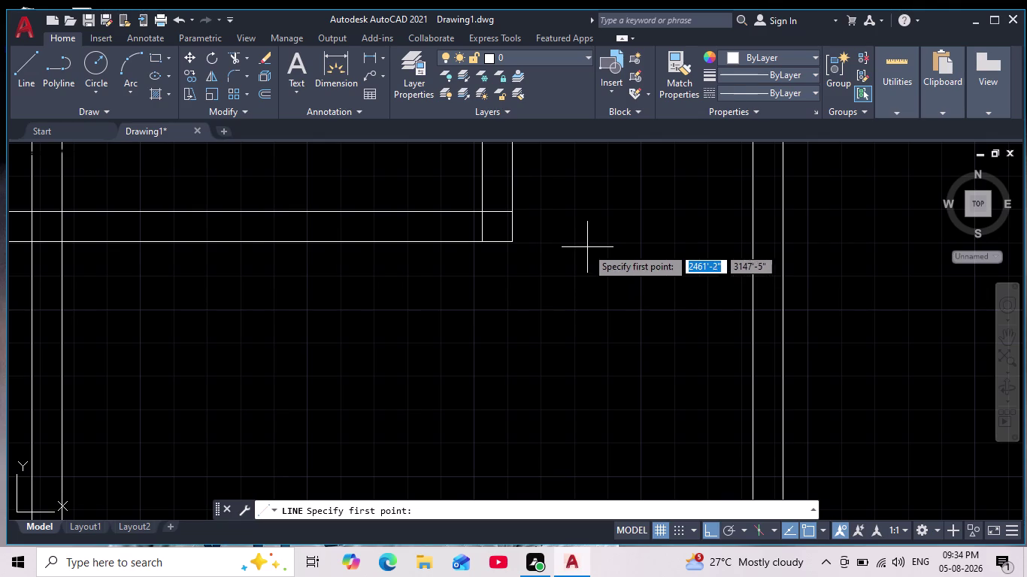
scroll(down, 3)
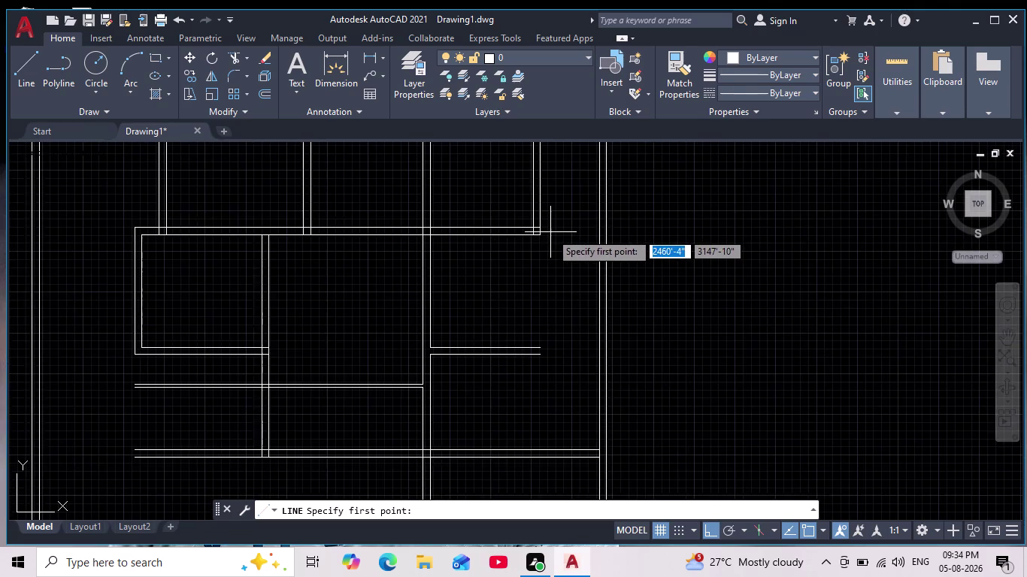
scroll(up, 3)
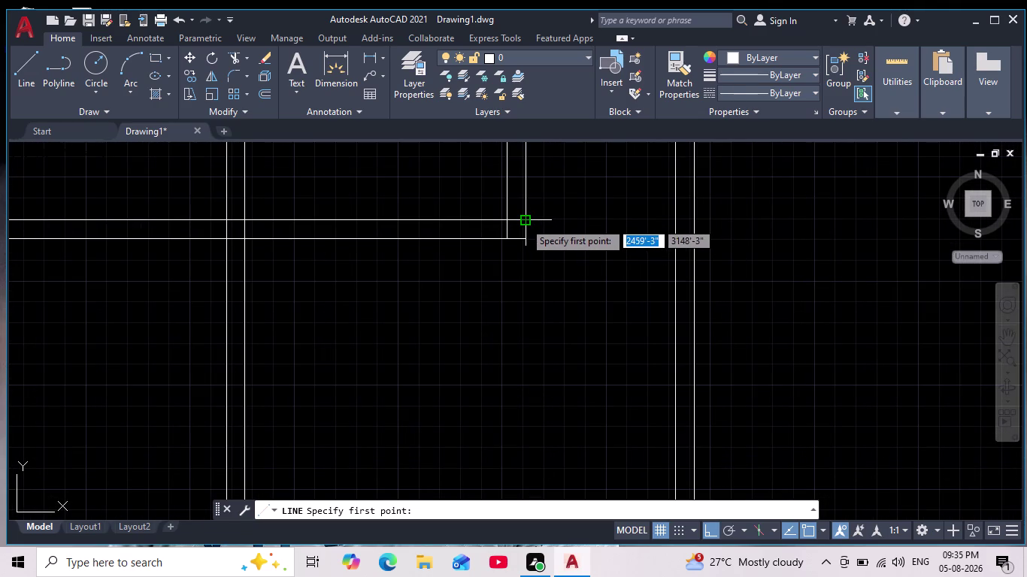
click(524, 222)
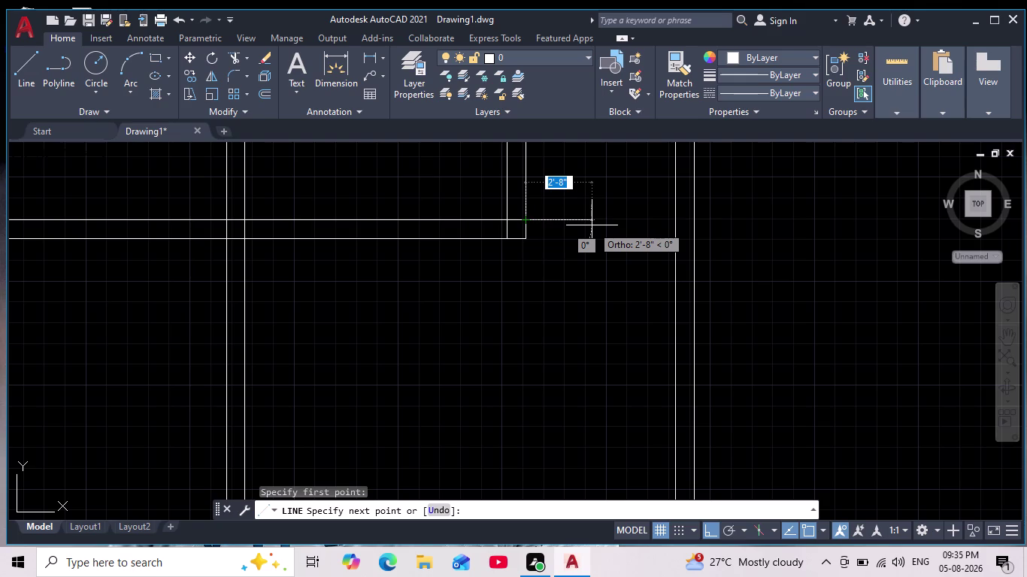
text(2'6)
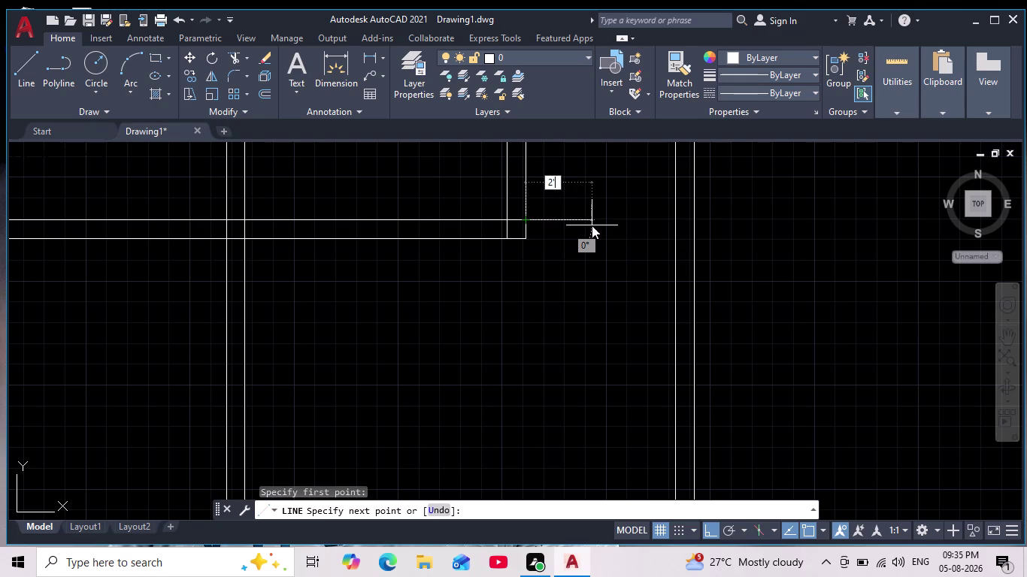
text(")
key(Return)
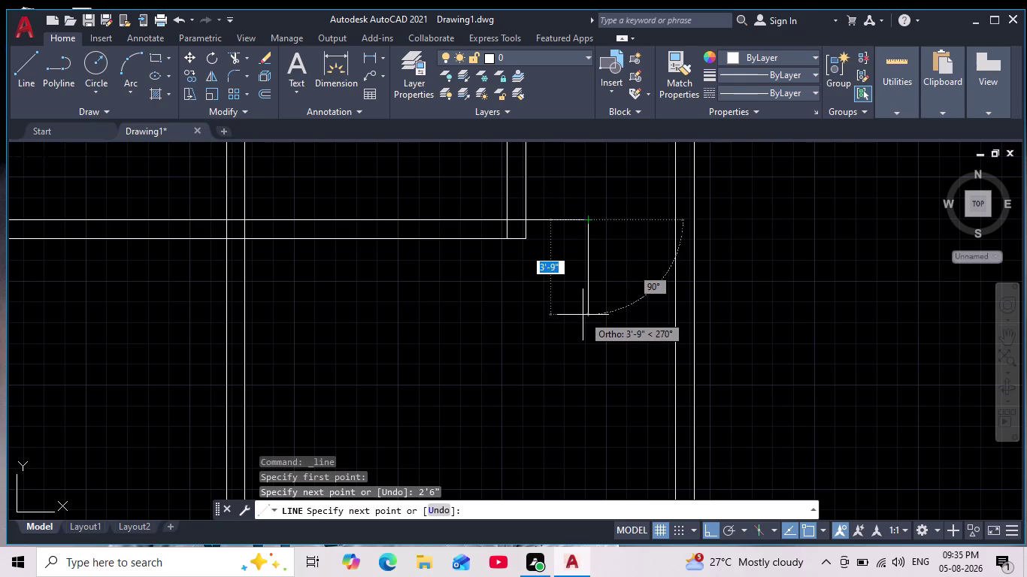
scroll(down, 3)
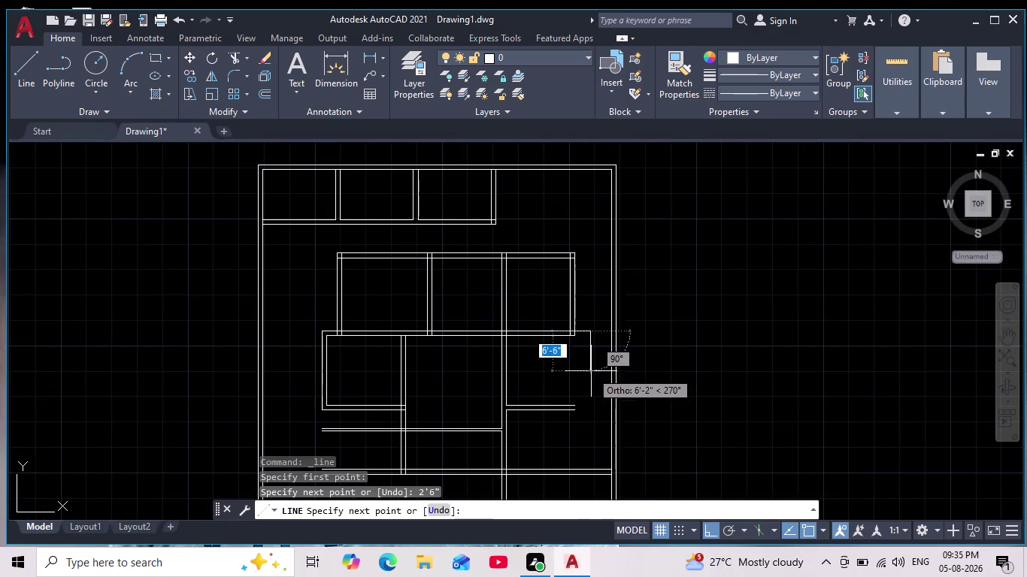
scroll(up, 3)
click(577, 356)
key(Escape)
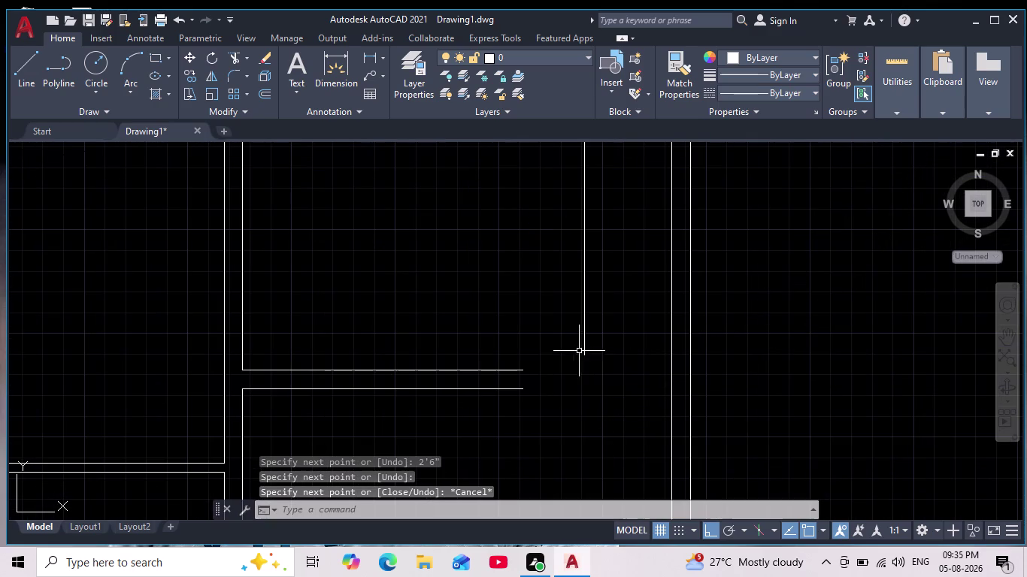
Add a linear dimension across the wall opening to confirm it is 3'-6" wide.
middle_drag(592, 291, 574, 330)
click(372, 56)
middle_drag(606, 208, 556, 356)
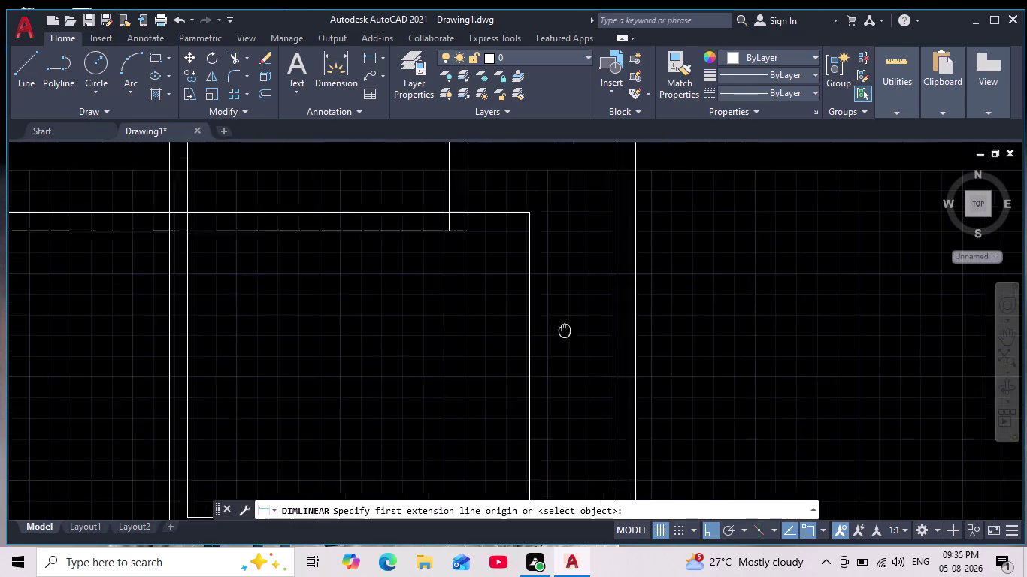
middle_drag(557, 356, 555, 363)
click(515, 258)
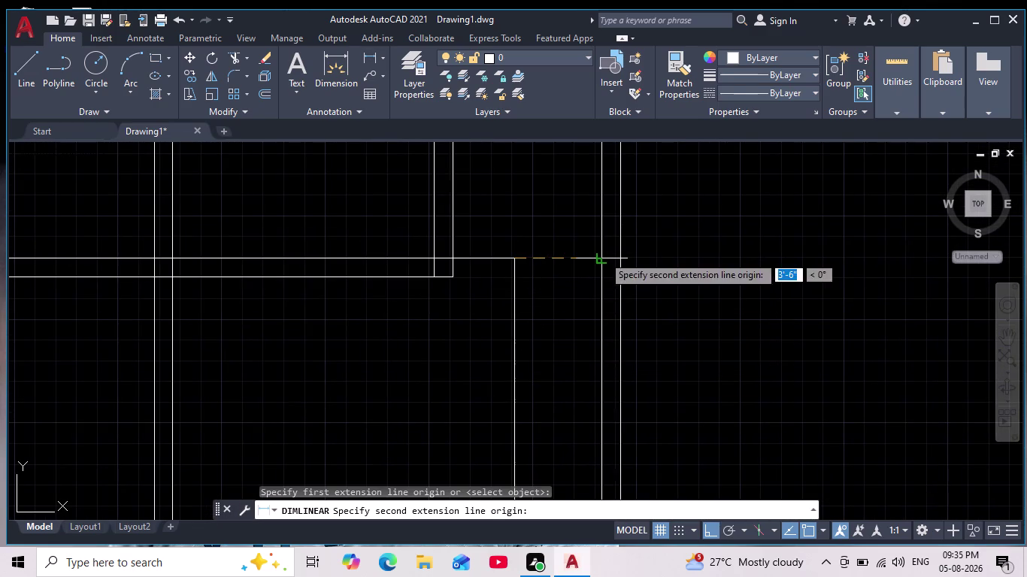
click(601, 256)
click(588, 263)
scroll(up, 3)
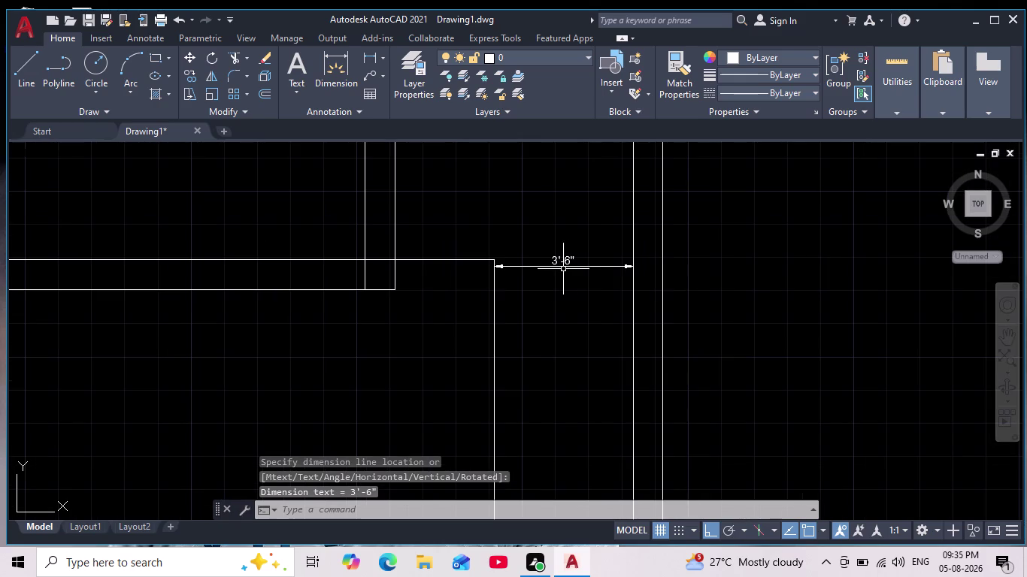
scroll(up, 3)
scroll(down, 3)
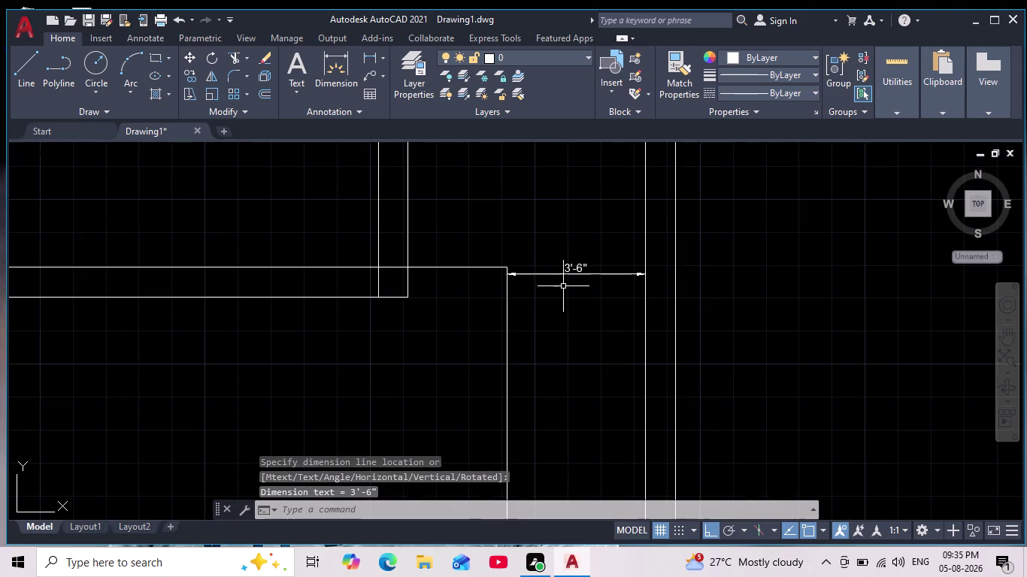
Erase the 3'-6" check dimension.
key(Escape)
drag(598, 240, 602, 262)
click(544, 317)
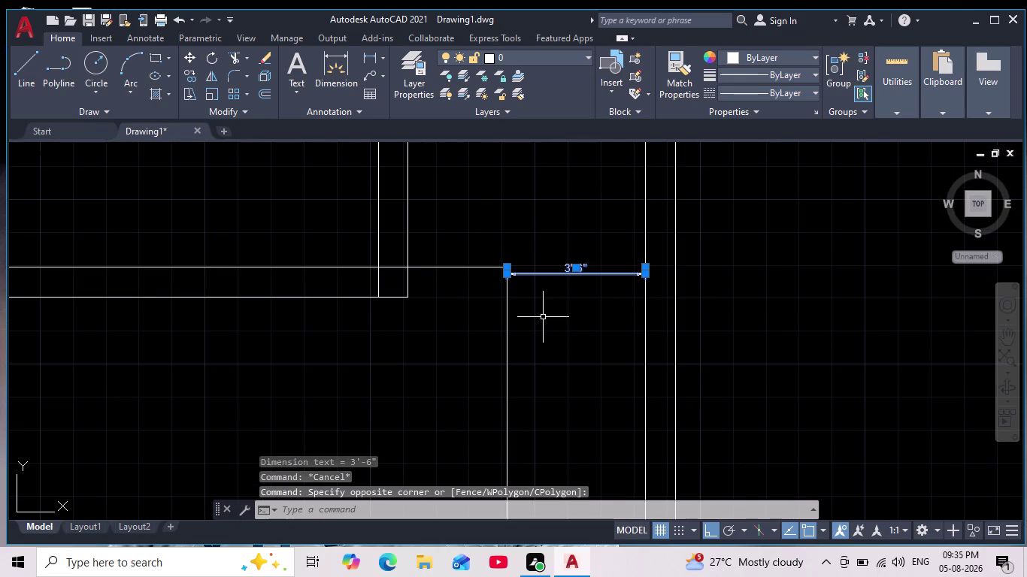
key(Delete)
scroll(down, 3)
scroll(up, 3)
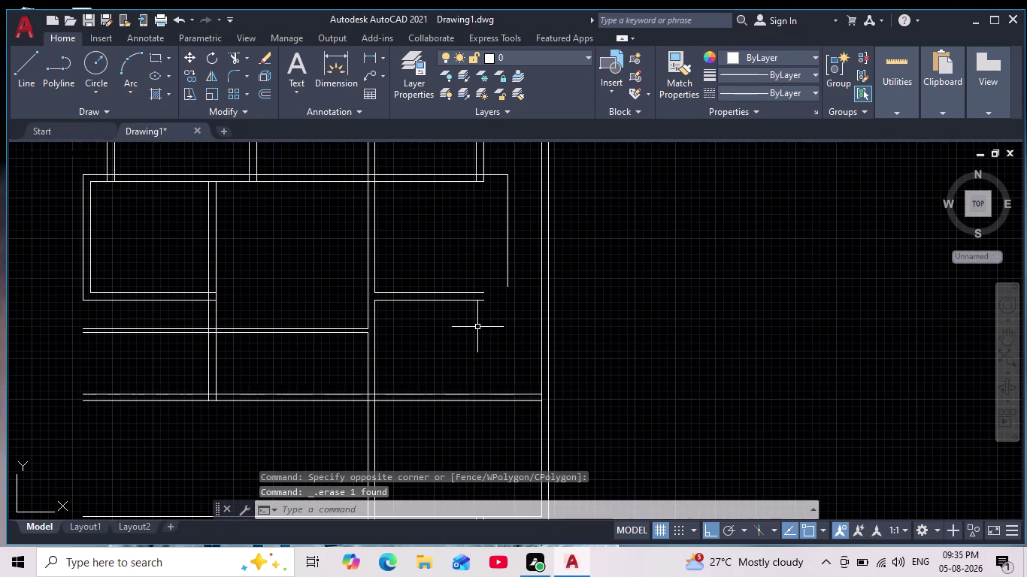
Offset the vertical wall line 9 inches toward the inside.
middle_drag(494, 296, 486, 385)
key(o)
key(Return)
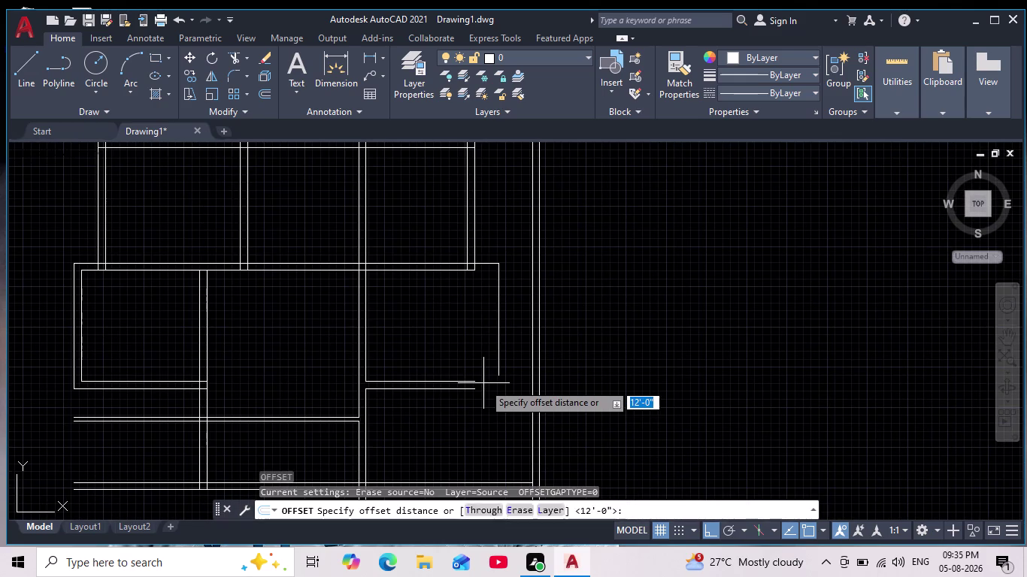
key(9)
key(Return)
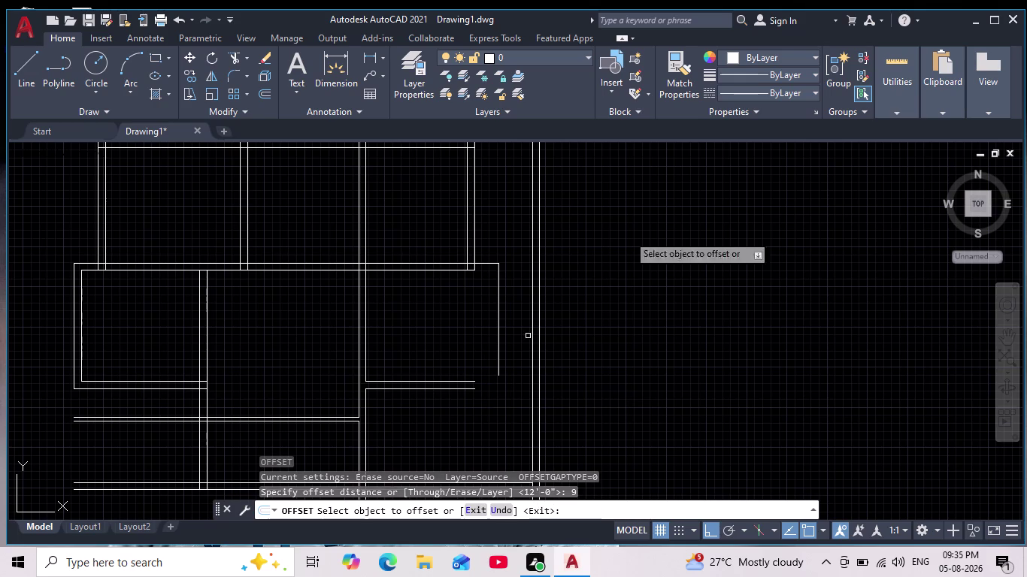
click(500, 348)
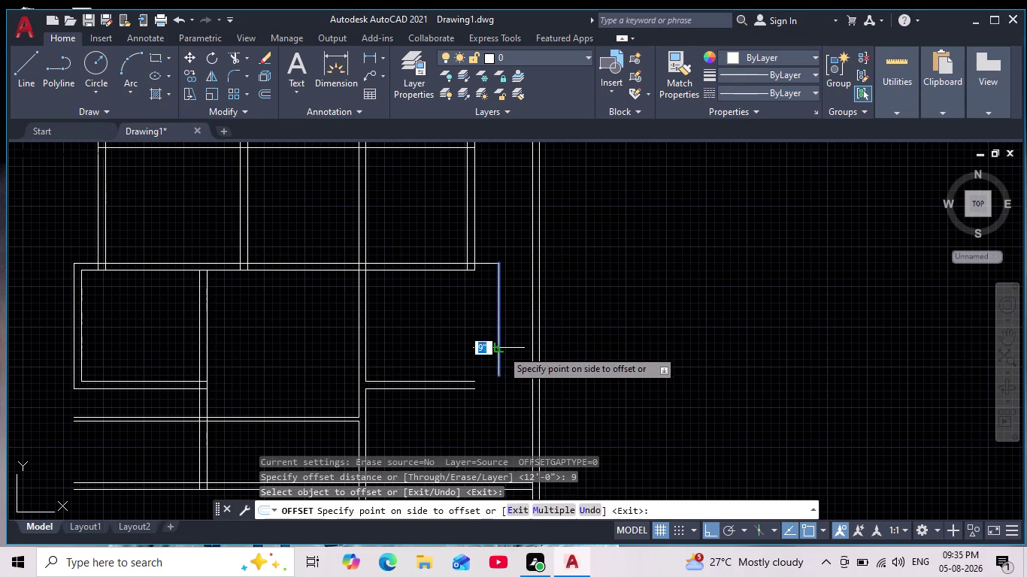
click(488, 353)
scroll(up, 3)
key(Escape)
key(Escape)
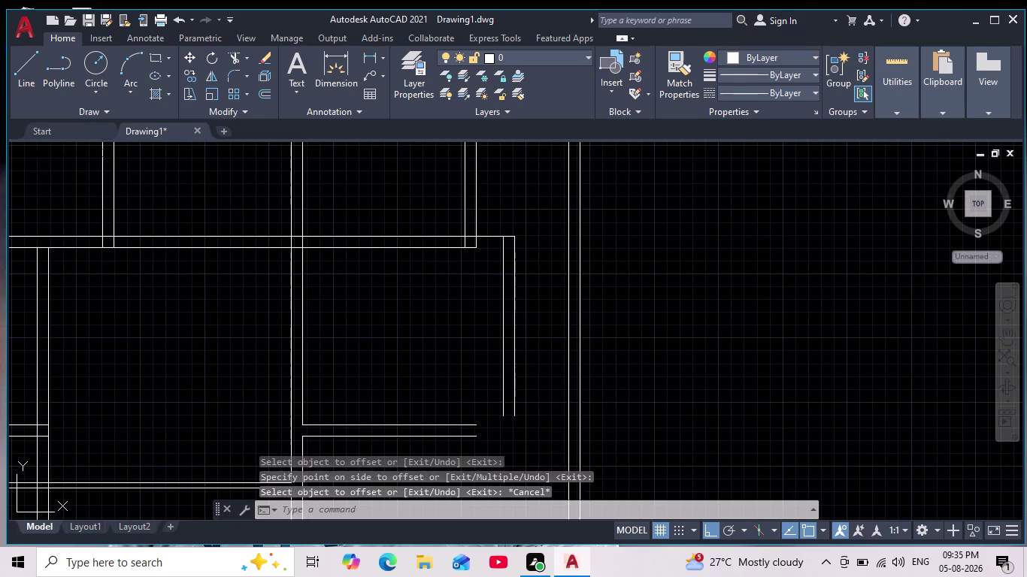
click(235, 72)
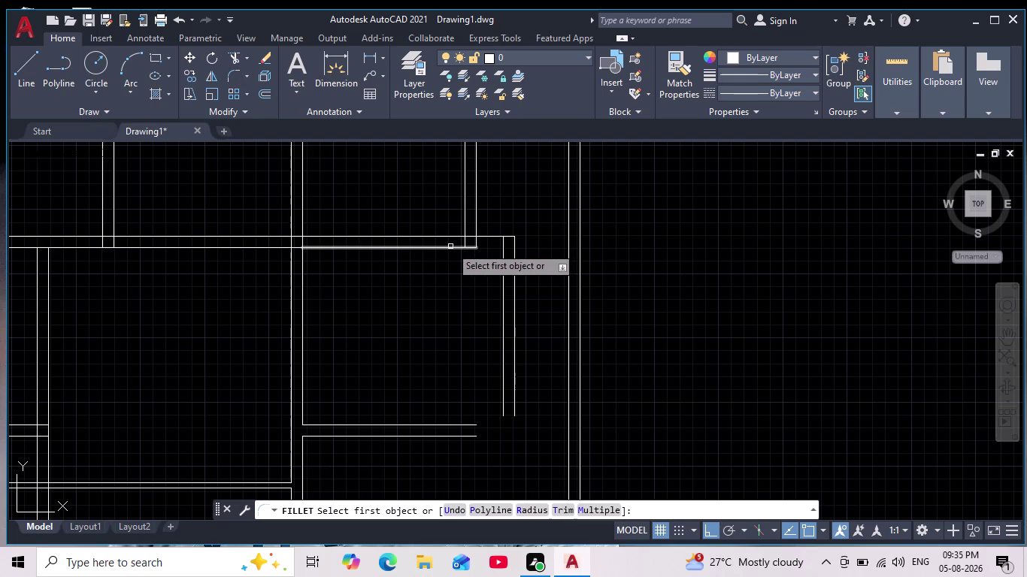
Fillet with radius 0 the inner top, inner bottom and outer bottom lines into the vertical wall lines.
click(451, 247)
click(503, 277)
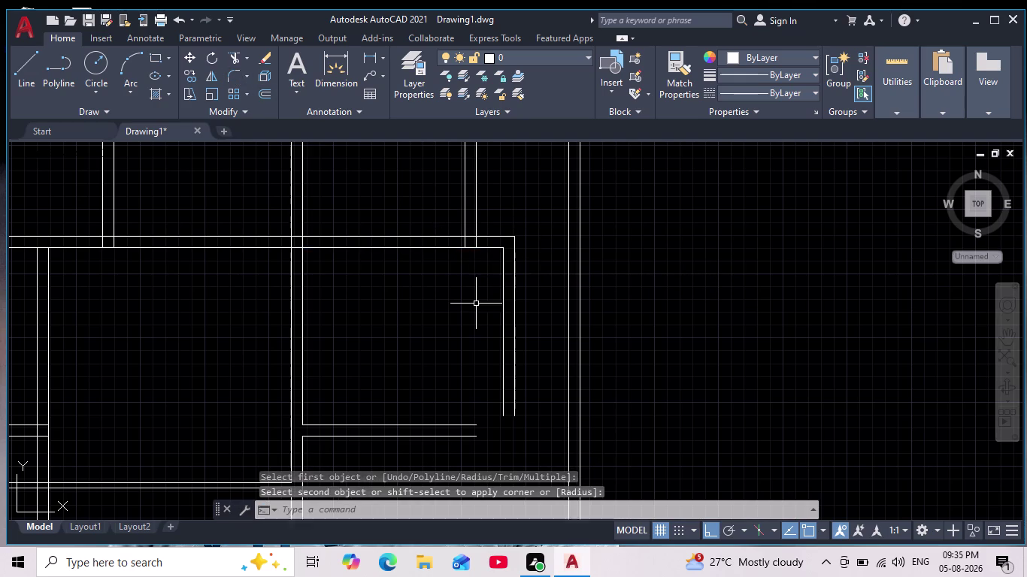
key(space)
click(471, 424)
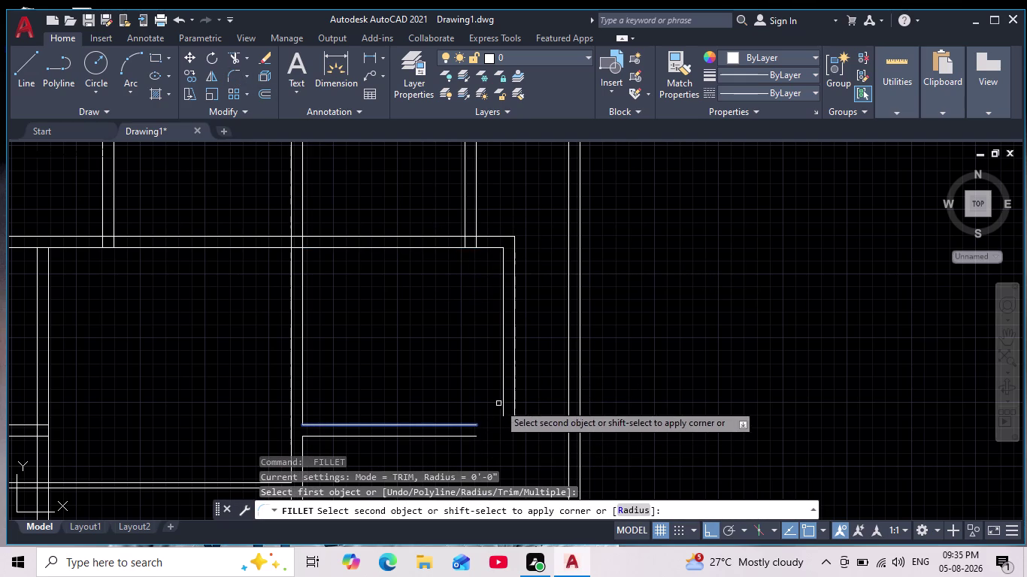
click(502, 401)
key(space)
click(465, 436)
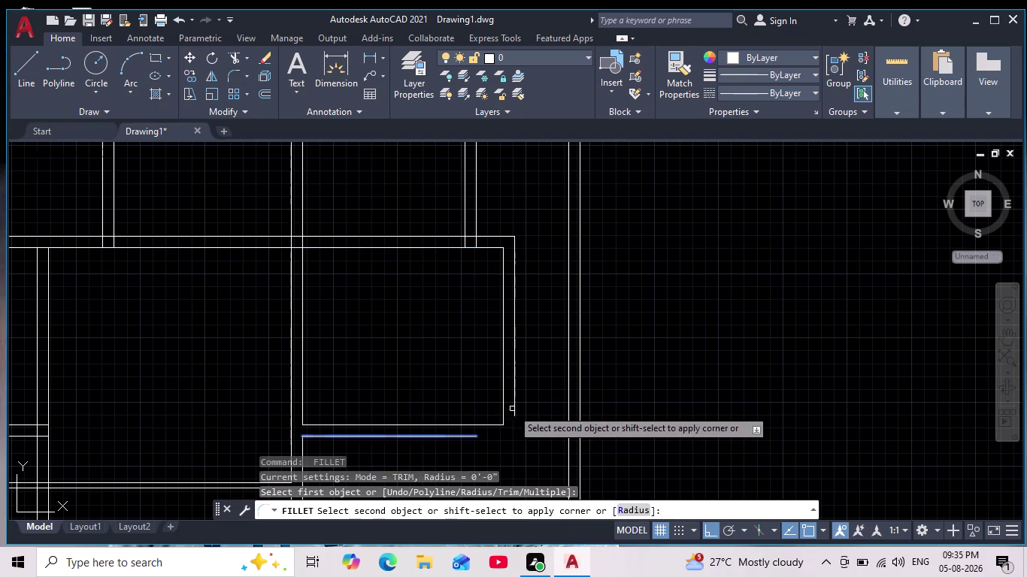
click(514, 406)
End the fillet command and zoom out to recentre the whole floor plan.
scroll(down, 3)
middle_drag(549, 231, 519, 255)
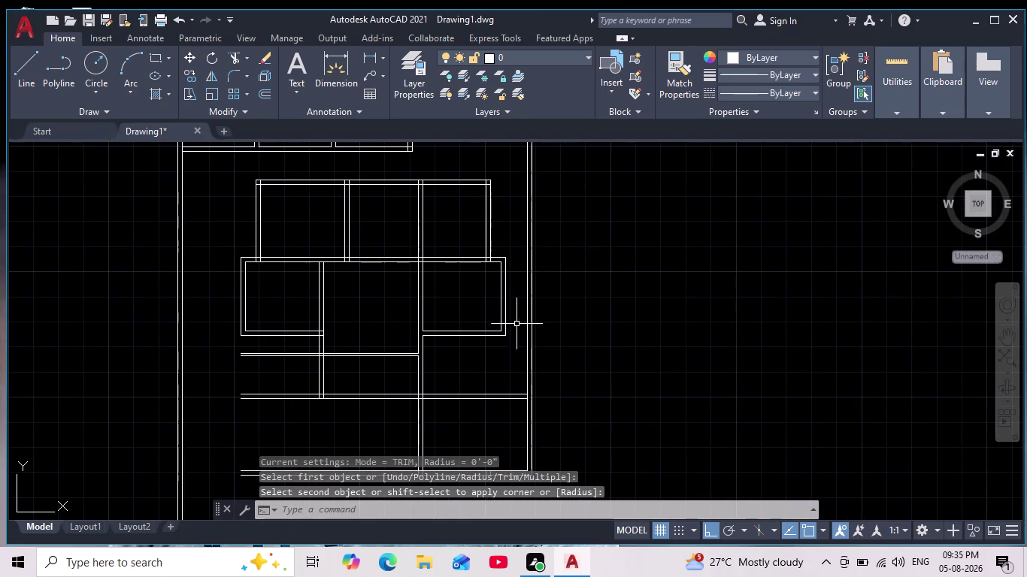
key(Escape)
key(Escape)
key(Escape)
middle_drag(494, 342, 479, 272)
scroll(down, 3)
scroll(up, 3)
middle_drag(477, 286, 478, 330)
scroll(down, 3)
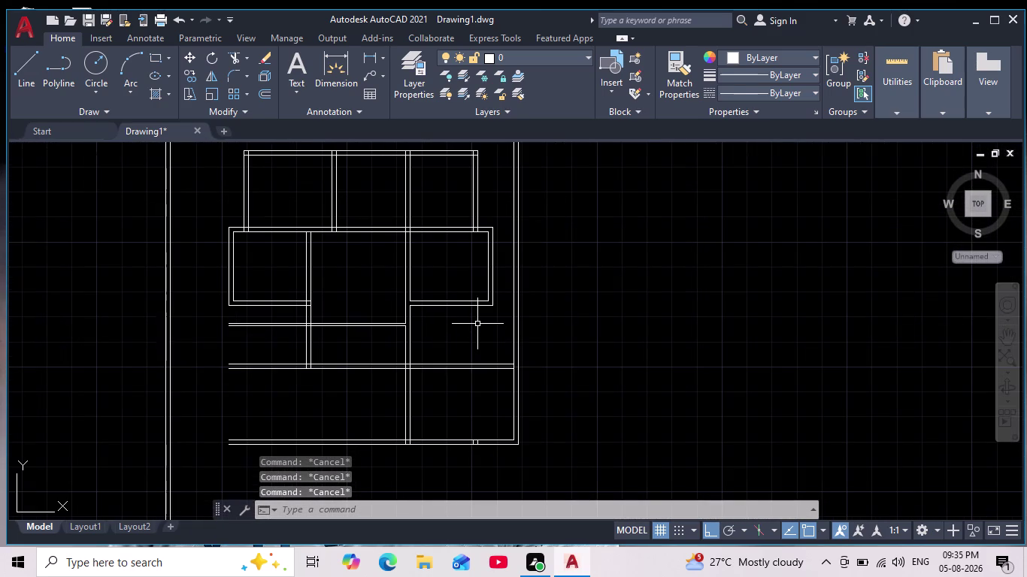